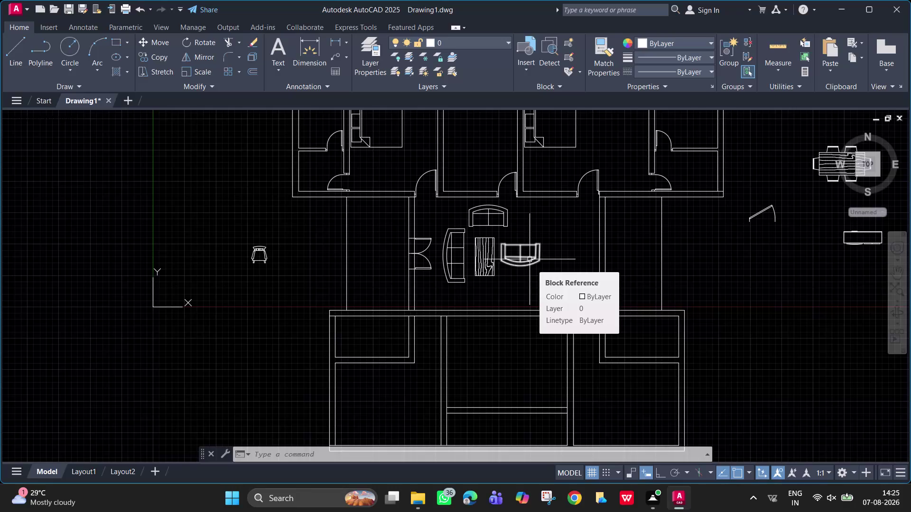
Move the curved armchair below the wooden coffee table to face the armchair above.
key(Escape)
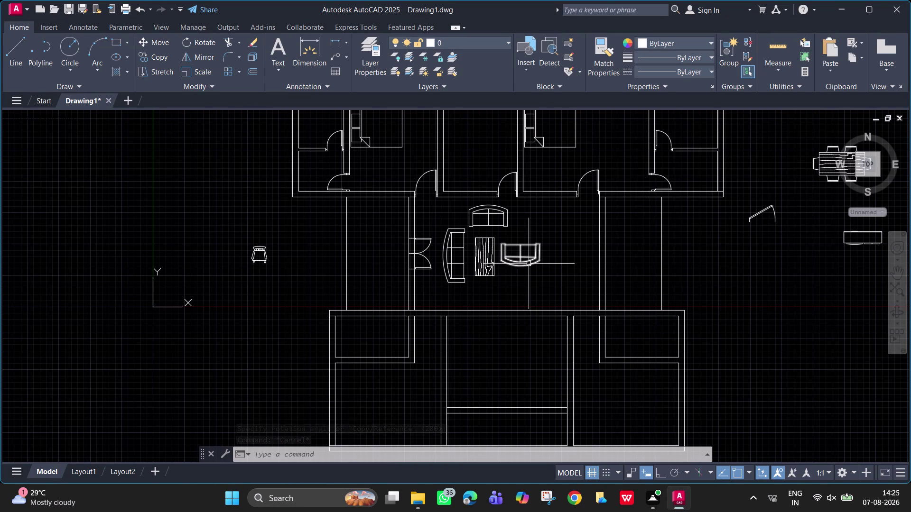
click(529, 264)
text(m)
key(space)
drag(528, 253, 518, 272)
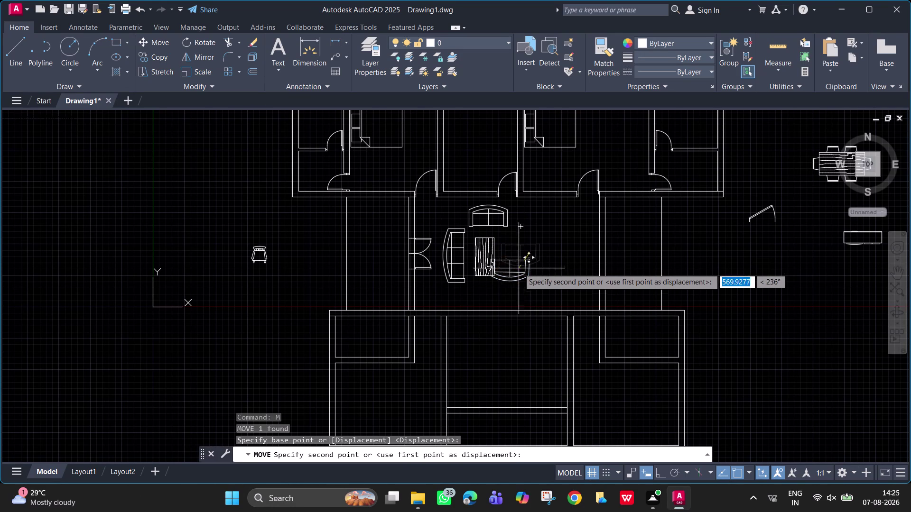
drag(518, 272, 496, 293)
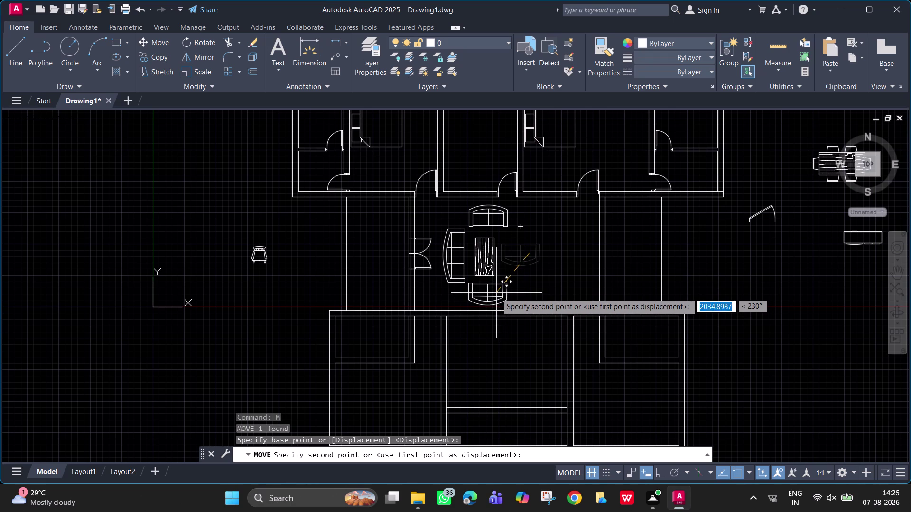
drag(496, 292, 496, 293)
click(496, 294)
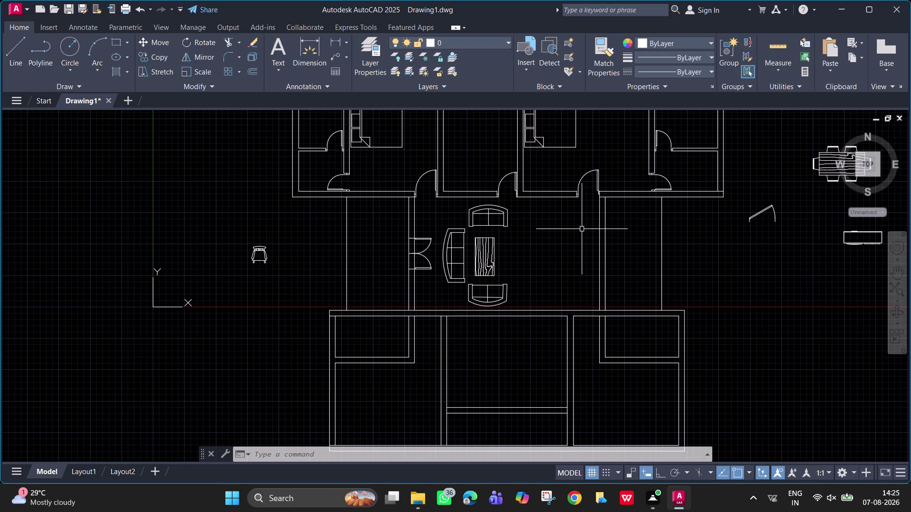
click(425, 252)
Select the left double door and start a mirror, then abandon that first attempt.
click(429, 267)
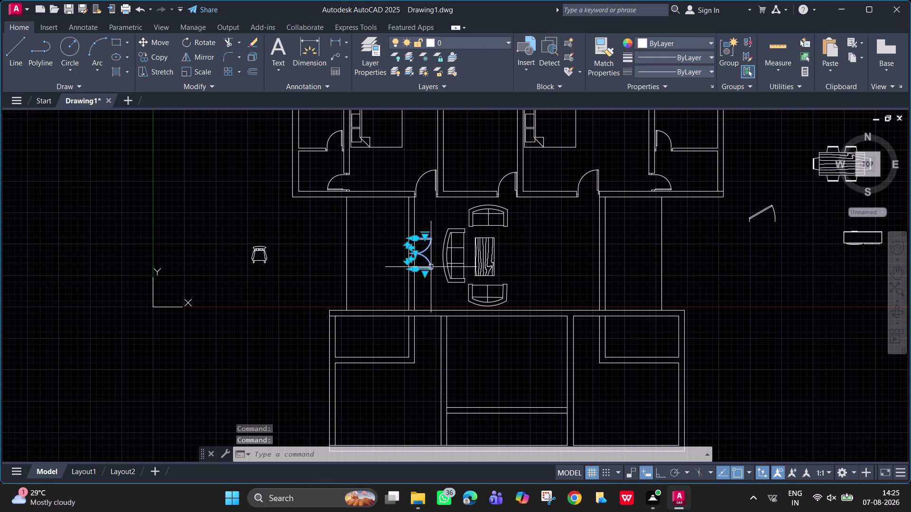
text(mi)
key(space)
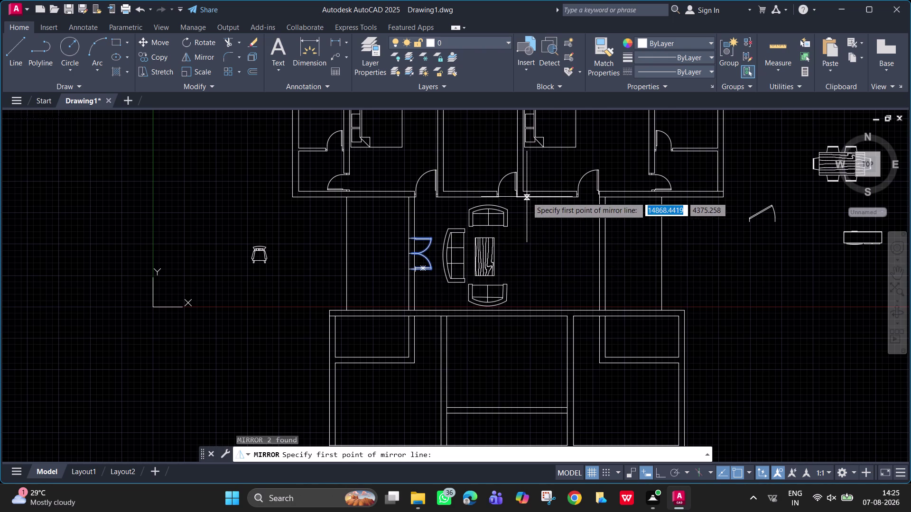
click(527, 197)
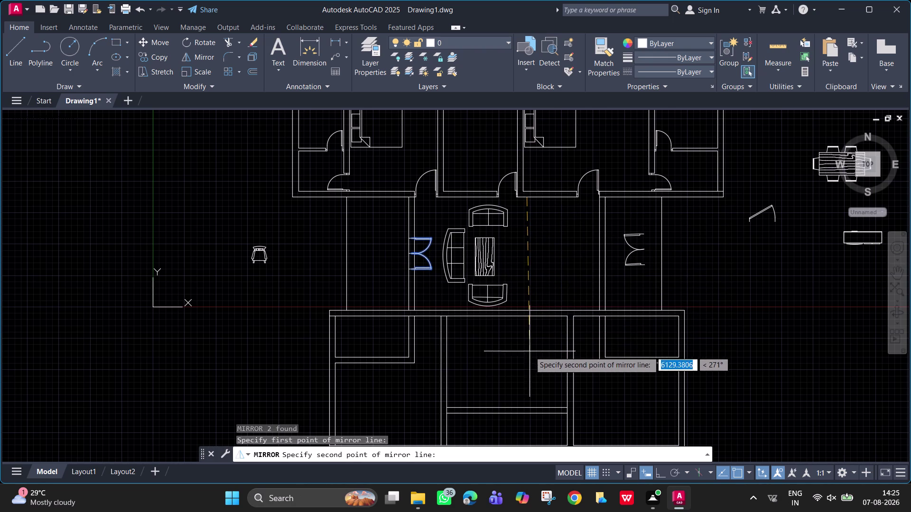
key(F8)
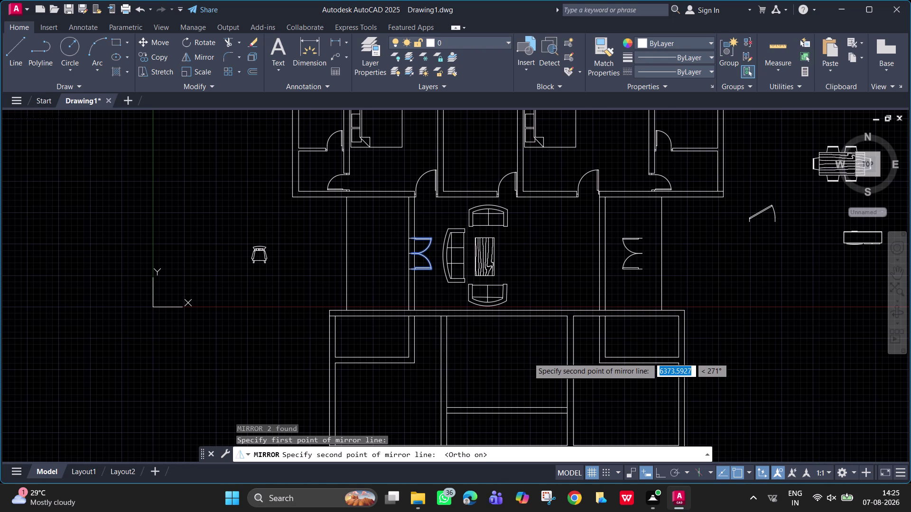
key(Escape)
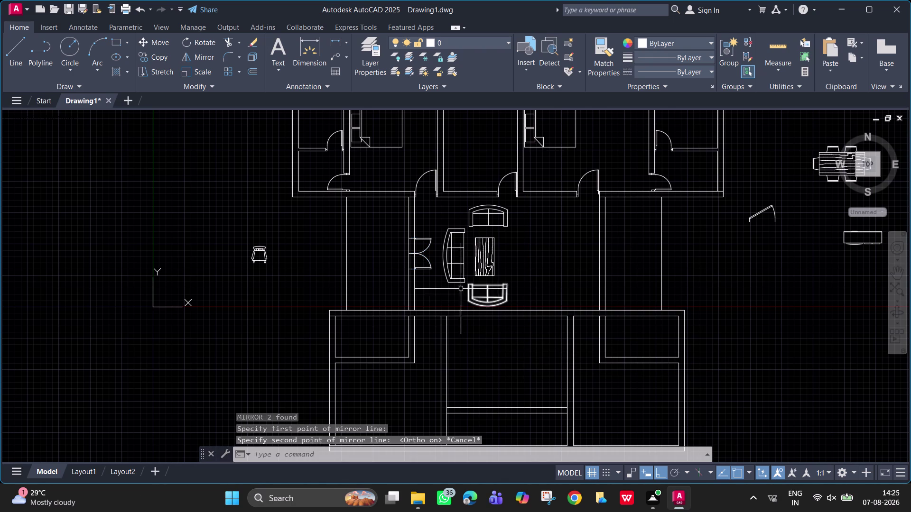
Mirror the double door across a vertical line at the hall centre, keeping the original.
click(428, 263)
click(426, 247)
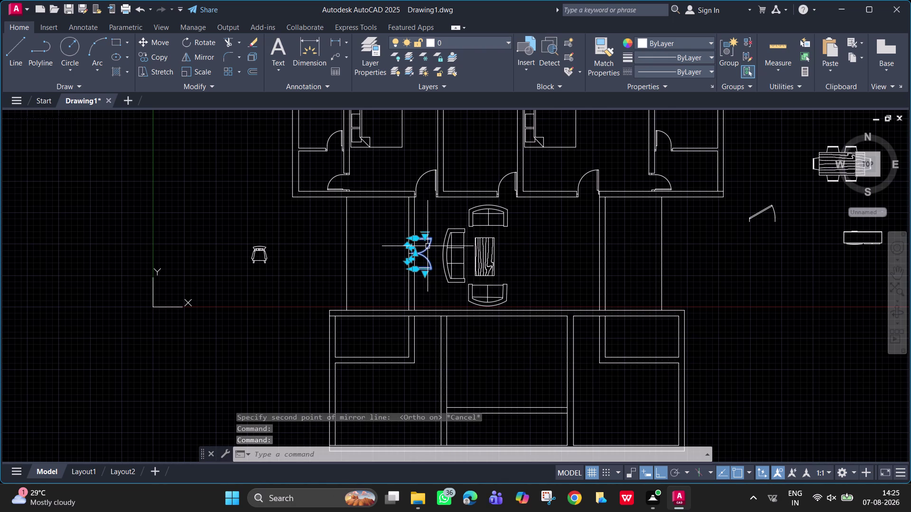
text(mi)
key(space)
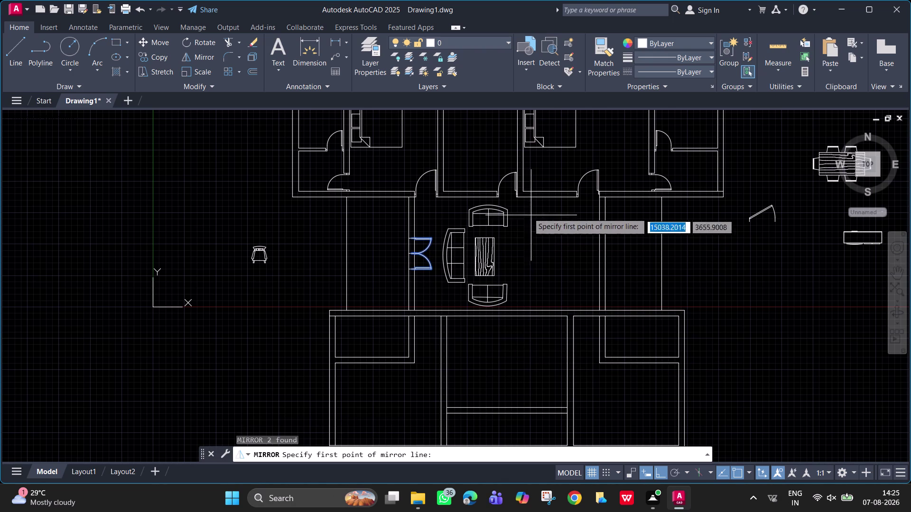
click(515, 199)
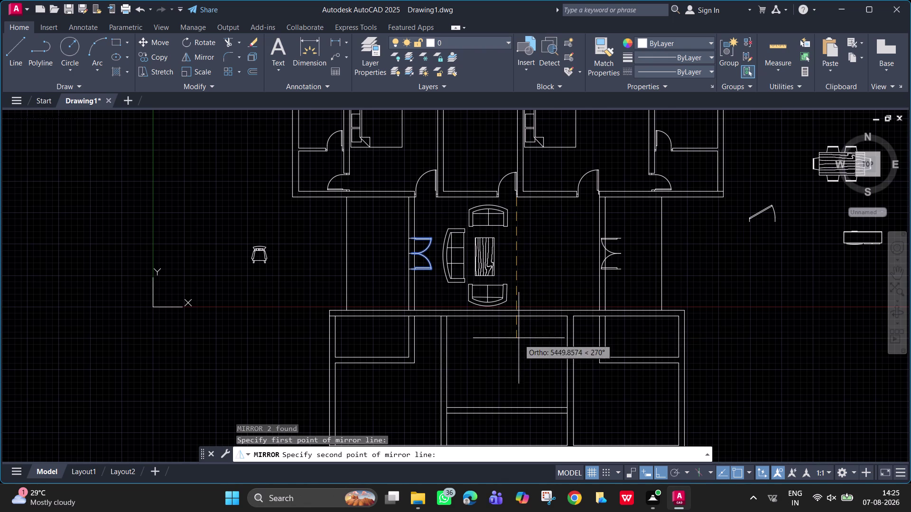
click(518, 356)
key(space)
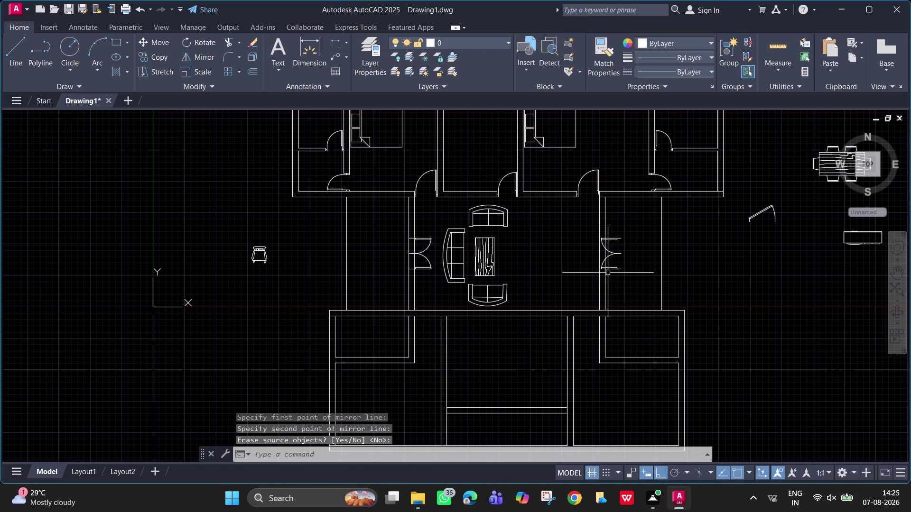
scroll(up, 3)
scroll(down, 3)
scroll(up, 3)
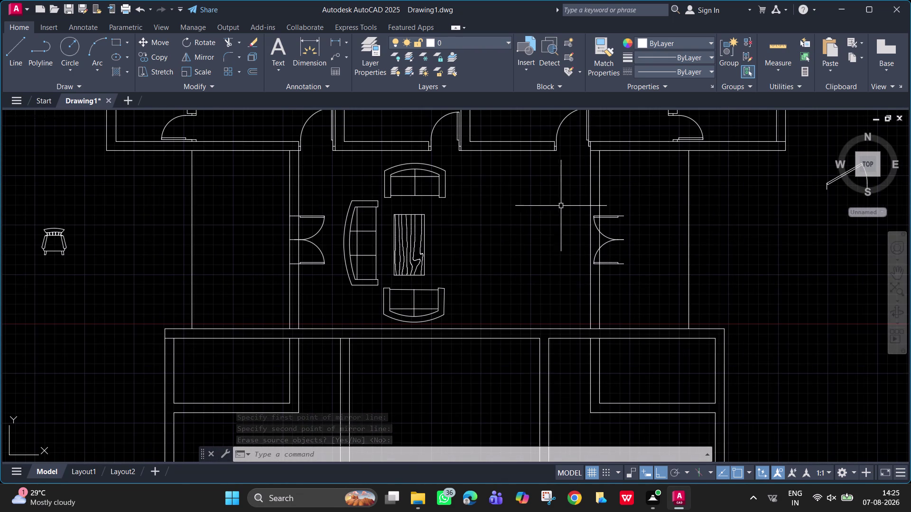
Draw a short line at the mirrored double door.
text(l)
key(space)
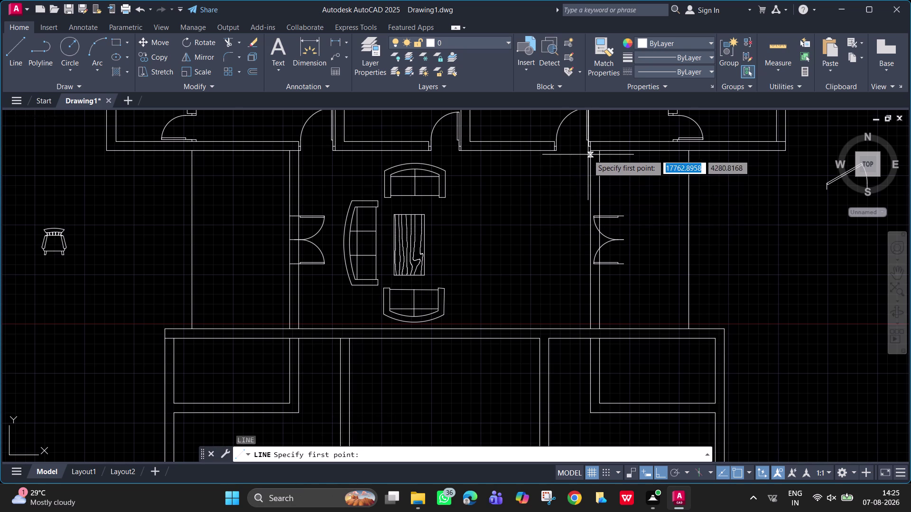
click(590, 240)
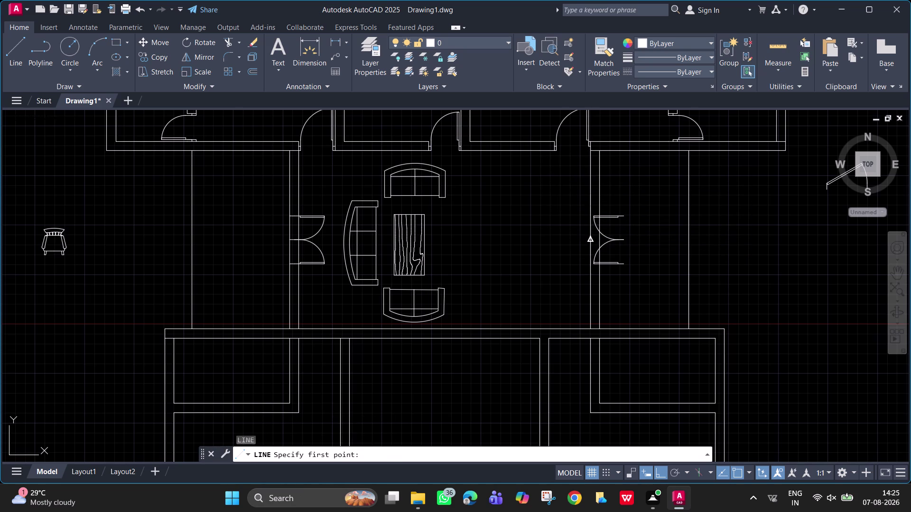
click(601, 239)
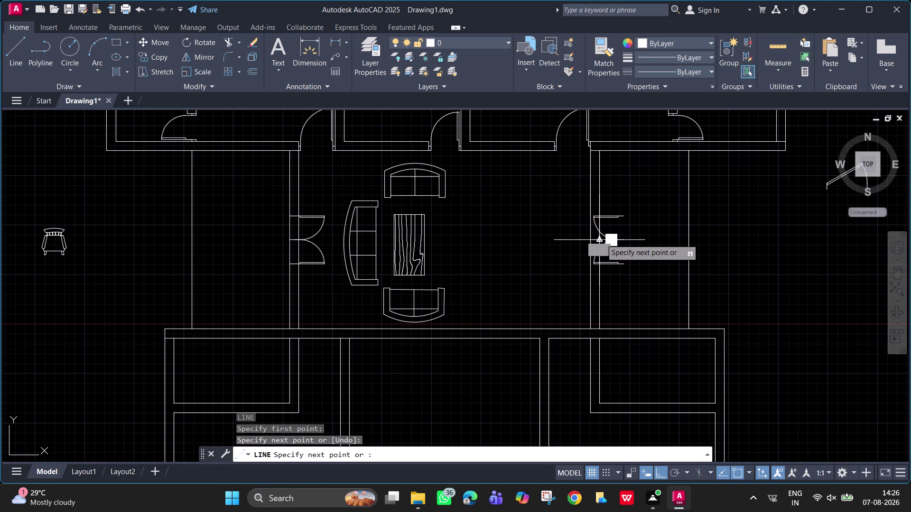
key(space)
Move the mirrored double door so it sits against the wall line.
click(620, 241)
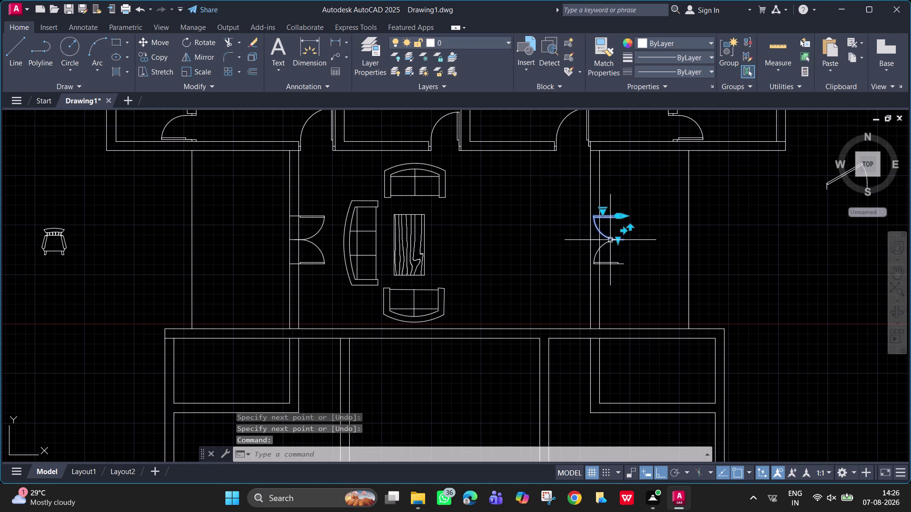
click(607, 245)
text(m)
key(space)
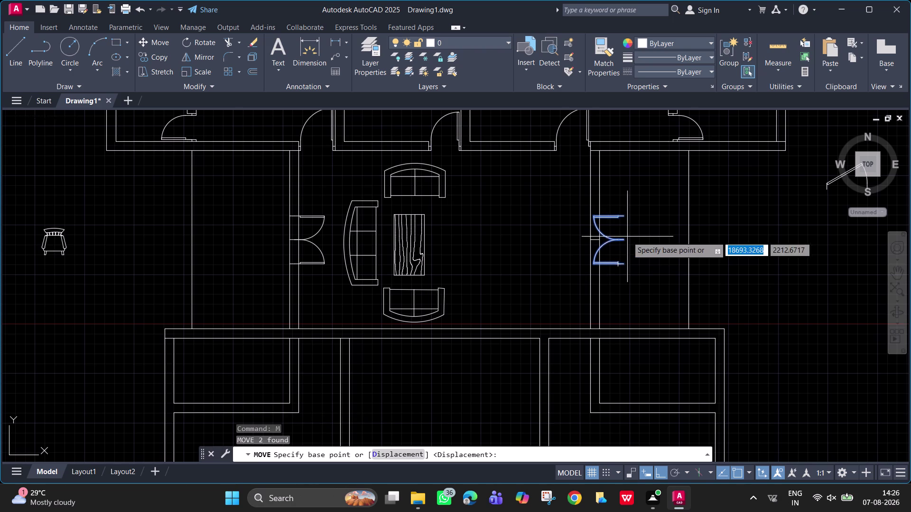
scroll(up, 3)
click(622, 240)
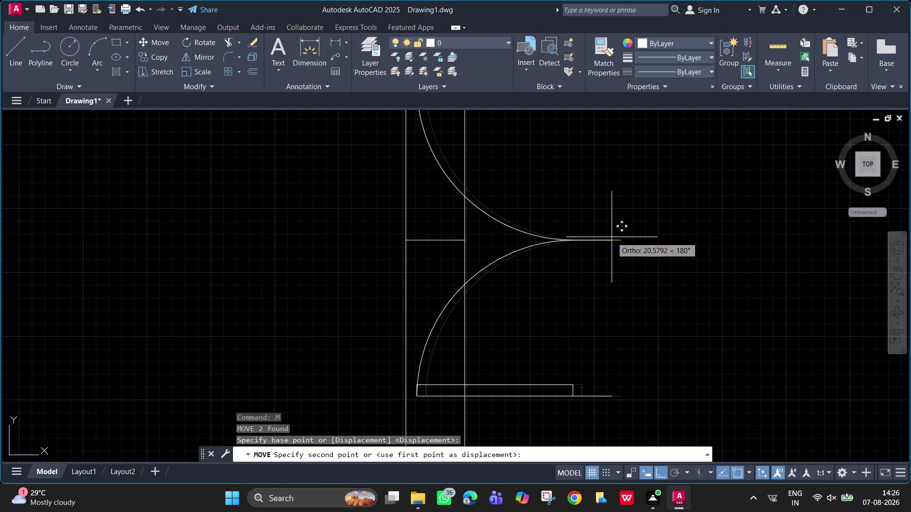
click(434, 240)
scroll(down, 3)
middle_drag(521, 225, 528, 238)
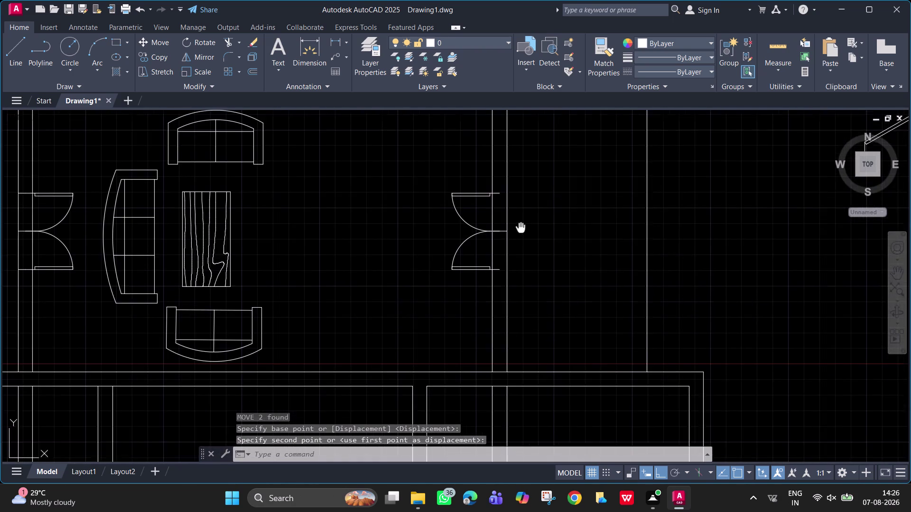
middle_drag(528, 239, 529, 239)
scroll(up, 3)
middle_drag(521, 225, 523, 230)
scroll(down, 3)
middle_drag(524, 282, 512, 262)
scroll(up, 3)
scroll(up, 3)
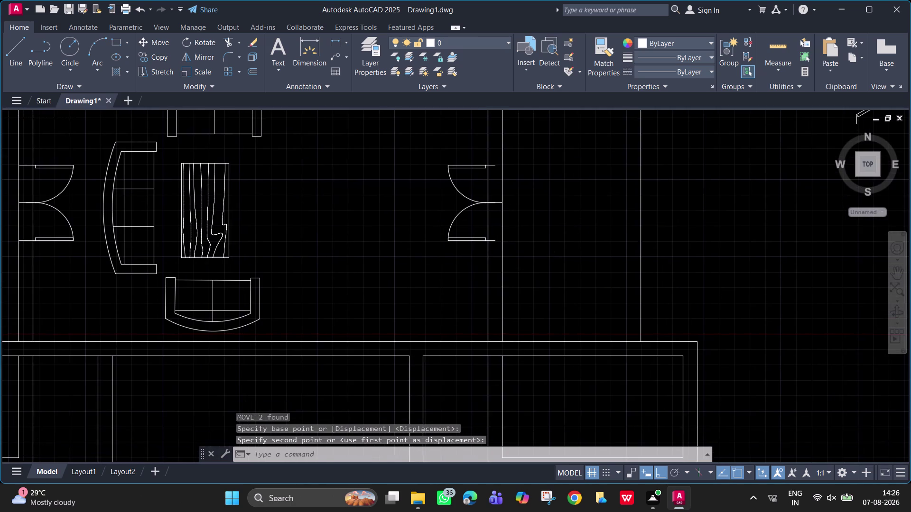
Draw a 50-unit jamb line and a closing wall line at the door's lower end.
text(l)
key(space)
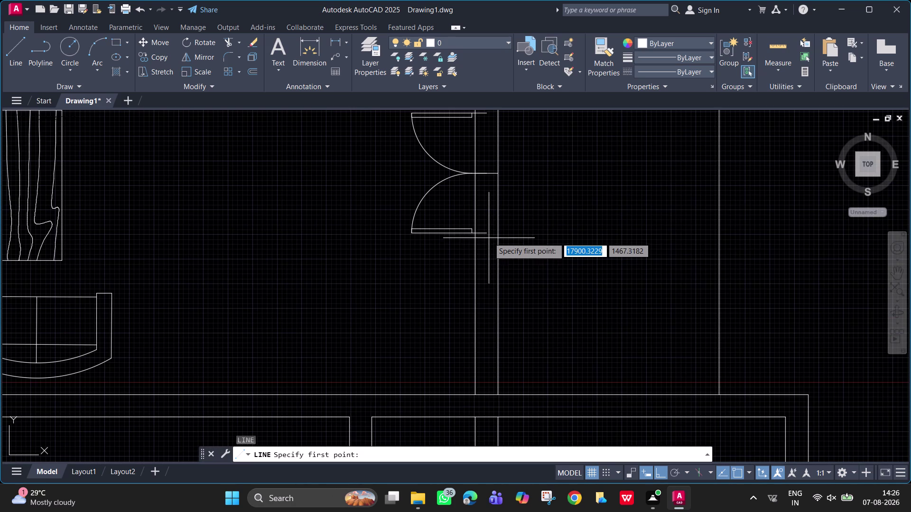
click(487, 235)
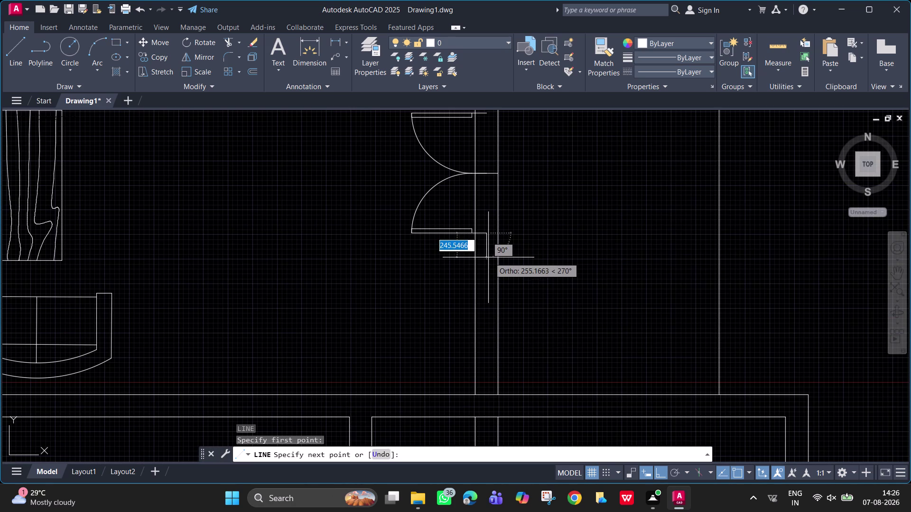
text(50)
key(Return)
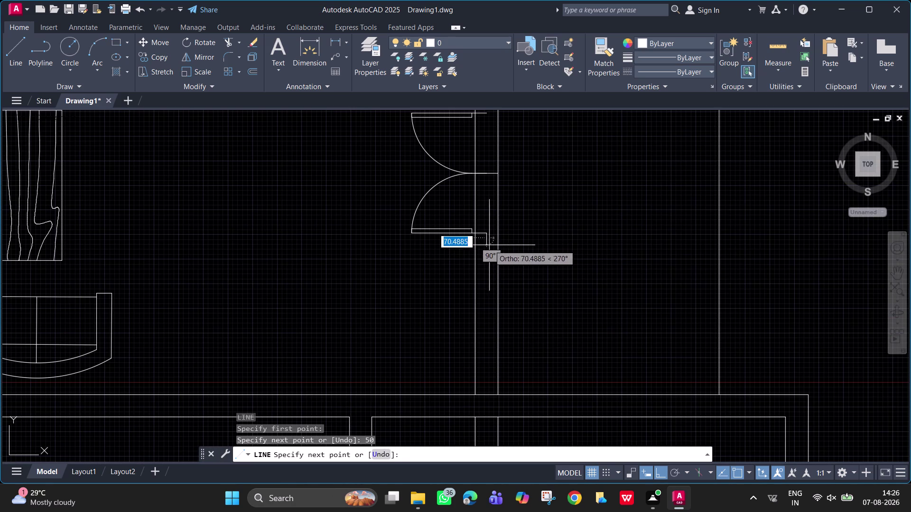
scroll(up, 3)
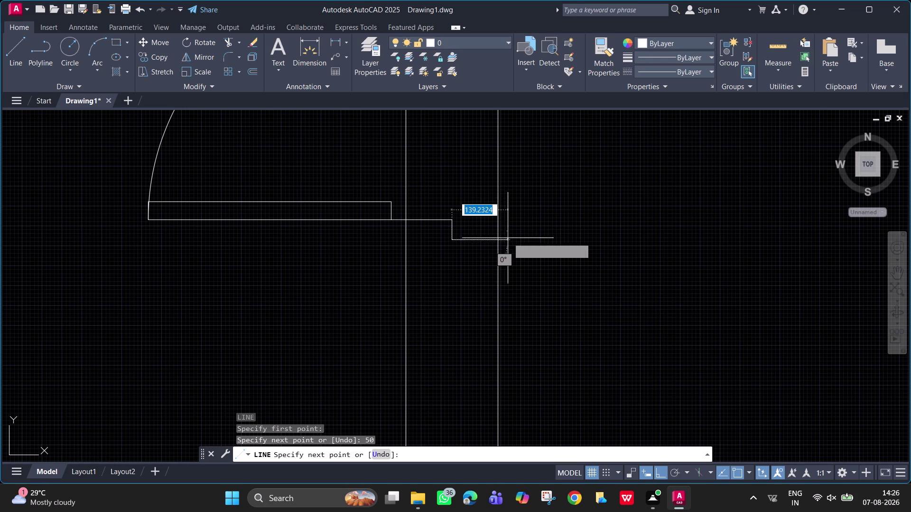
click(495, 237)
key(space)
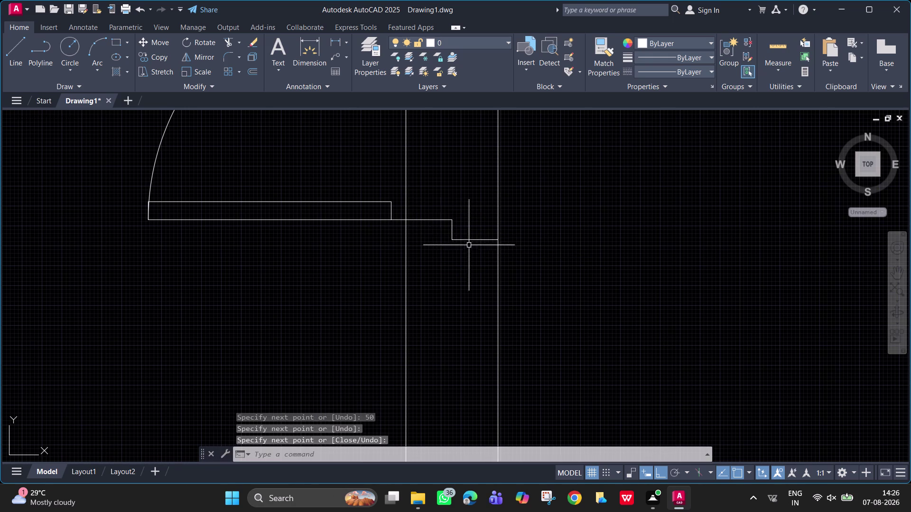
key(space)
click(453, 241)
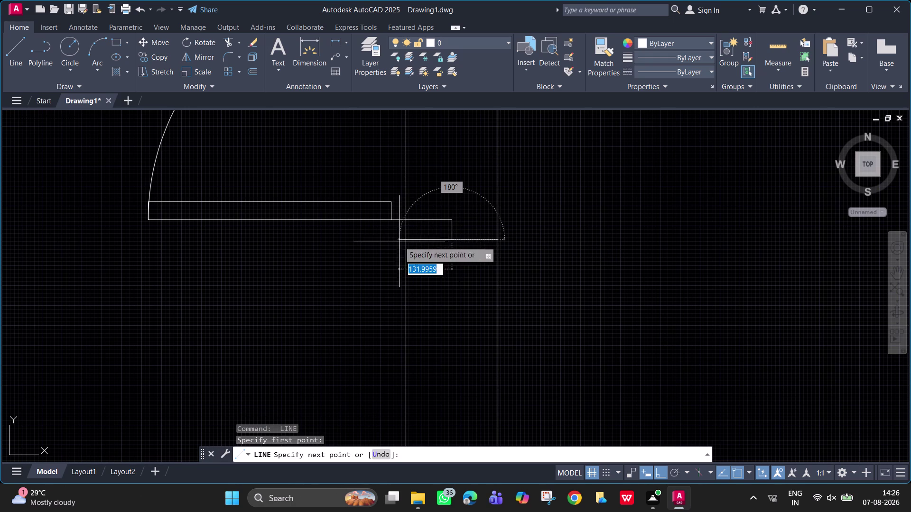
click(405, 240)
key(space)
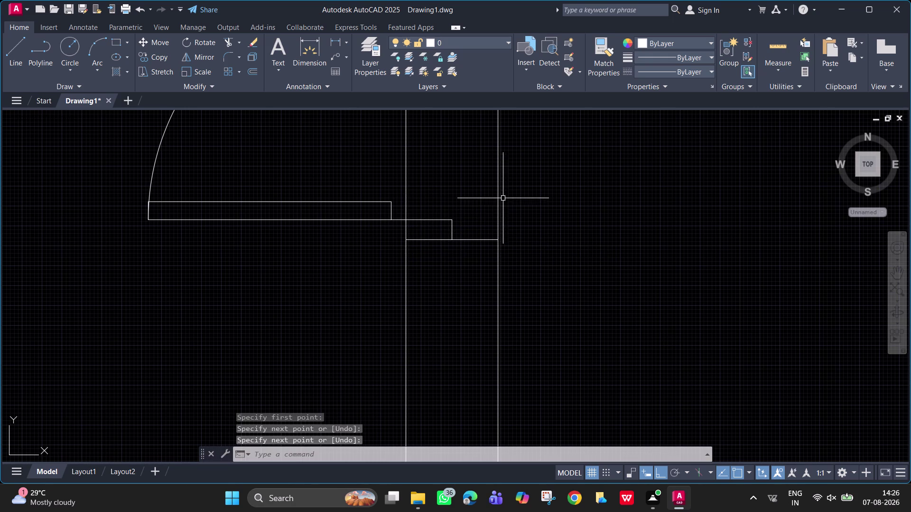
Draw a 50-unit jamb line and a closing wall line at the door's upper end.
scroll(down, 3)
middle_drag(487, 191, 521, 389)
scroll(up, 3)
scroll(down, 3)
scroll(up, 3)
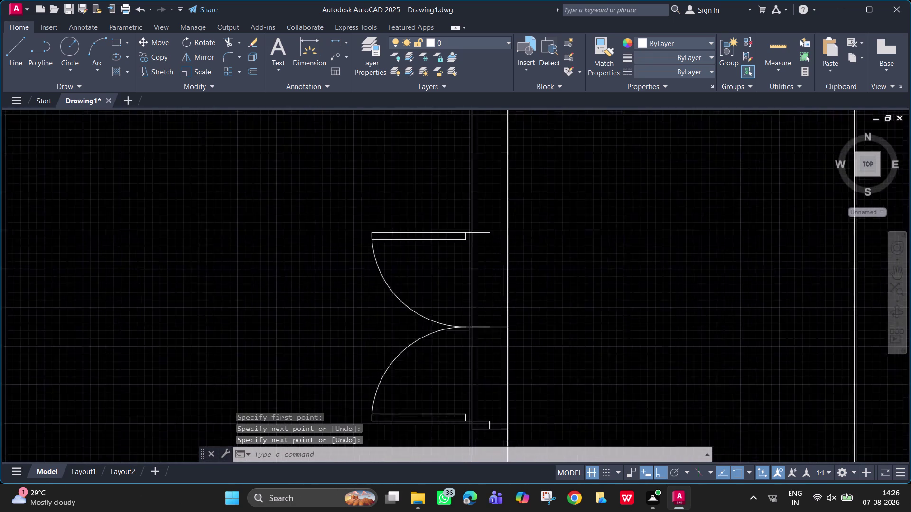
middle_drag(497, 230, 497, 251)
key(space)
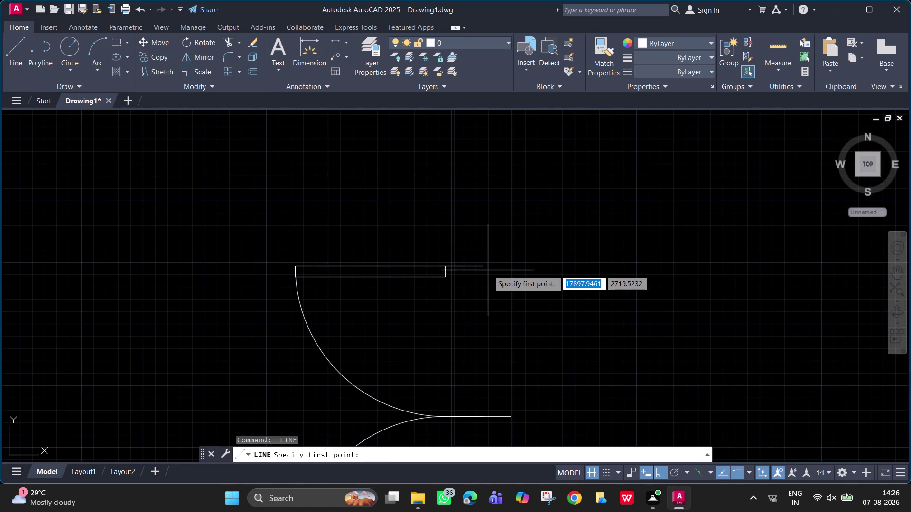
click(483, 268)
text(50)
key(Return)
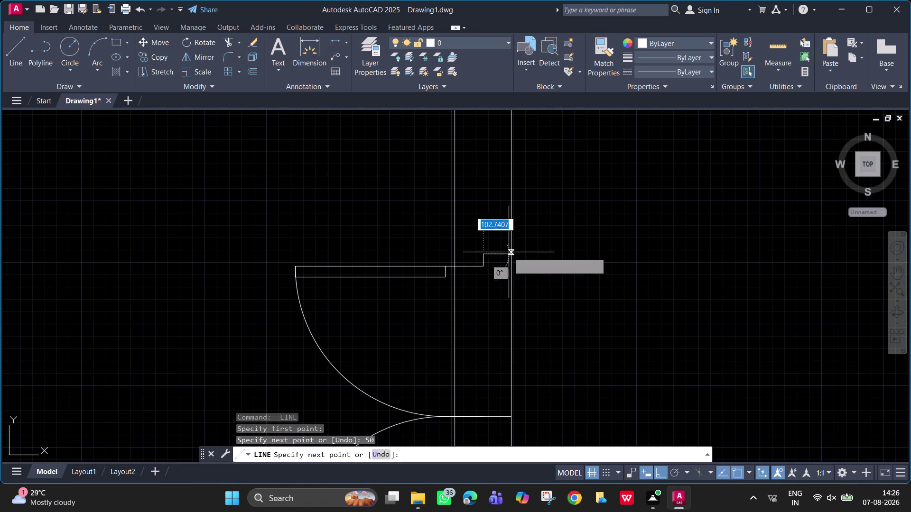
click(510, 254)
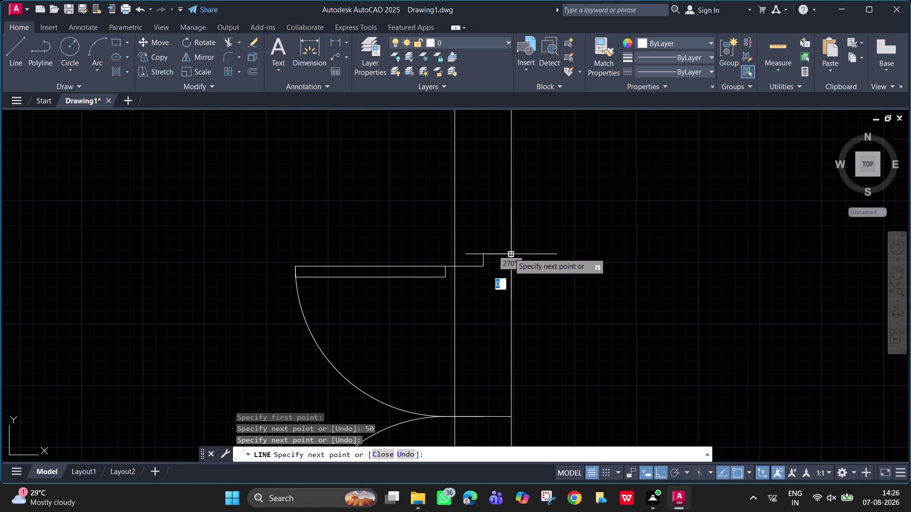
key(space)
key(space)
click(480, 254)
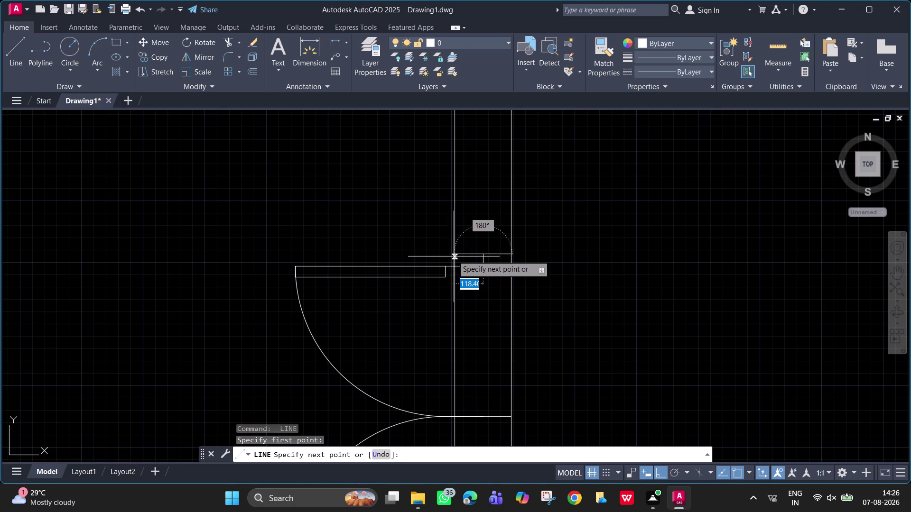
click(453, 256)
key(space)
Frame the whole double door and start the TR trim command.
scroll(down, 3)
middle_drag(497, 286, 483, 273)
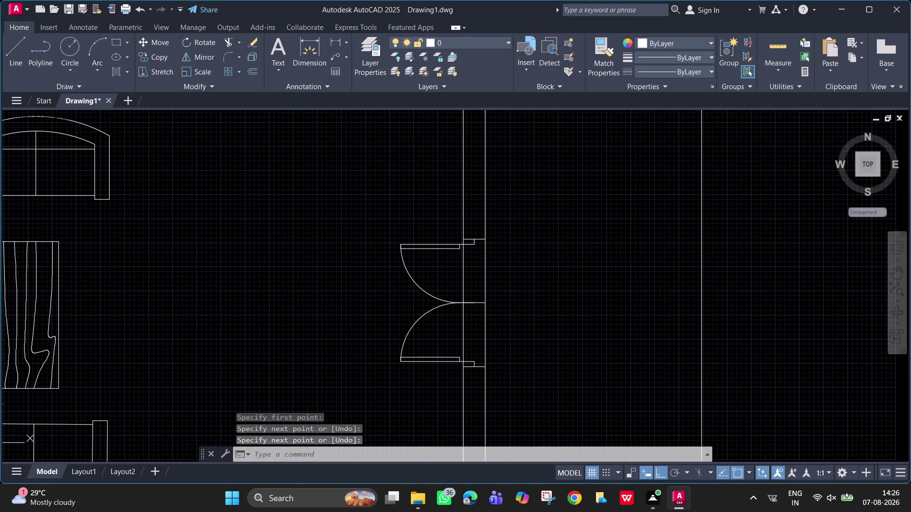
text(tr)
key(space)
Trim away the wall lines crossing the mirrored double door's opening.
drag(455, 272, 544, 279)
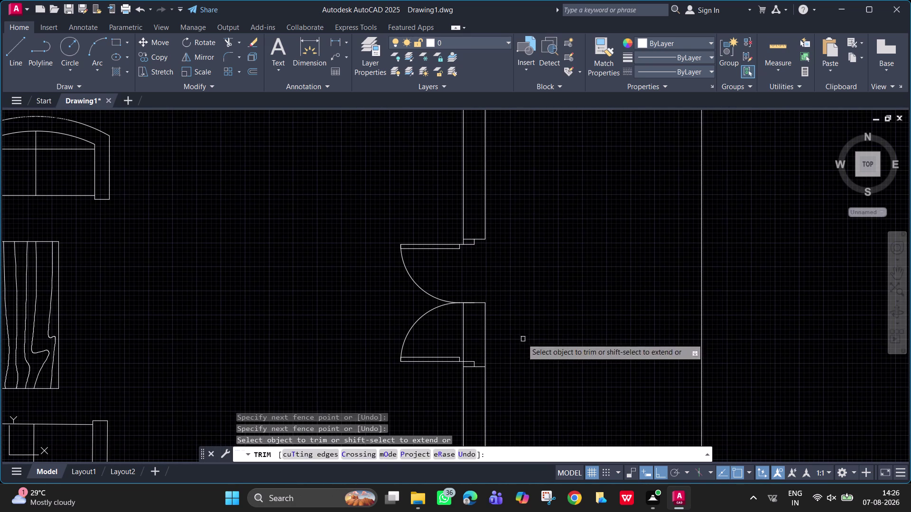
drag(504, 331, 447, 323)
scroll(down, 3)
middle_drag(529, 303, 520, 260)
key(Escape)
scroll(up, 3)
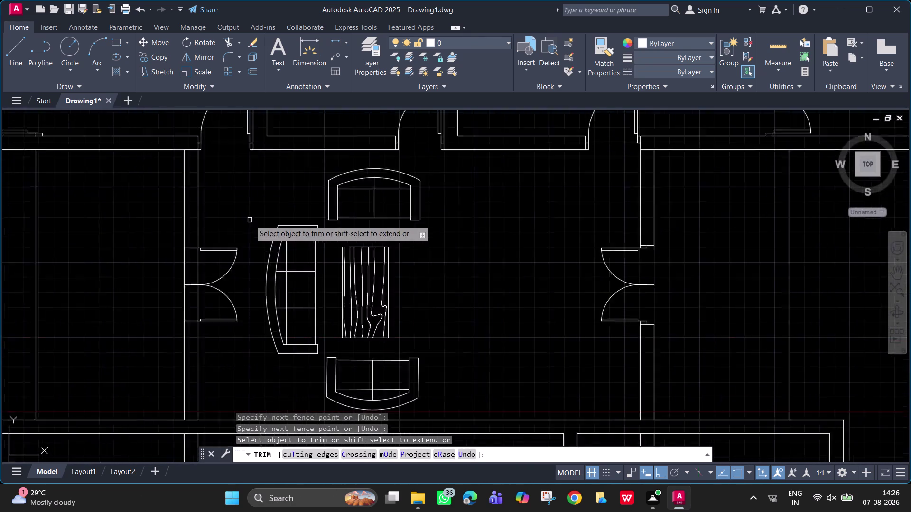
scroll(up, 3)
scroll(down, 3)
middle_drag(373, 205, 610, 132)
scroll(down, 3)
key(space)
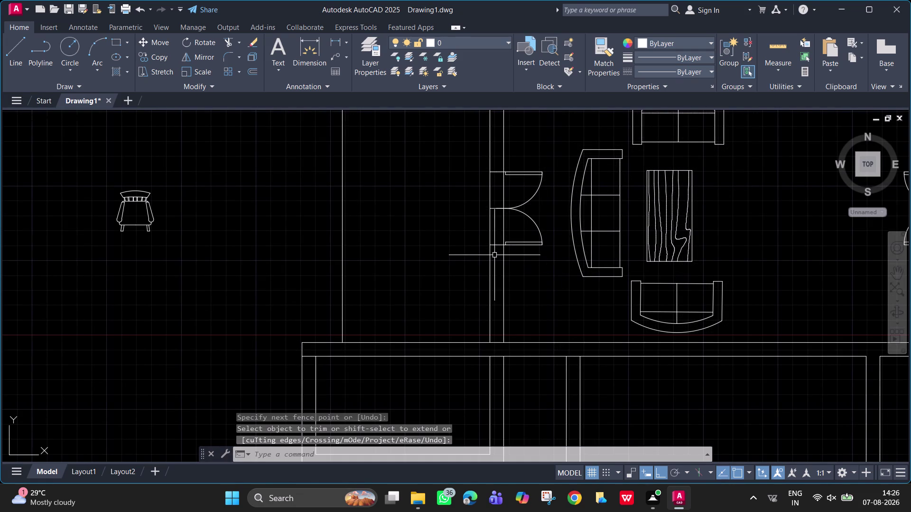
Add a 50-unit jamb line and closing wall line at the left door's lower end.
text(l)
key(space)
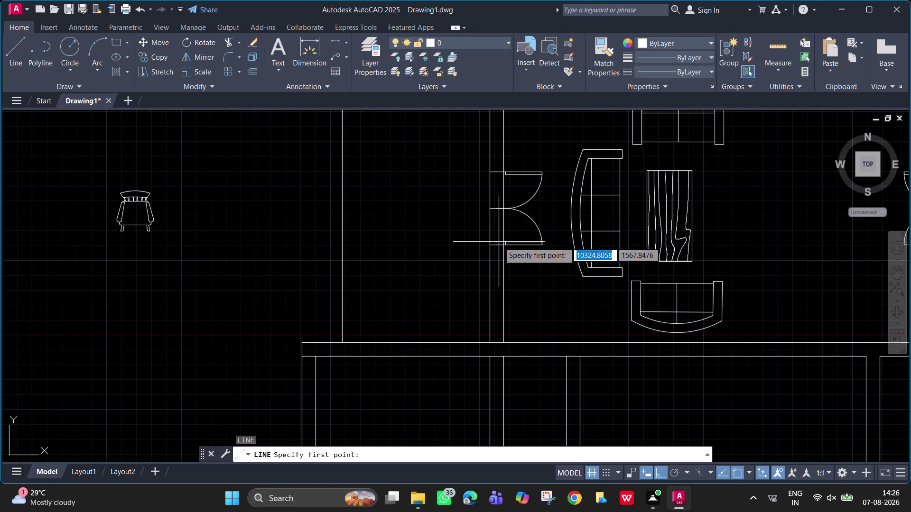
click(498, 246)
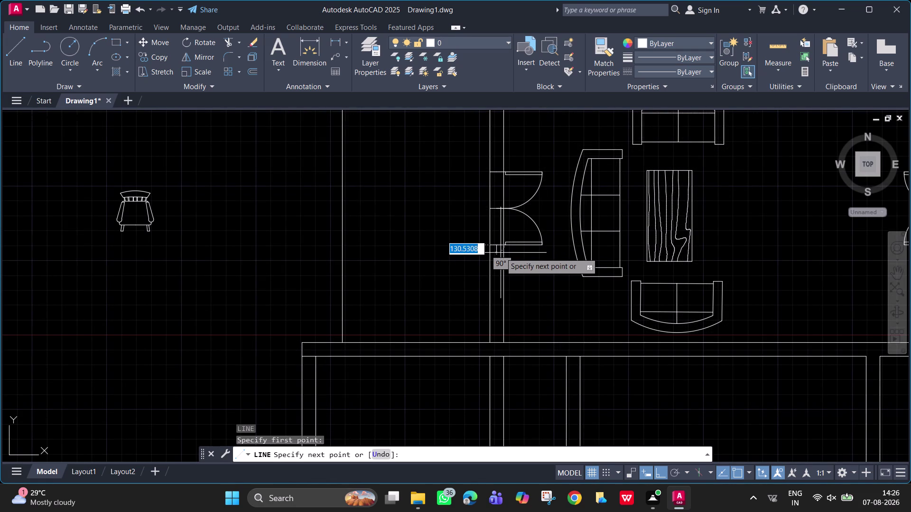
text(50)
key(Return)
scroll(up, 3)
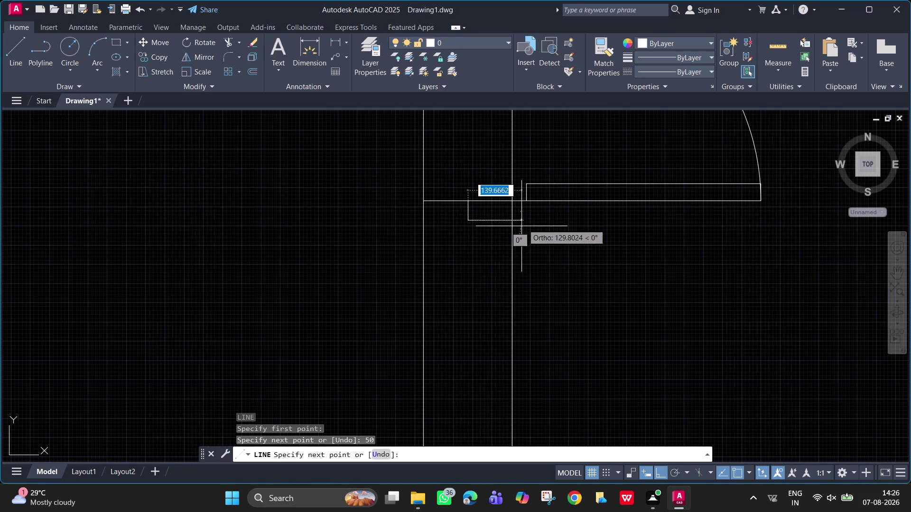
click(514, 220)
key(space)
key(space)
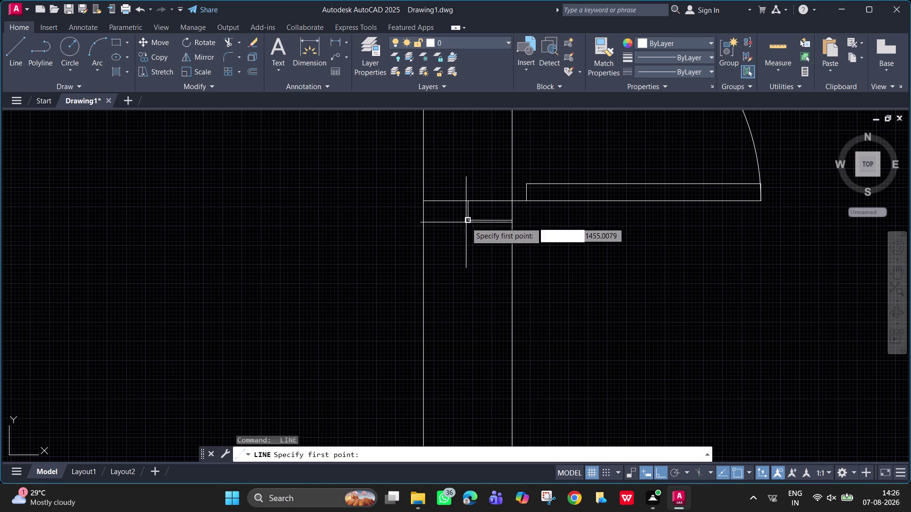
click(469, 219)
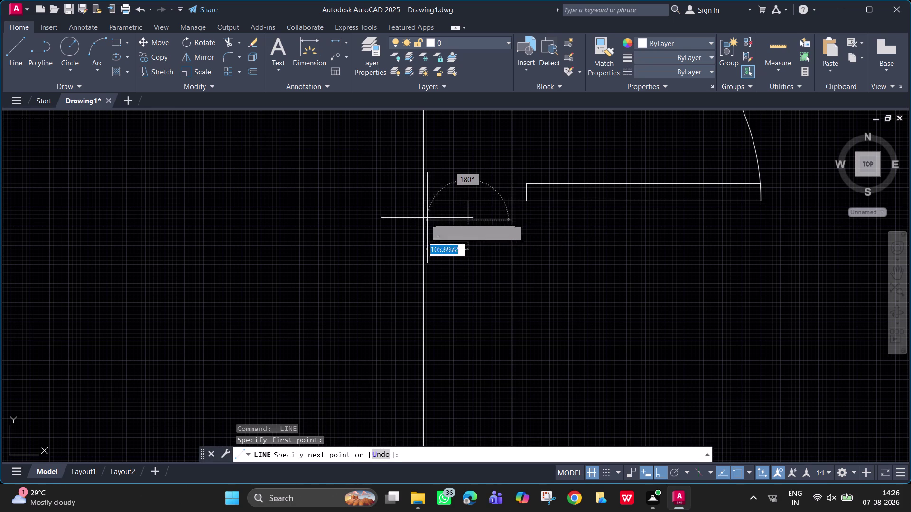
click(423, 221)
key(space)
Add a 50-unit jamb line and closing wall line at the left door's upper end.
scroll(down, 3)
middle_drag(489, 237, 525, 467)
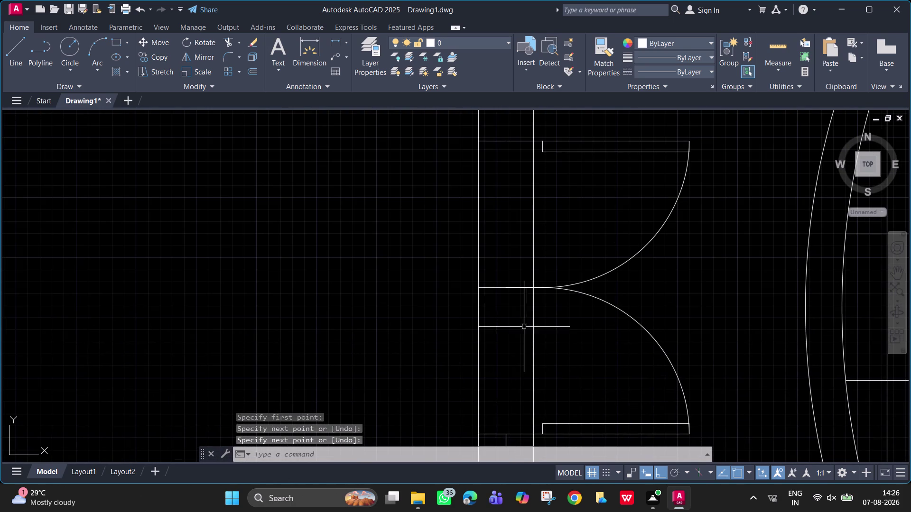
middle_drag(506, 190, 510, 234)
key(space)
click(511, 187)
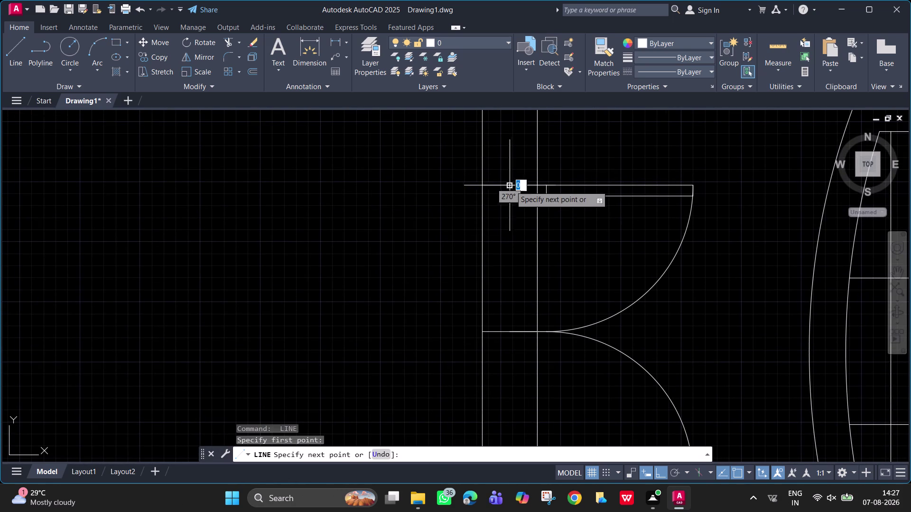
text(50)
key(Return)
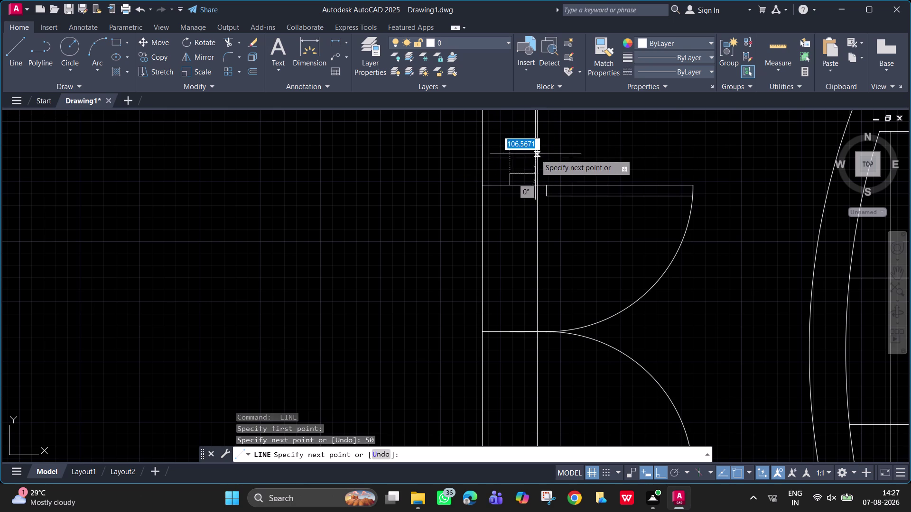
click(535, 173)
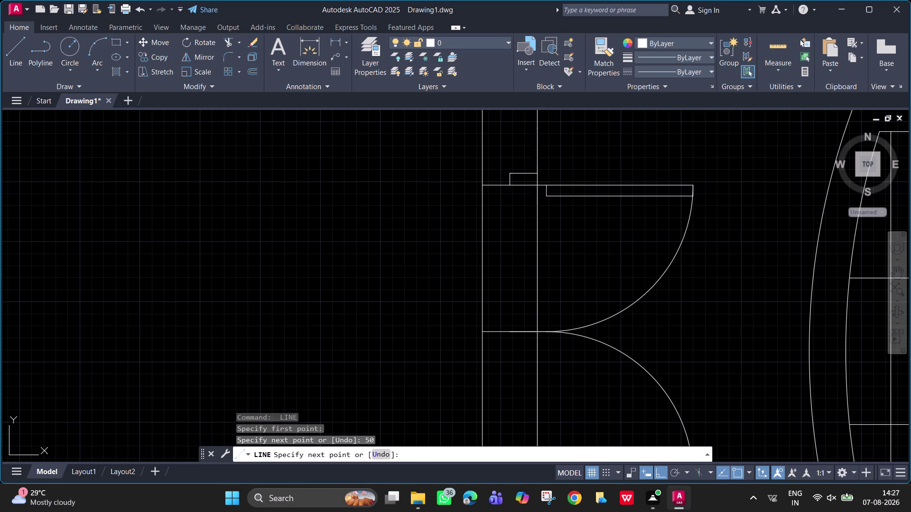
key(space)
key(space)
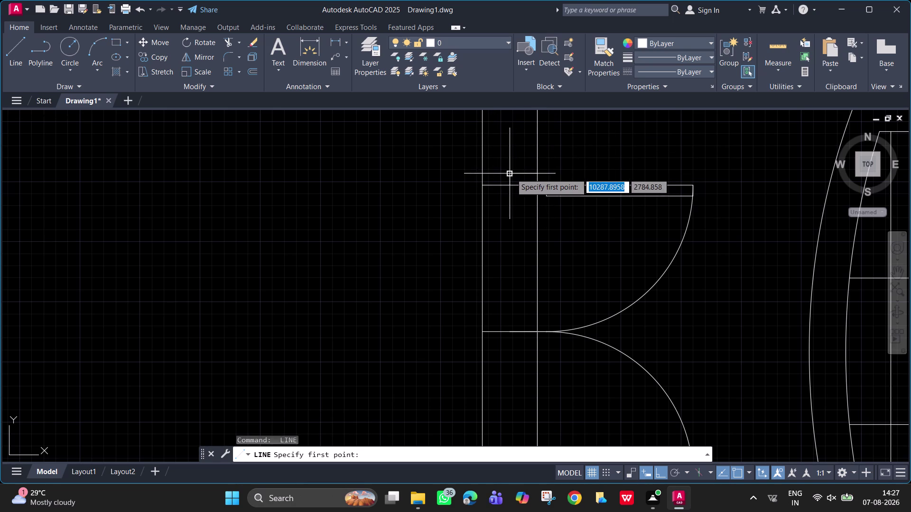
click(511, 173)
click(480, 173)
key(space)
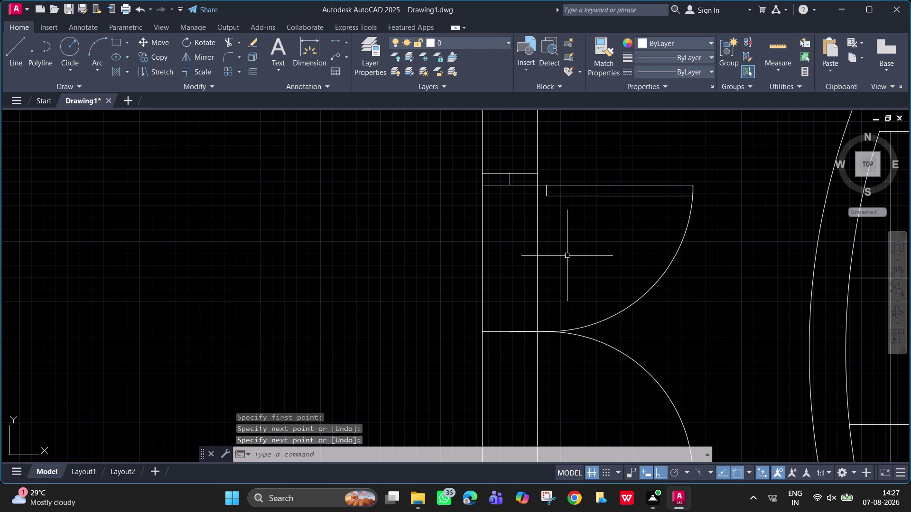
Trim the wall lines and upper wall pieces inside the left door opening.
text(tr)
key(space)
drag(552, 260, 404, 281)
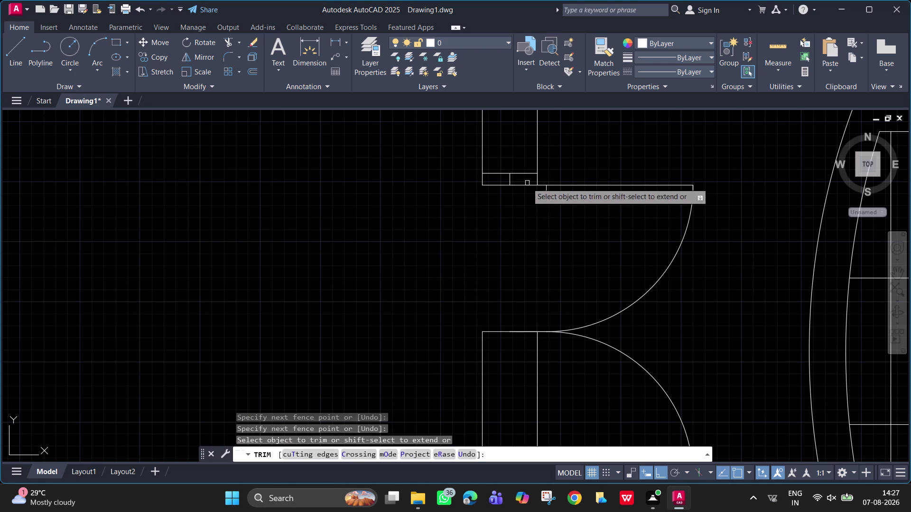
click(527, 185)
click(539, 177)
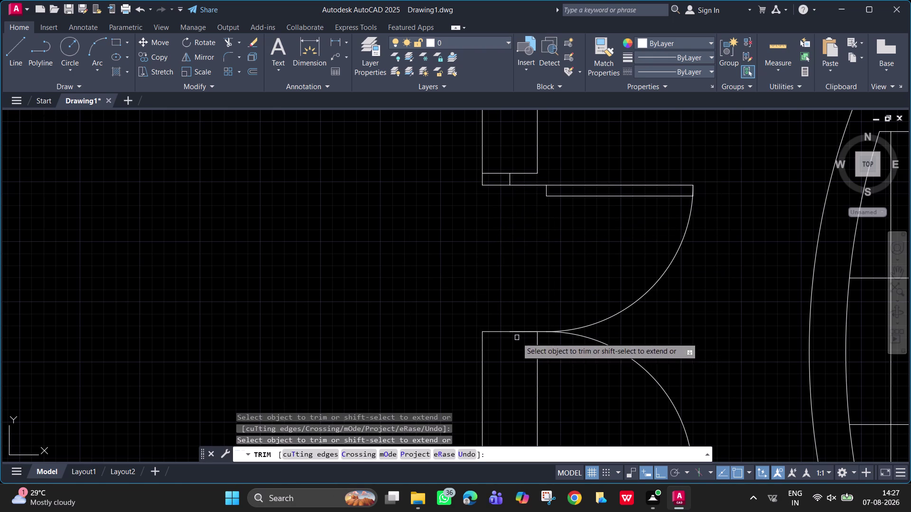
Trim the leftover wall stubs at the lower jamb, finishing at the right double door.
scroll(down, 3)
middle_drag(556, 345, 531, 291)
scroll(up, 3)
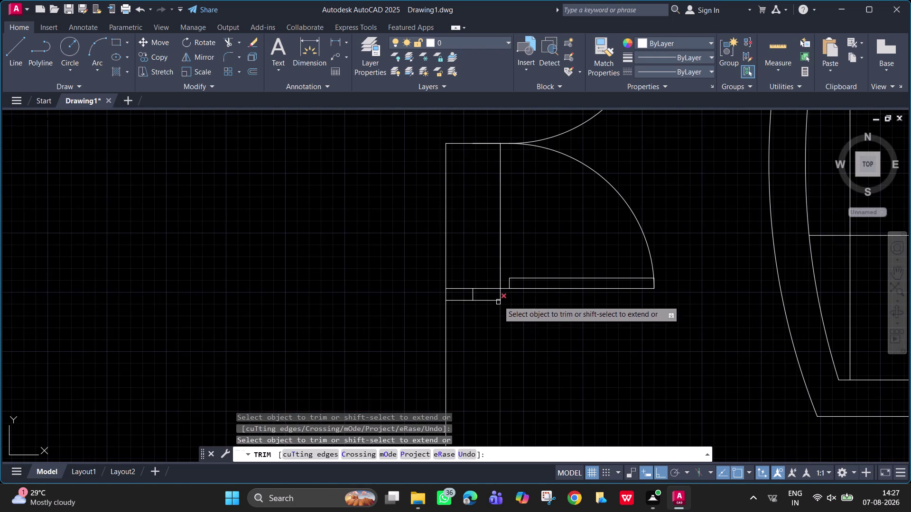
click(501, 295)
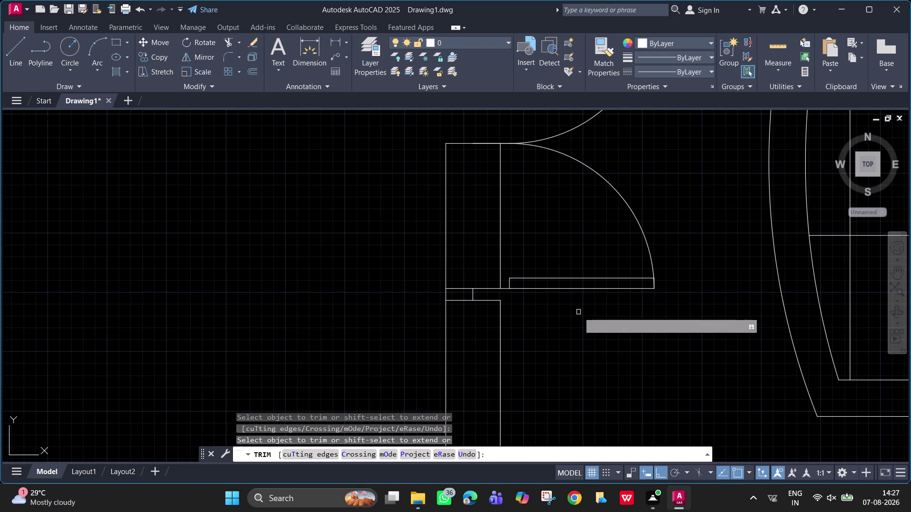
scroll(down, 3)
click(503, 229)
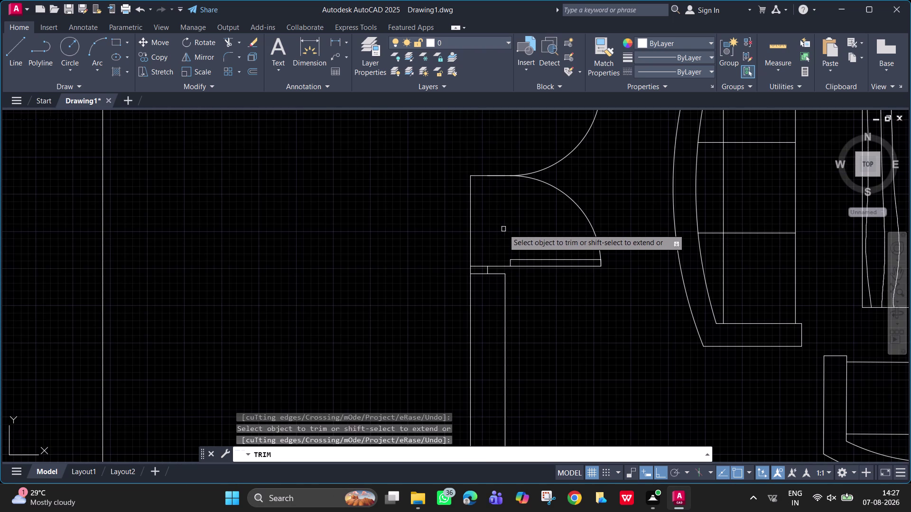
scroll(down, 3)
middle_drag(507, 266, 515, 328)
scroll(down, 3)
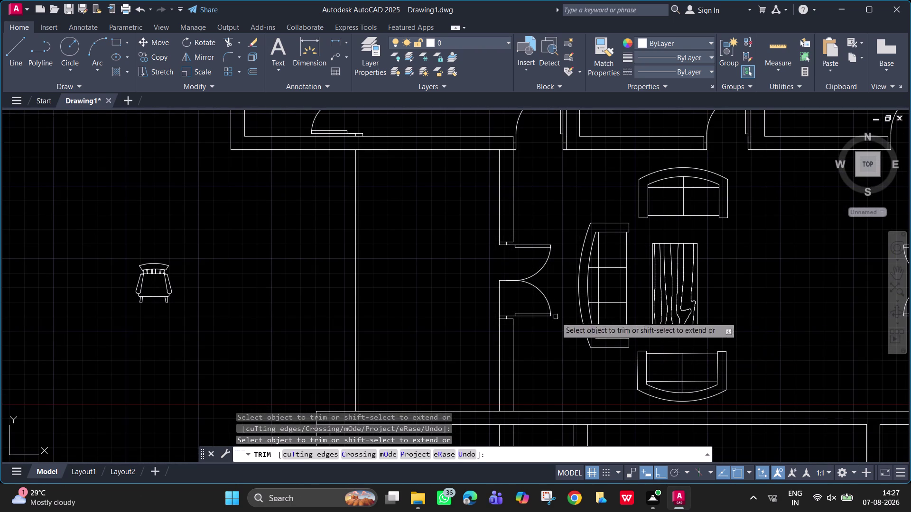
click(500, 294)
scroll(down, 3)
middle_drag(610, 284, 234, 344)
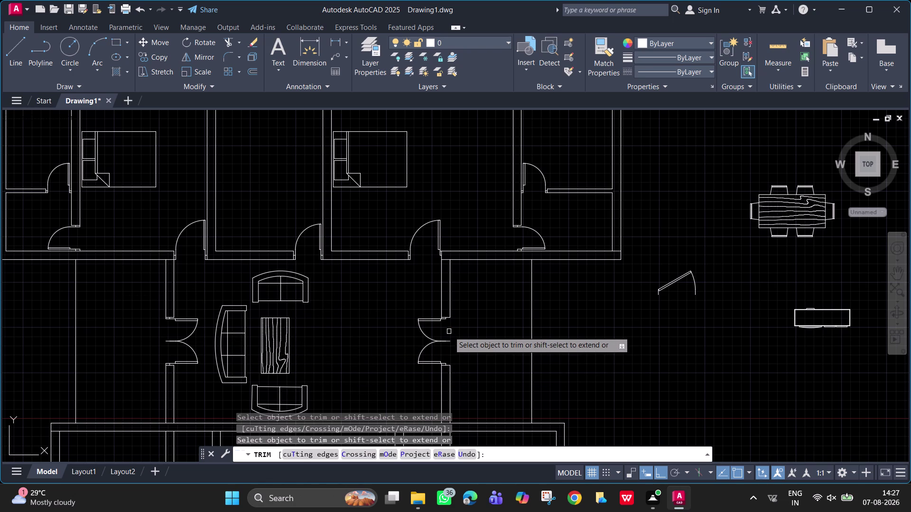
scroll(up, 3)
middle_drag(436, 324, 430, 277)
scroll(up, 3)
scroll(down, 3)
middle_drag(428, 277, 410, 231)
key(Escape)
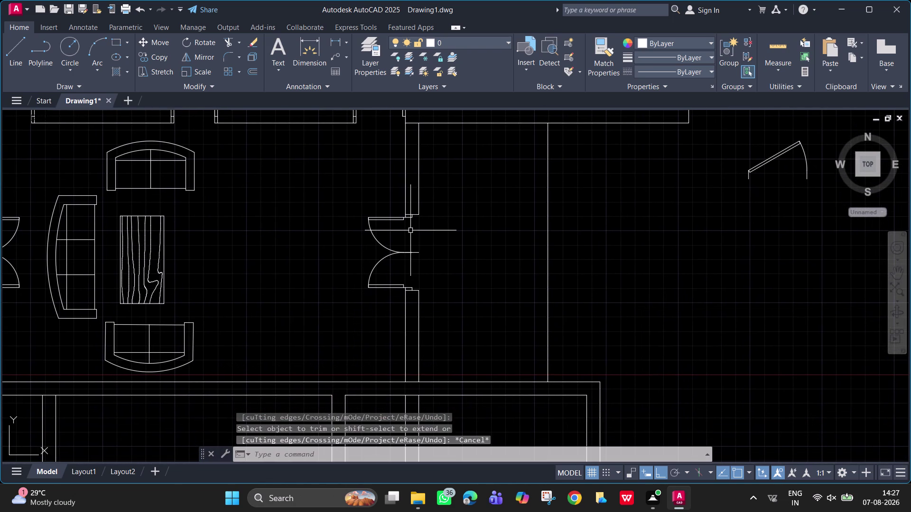
Extend two wall lines to the double-door jambs with EX.
text(ex)
key(space)
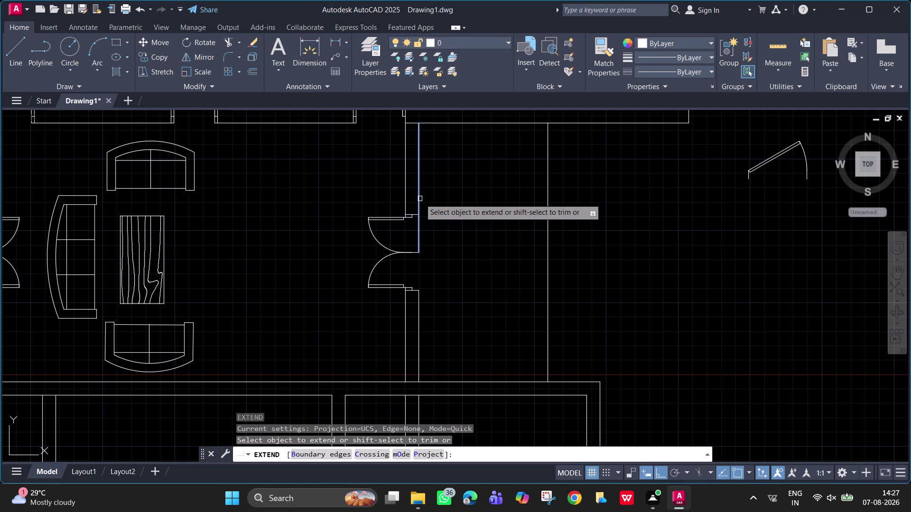
click(420, 198)
click(420, 325)
scroll(up, 3)
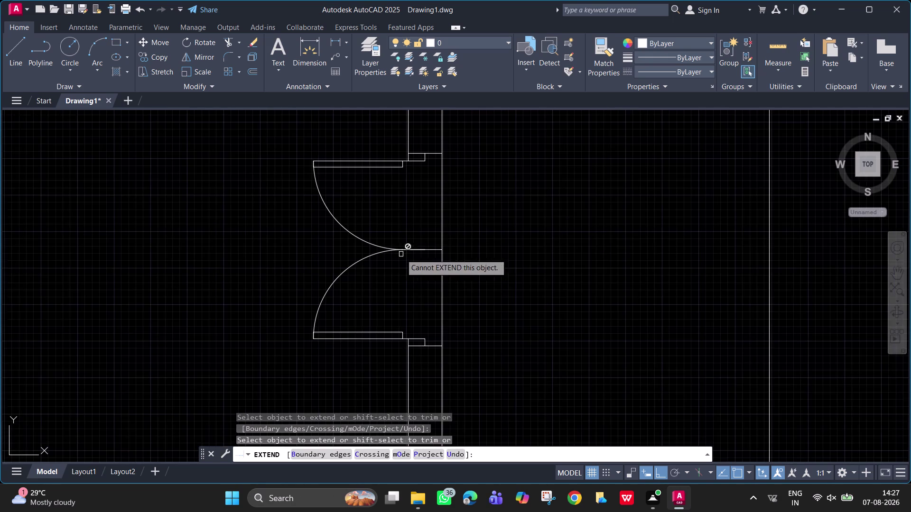
middle_drag(401, 254, 378, 323)
key(space)
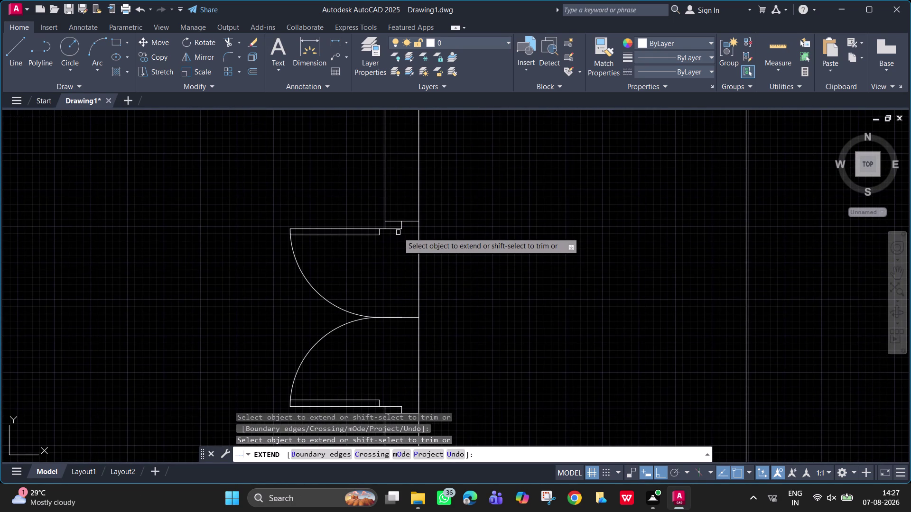
Draw short jamb lines at the upper and lower wall edges of the opening.
text(l)
key(space)
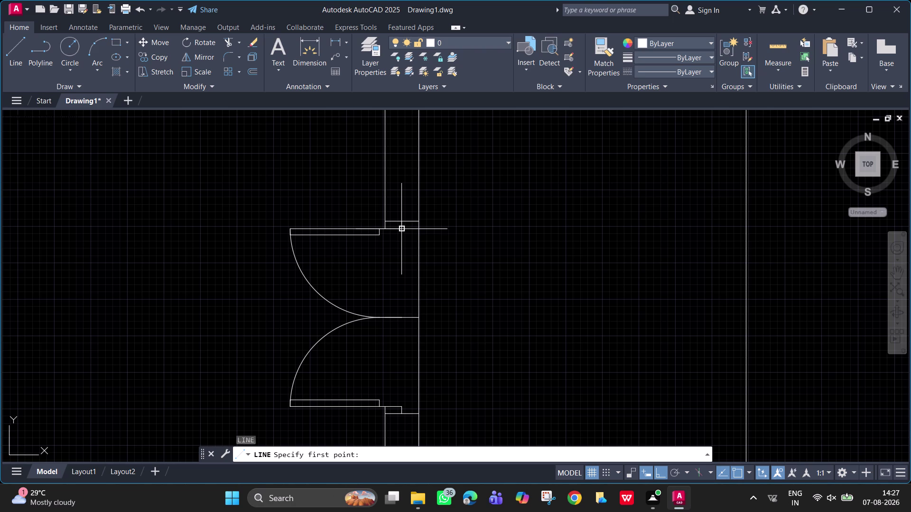
click(402, 227)
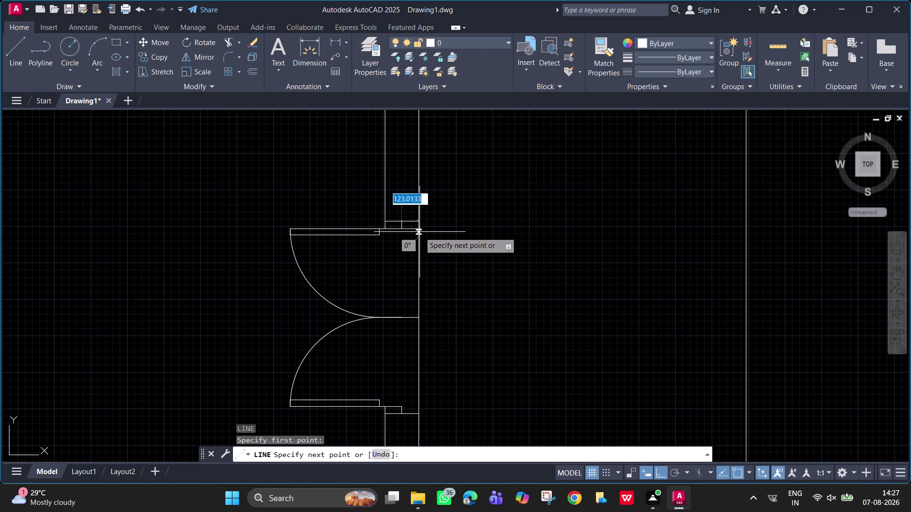
click(417, 230)
key(space)
key(space)
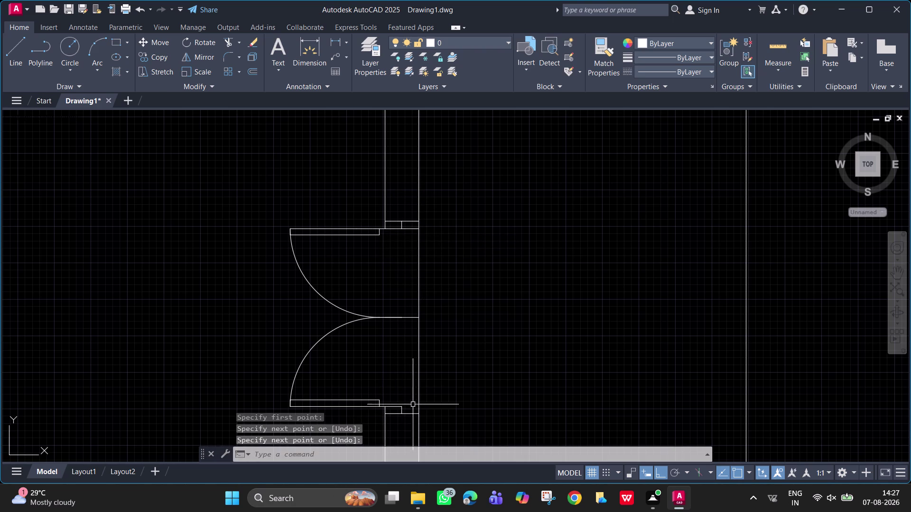
click(402, 406)
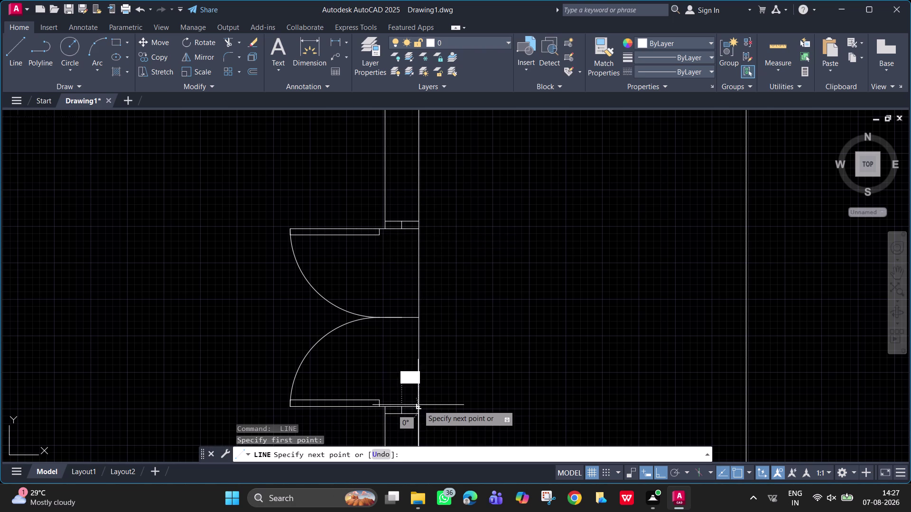
click(418, 405)
key(space)
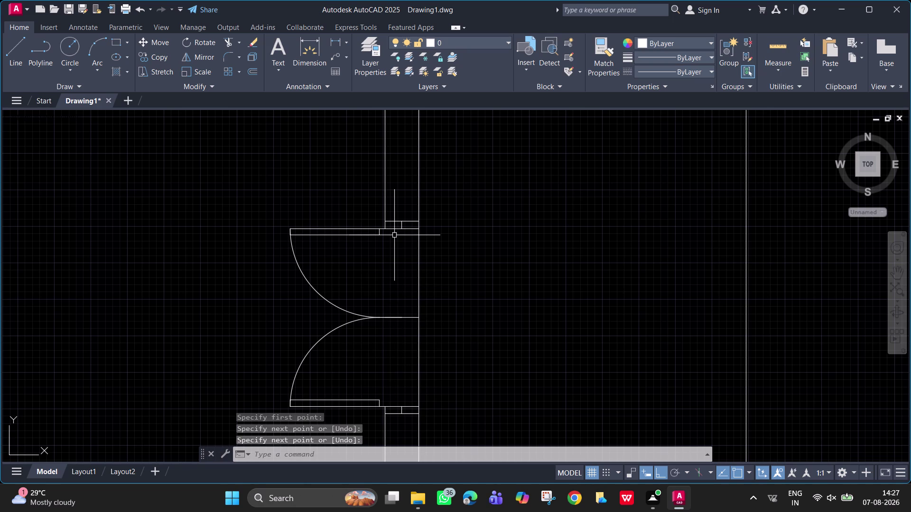
Trim away the wall lines crossing the first double-door opening.
text(tr)
key(space)
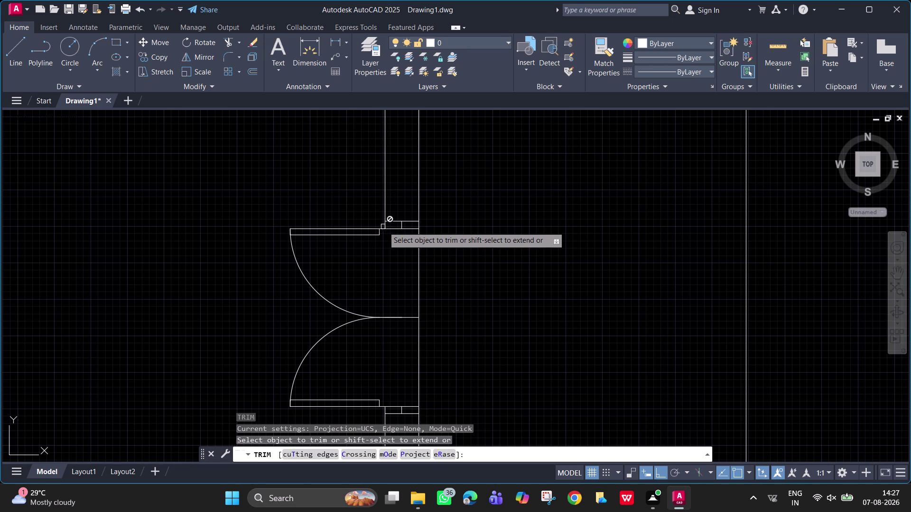
click(385, 227)
scroll(up, 3)
click(379, 225)
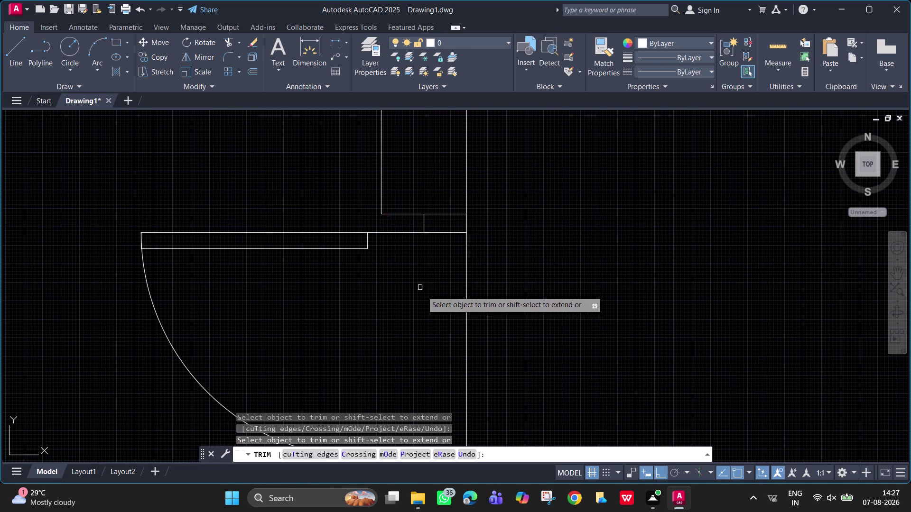
scroll(down, 3)
middle_drag(423, 334, 404, 257)
scroll(up, 3)
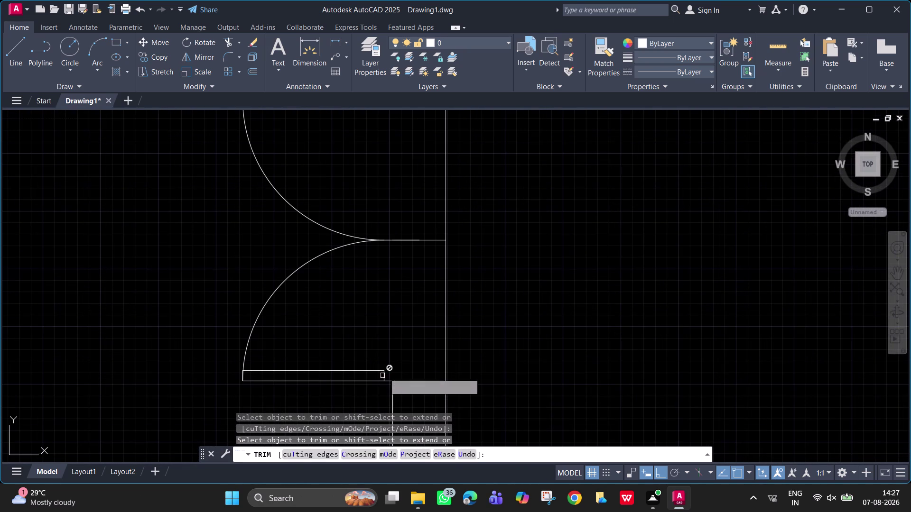
click(393, 387)
drag(445, 342, 441, 342)
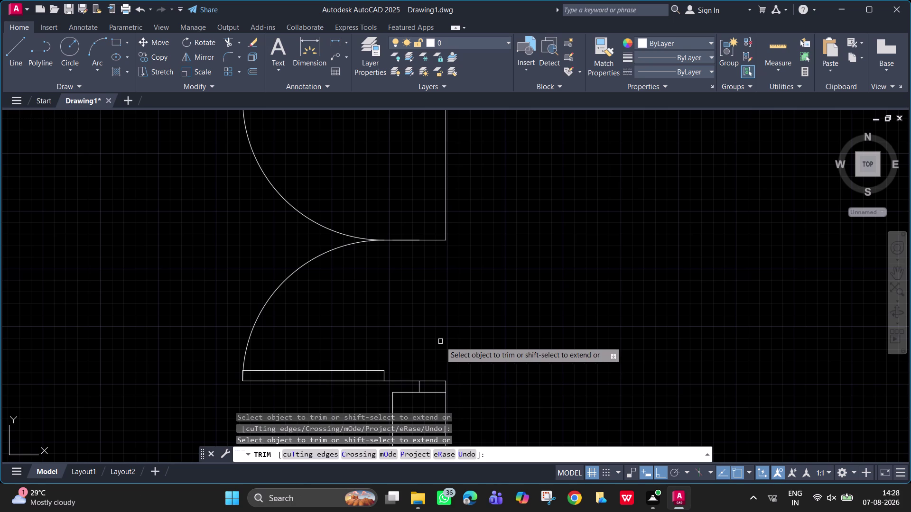
drag(441, 341, 437, 340)
click(440, 174)
drag(453, 187, 459, 193)
Undo the last trim and cut the wall line at the right double doorway.
scroll(down, 3)
middle_click(491, 301)
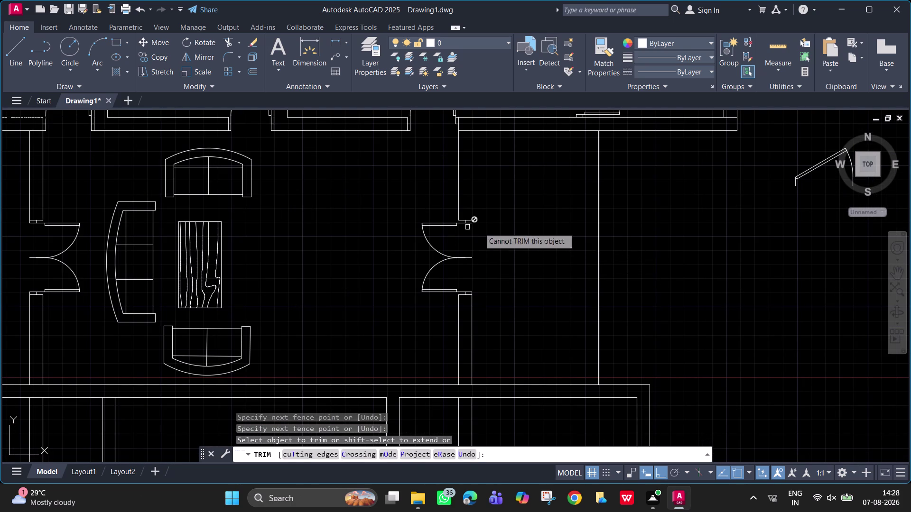
scroll(up, 3)
middle_drag(483, 230, 512, 368)
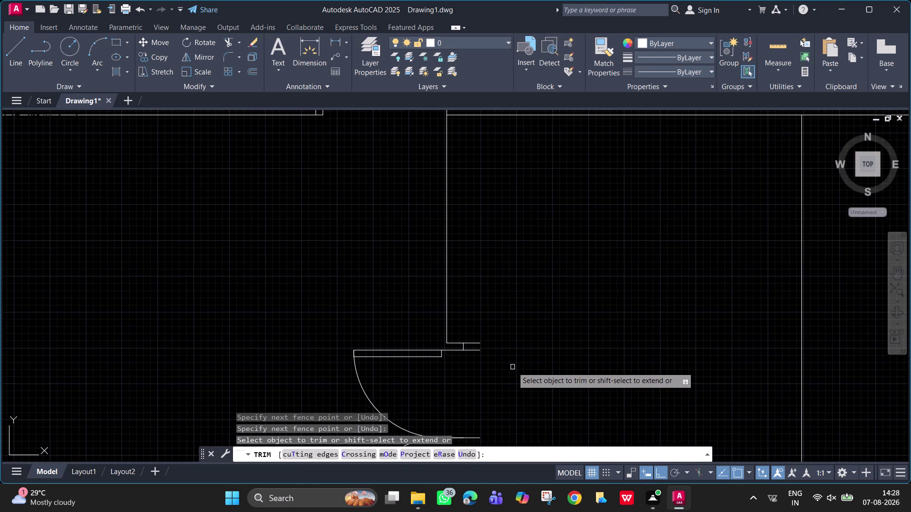
key(ctrl+z)
scroll(down, 3)
middle_drag(449, 276, 450, 280)
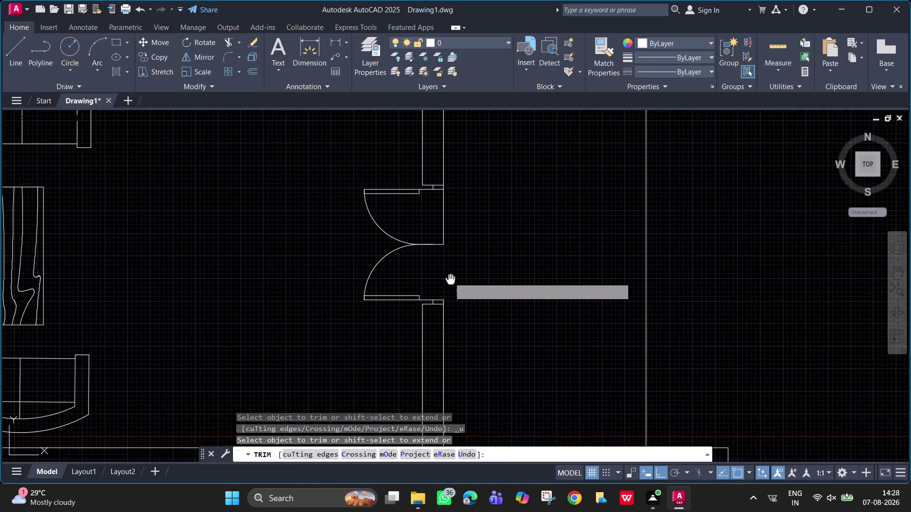
middle_drag(450, 281, 458, 308)
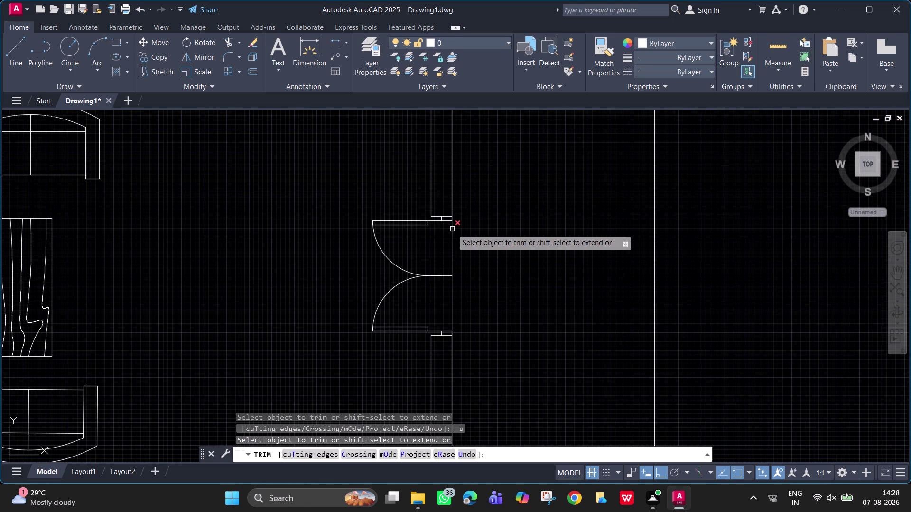
click(452, 229)
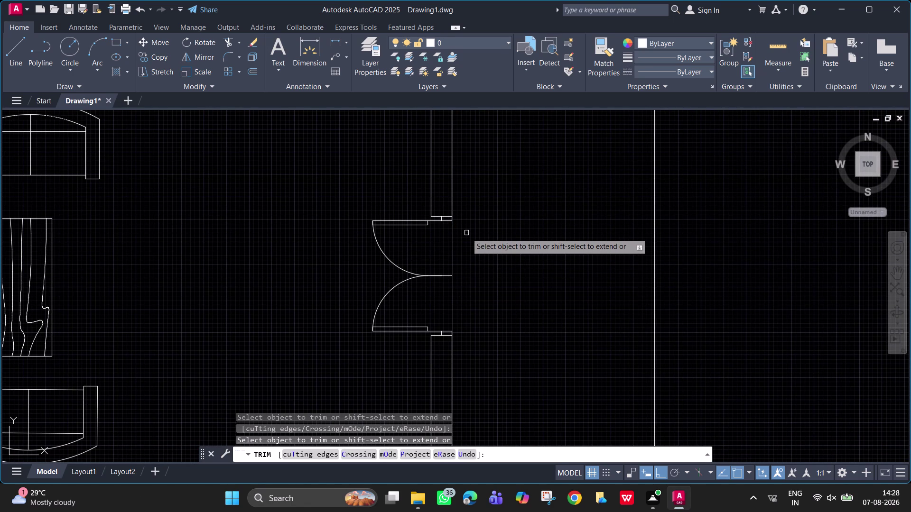
key(Escape)
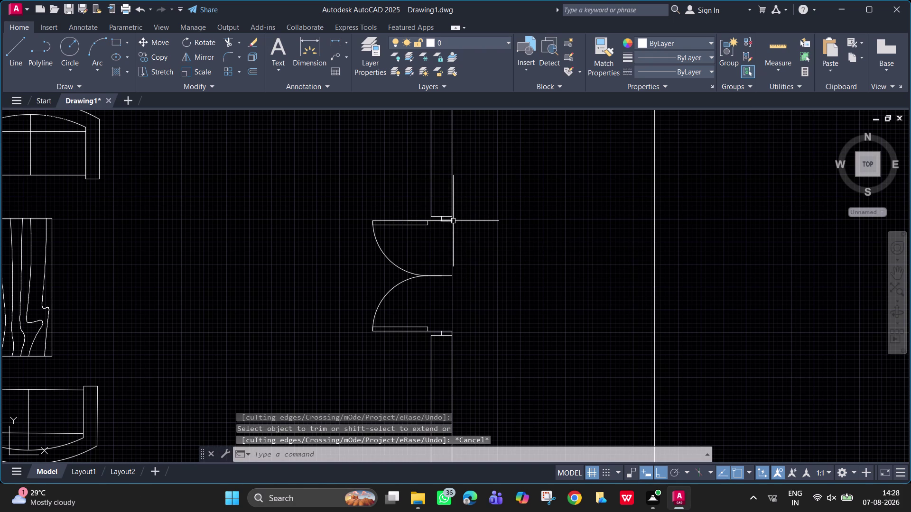
Draw a line from the upper to the lower wall corner of the right doorway.
text(l)
key(space)
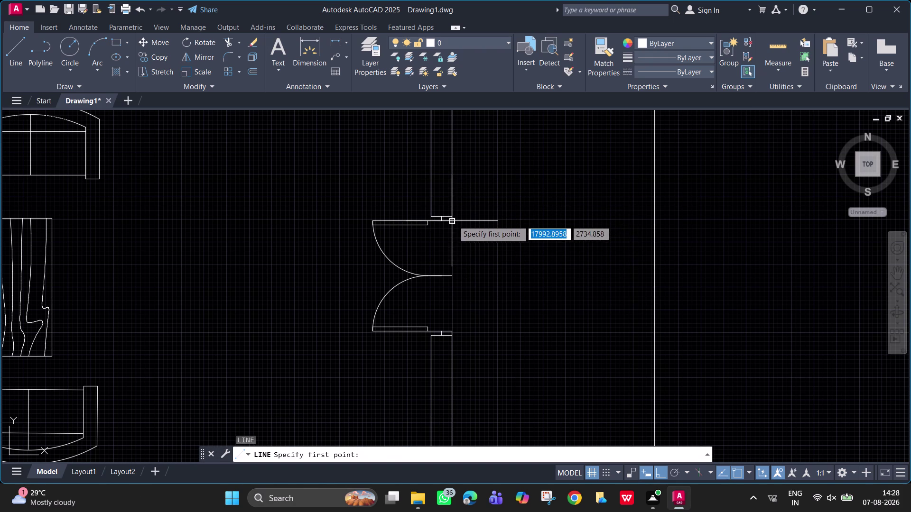
click(453, 221)
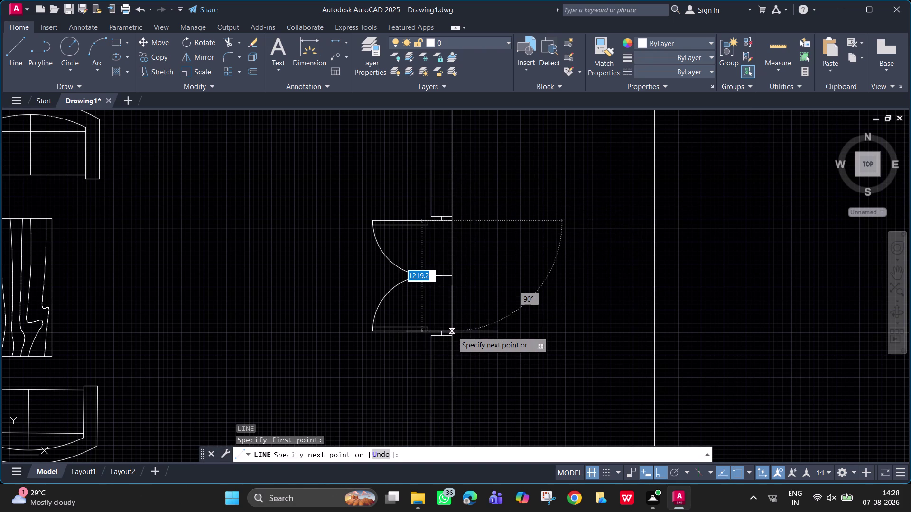
scroll(up, 3)
click(442, 332)
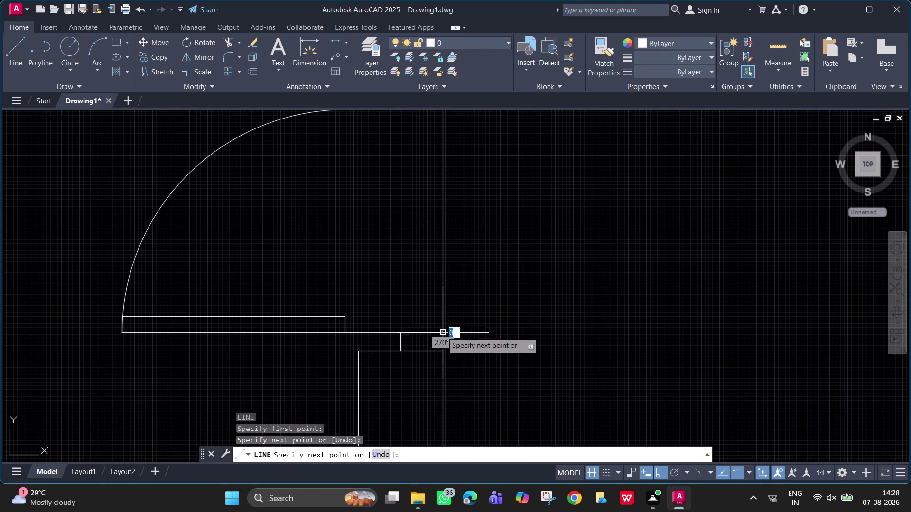
key(space)
Pan to the left double door and start, then cancel, another line there.
scroll(down, 3)
middle_drag(440, 255, 714, 291)
middle_drag(383, 308, 826, 264)
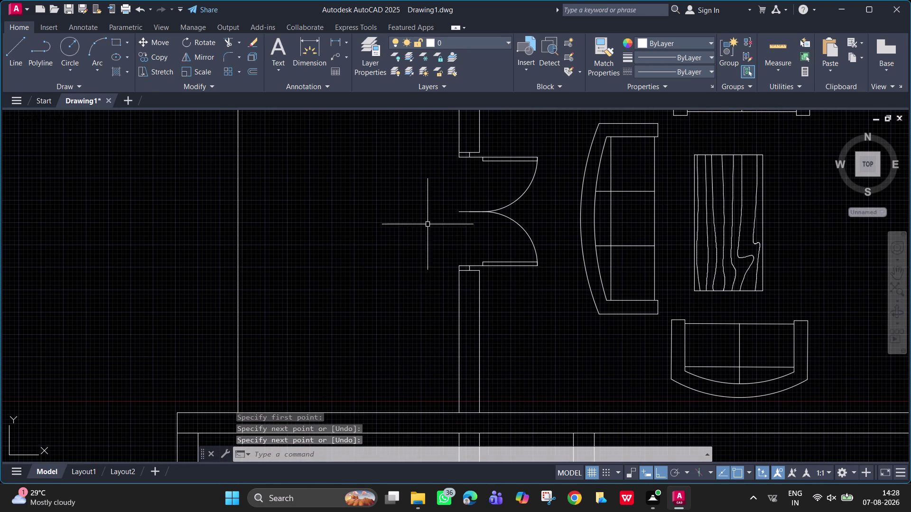
scroll(up, 3)
key(space)
click(456, 137)
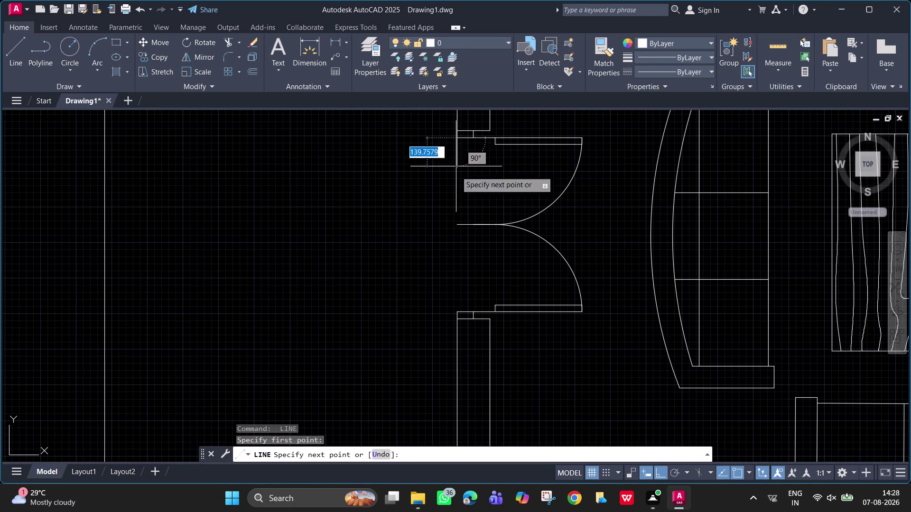
click(458, 312)
scroll(down, 3)
key(Escape)
Pan and zoom out to show the whole floor plan.
scroll(down, 3)
middle_drag(717, 244, 647, 249)
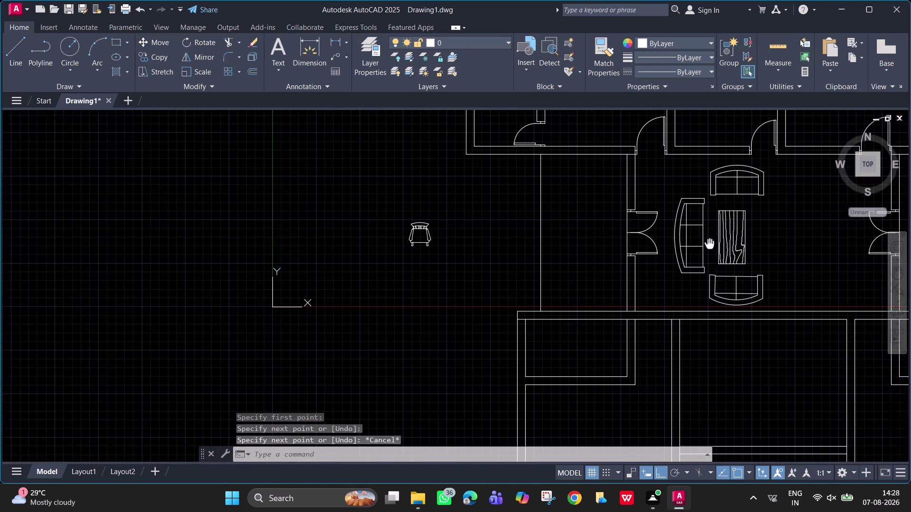
middle_drag(647, 249, 369, 318)
scroll(down, 3)
middle_drag(512, 309, 571, 266)
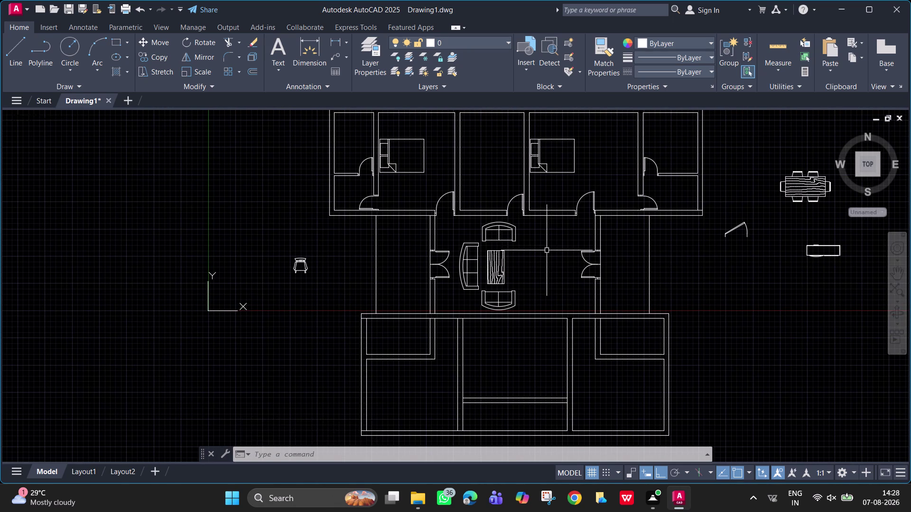
scroll(down, 3)
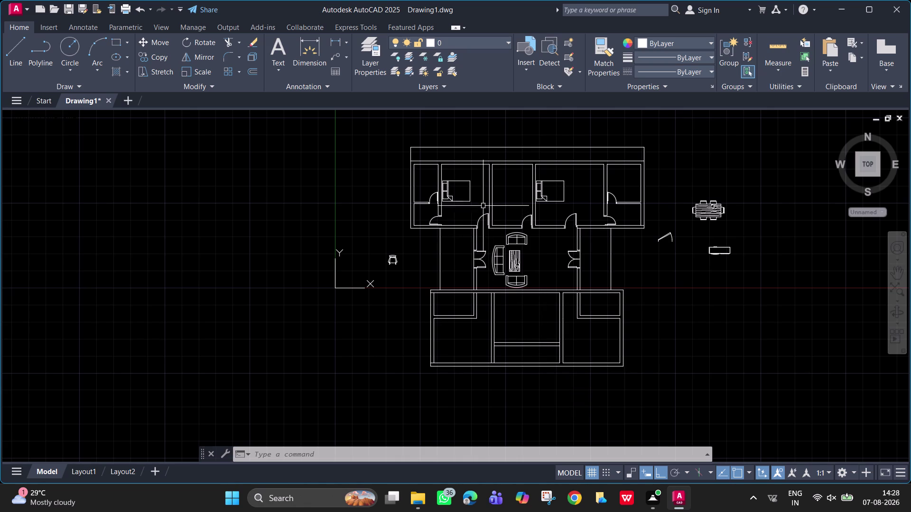
Copy the top-left bedroom's bed into the lower-left bedroom.
click(469, 194)
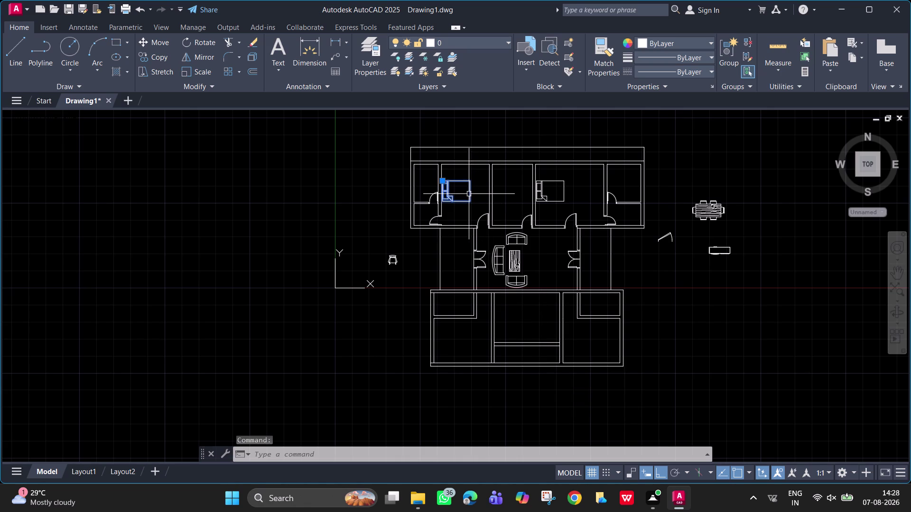
text(co)
key(Return)
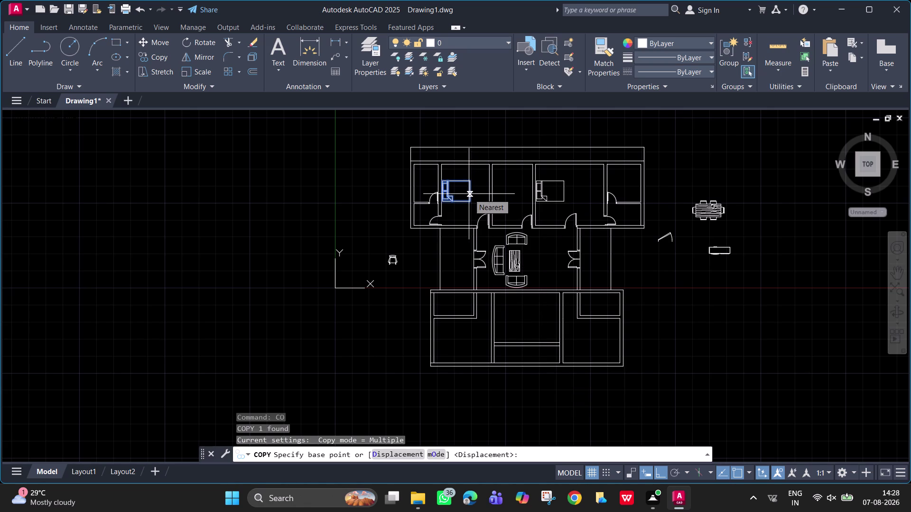
scroll(up, 3)
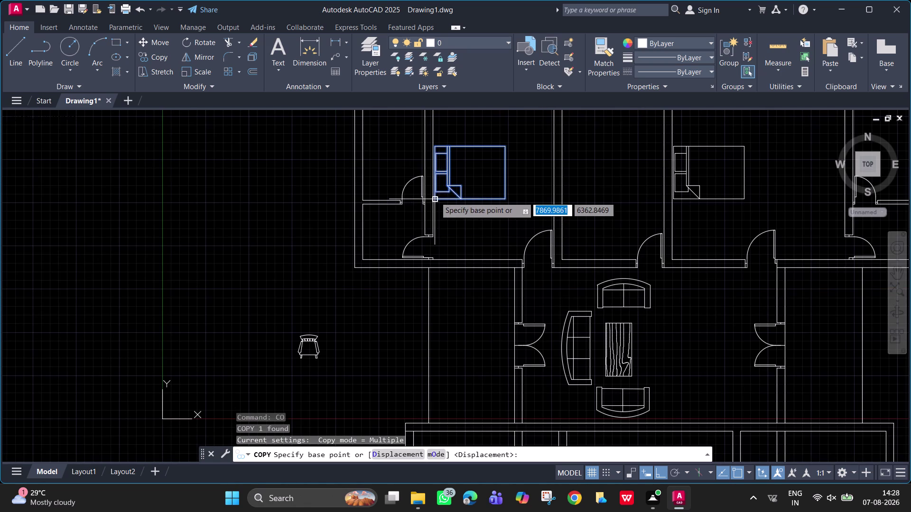
click(435, 197)
scroll(down, 3)
middle_drag(463, 400, 436, 179)
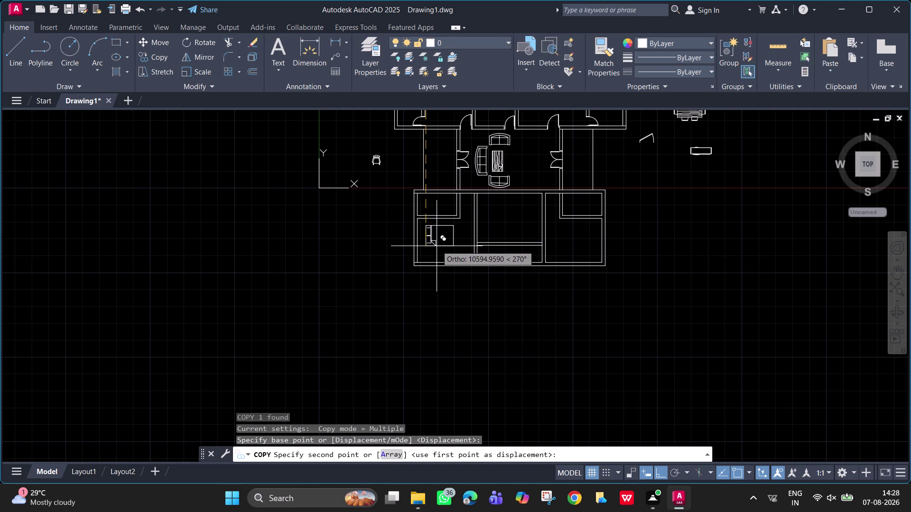
key(F8)
scroll(up, 3)
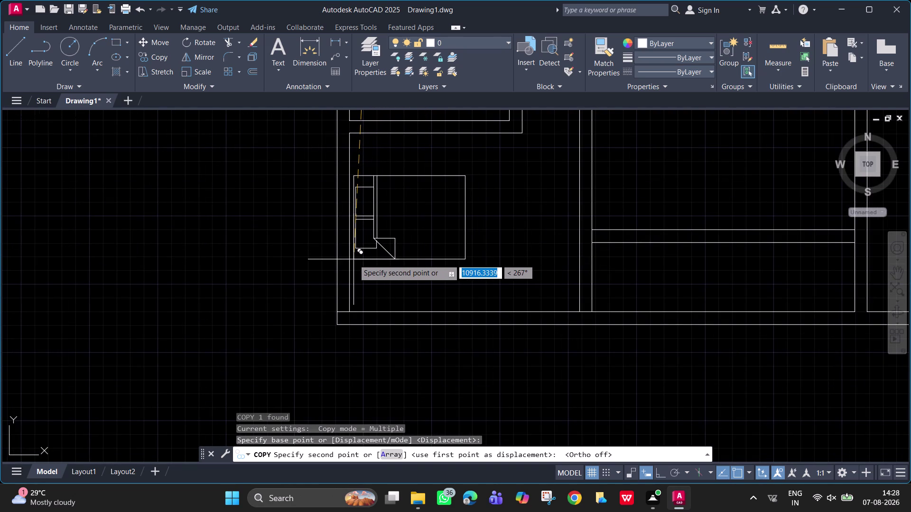
click(353, 260)
key(Escape)
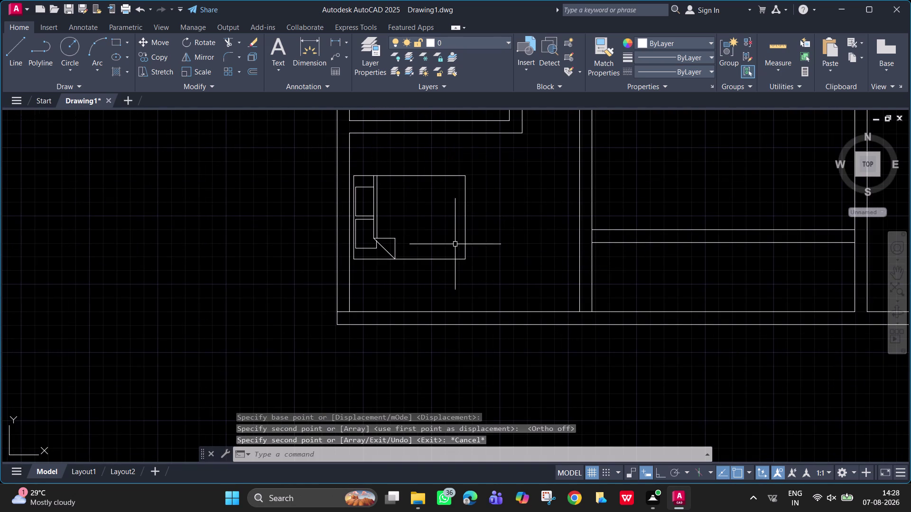
key(F8)
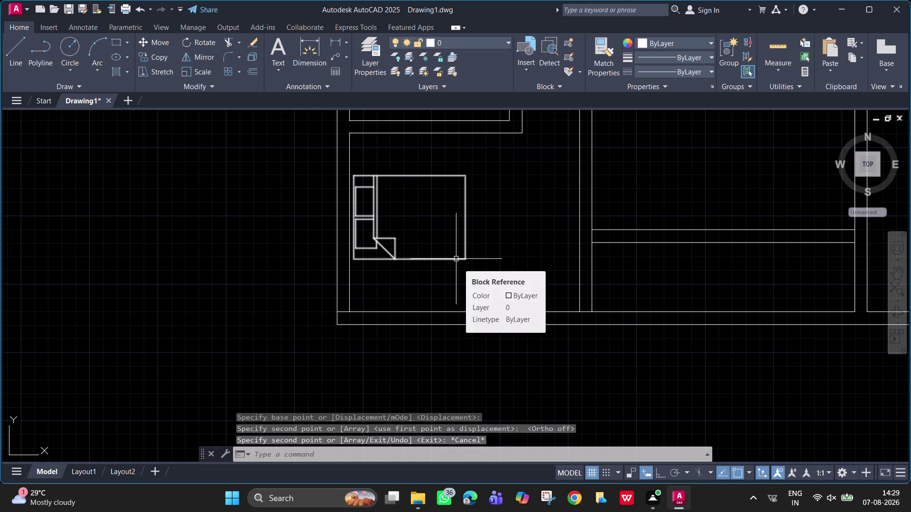
Copy the lower-left bed into the lower-right bedroom.
click(456, 259)
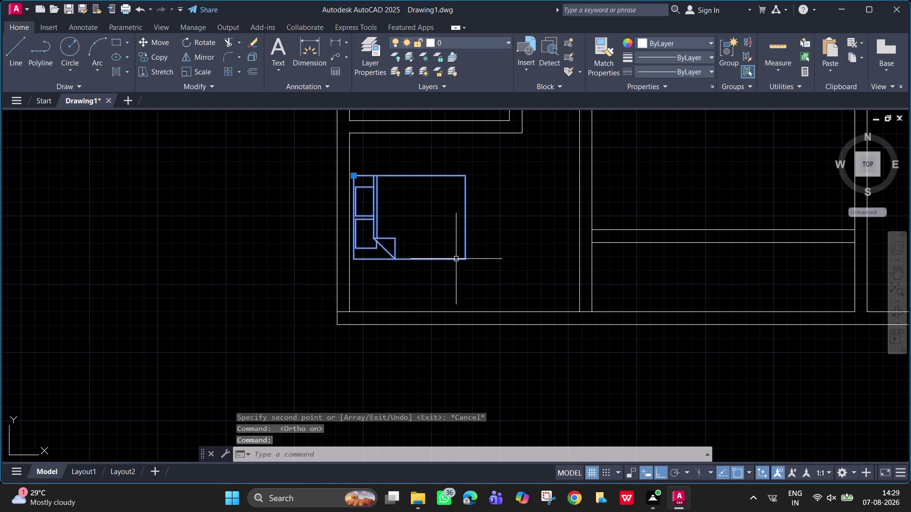
text(co)
key(space)
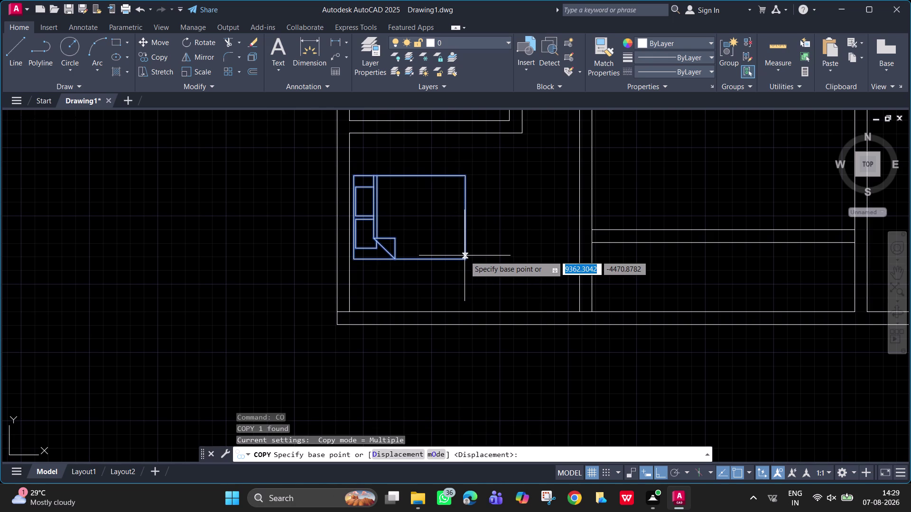
click(465, 259)
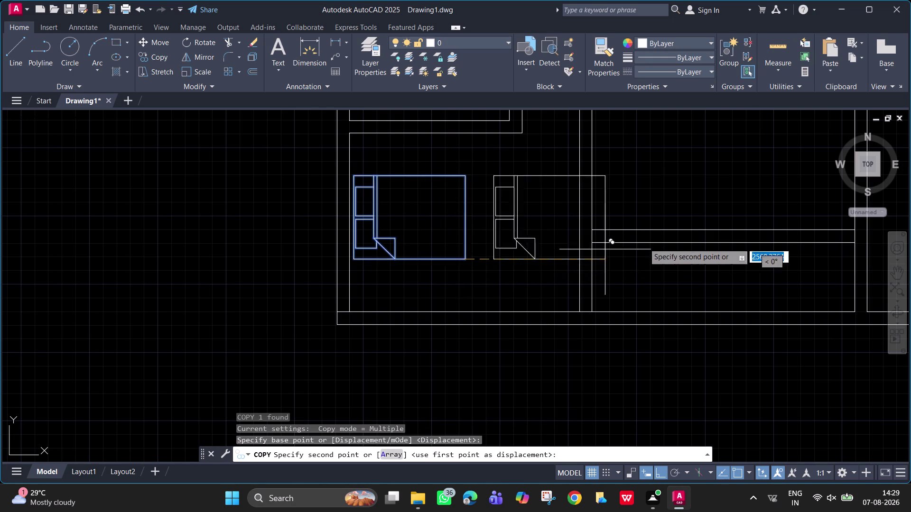
scroll(down, 3)
middle_drag(666, 240, 607, 254)
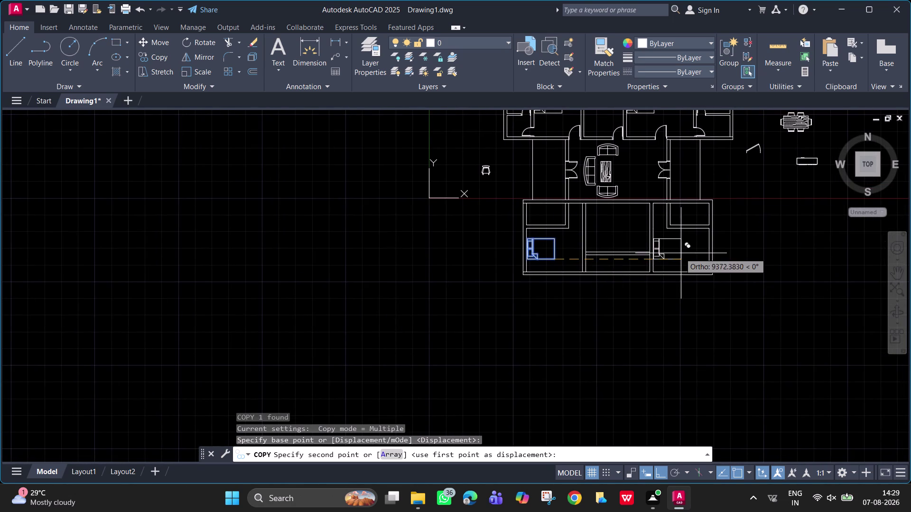
scroll(up, 3)
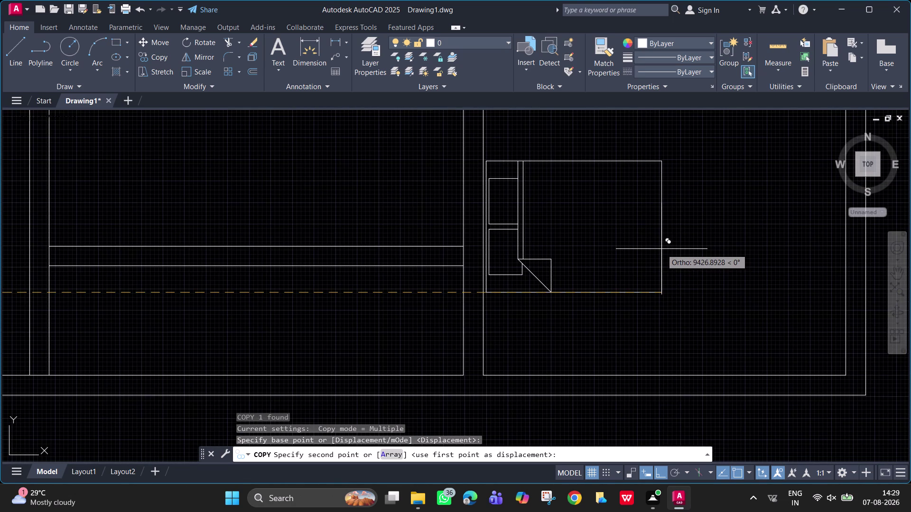
click(663, 249)
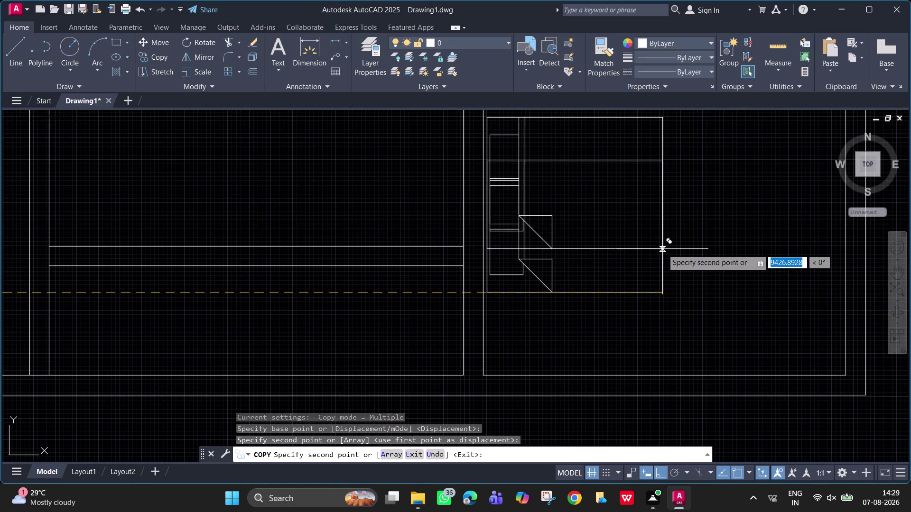
key(Escape)
Delete the bed copy from the lower-right bedroom.
scroll(down, 3)
middle_click(426, 315)
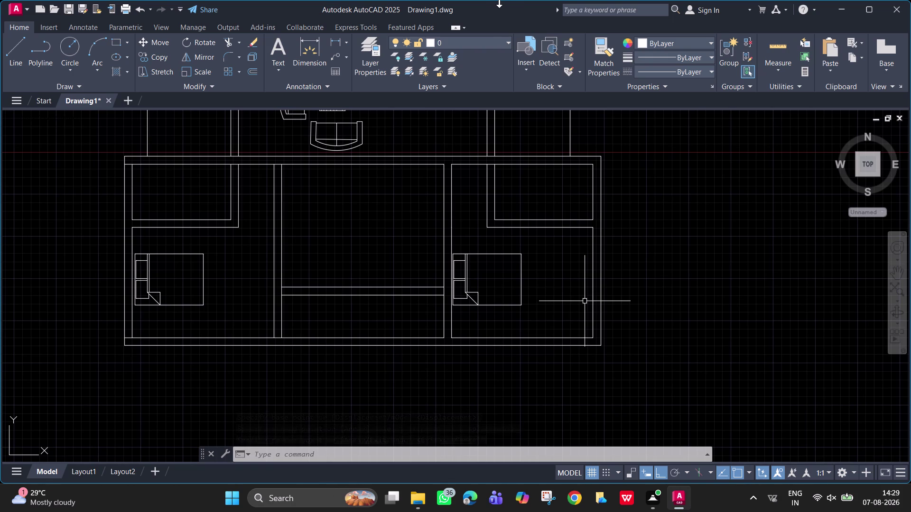
click(522, 271)
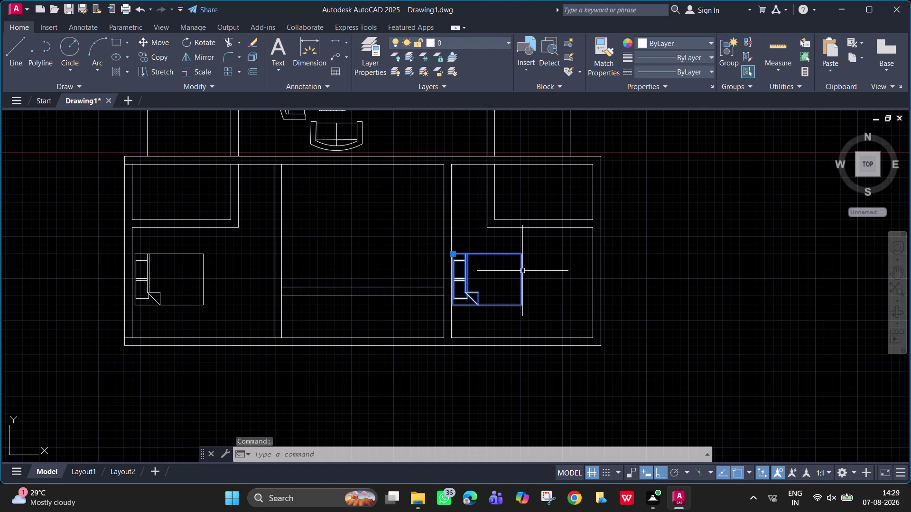
key(Delete)
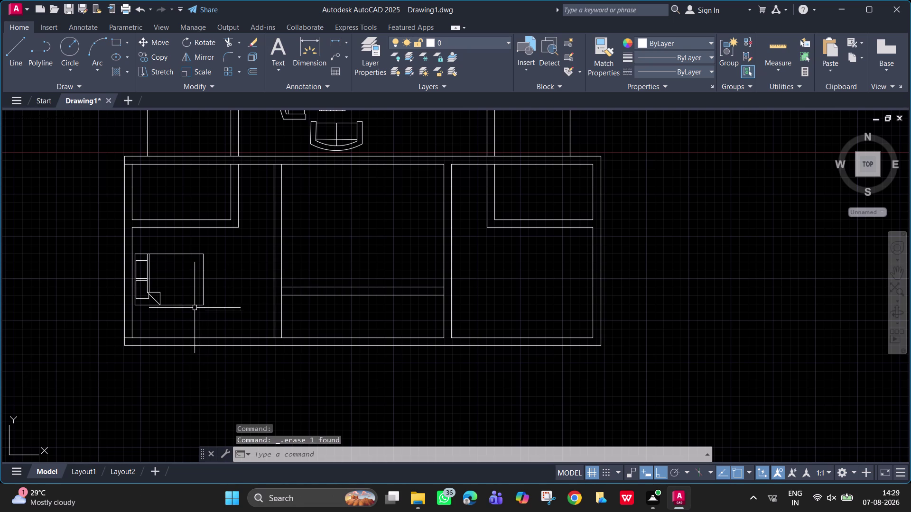
Mirror the lower-left bed across a vertical axis through the hall, keeping the original.
click(194, 308)
text(mi)
key(space)
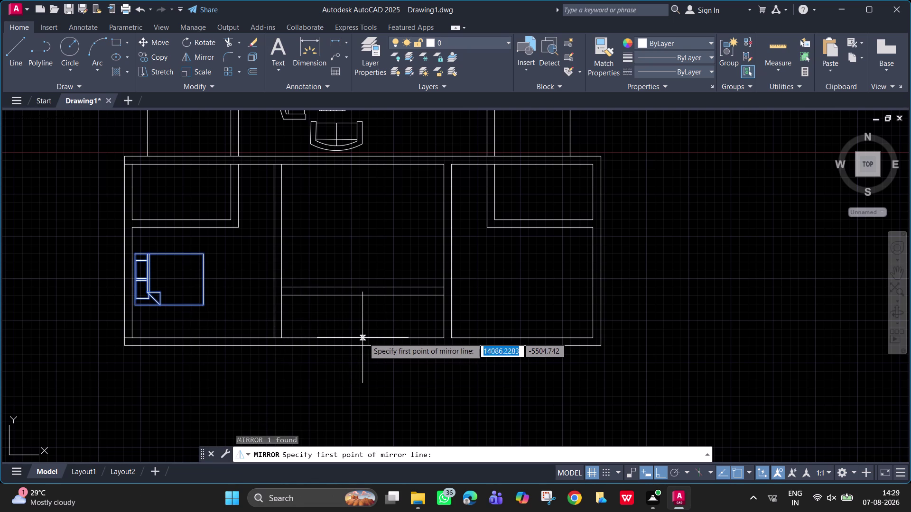
click(362, 287)
click(364, 172)
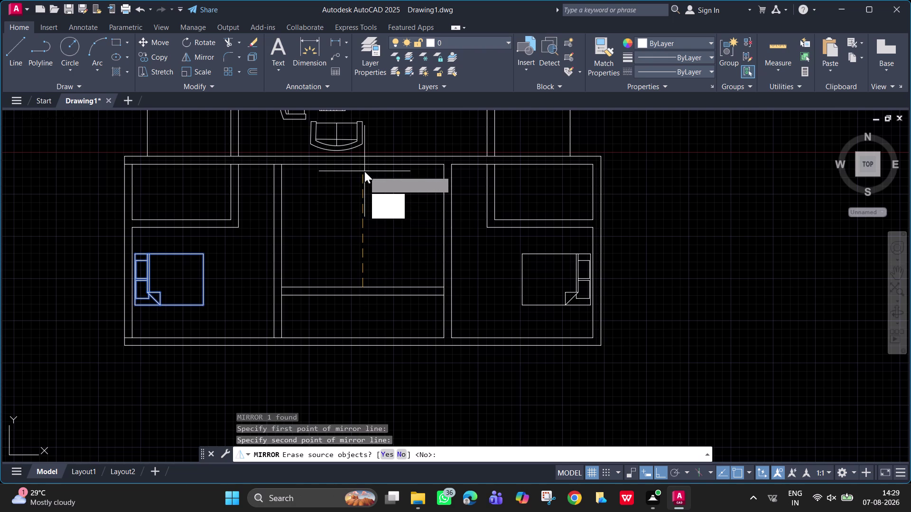
drag(390, 211, 364, 171)
key(Escape)
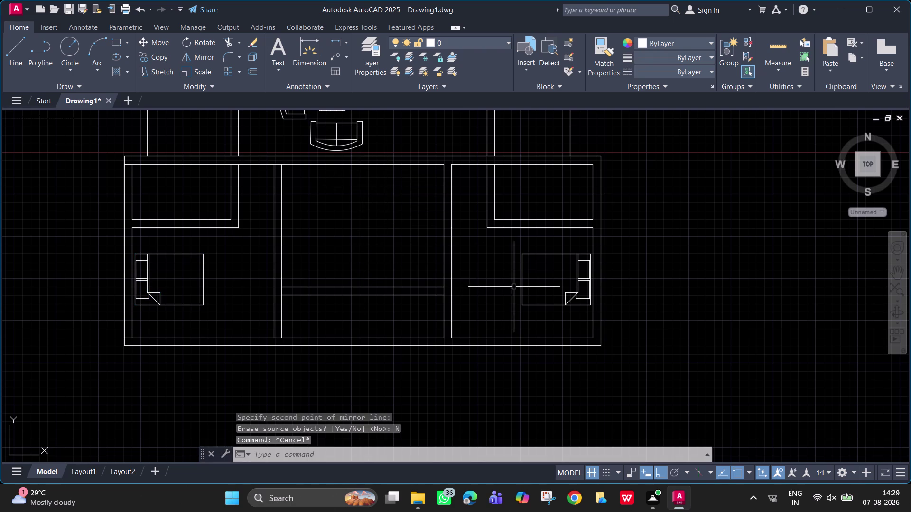
Zoom out to the whole plan and select the small block beside it.
scroll(down, 3)
middle_drag(428, 275, 473, 366)
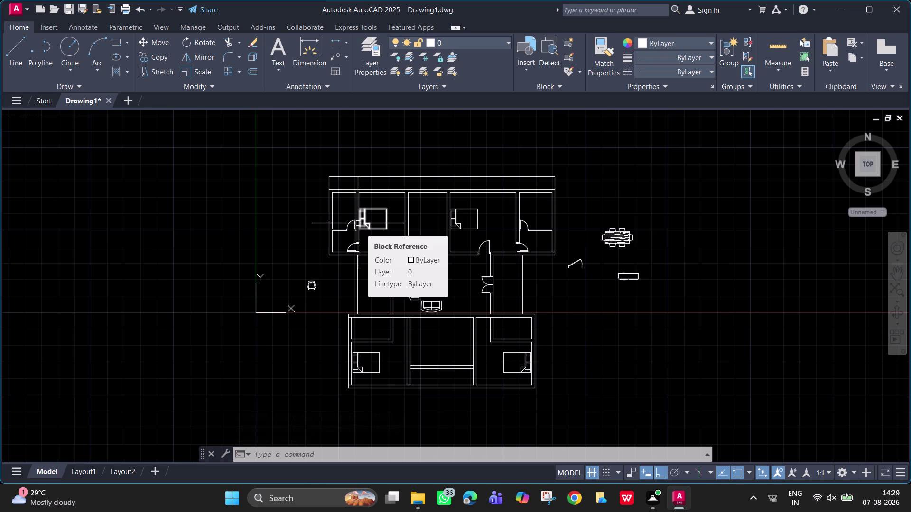
key(Escape)
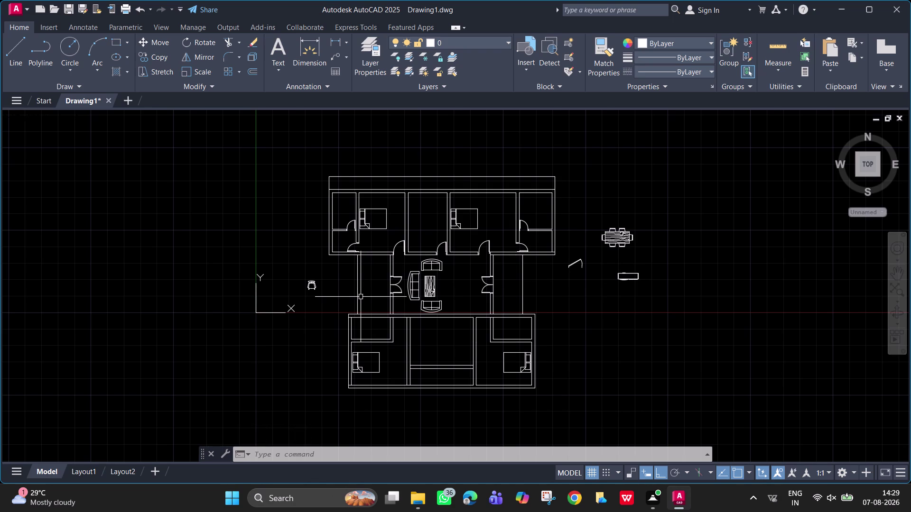
click(631, 278)
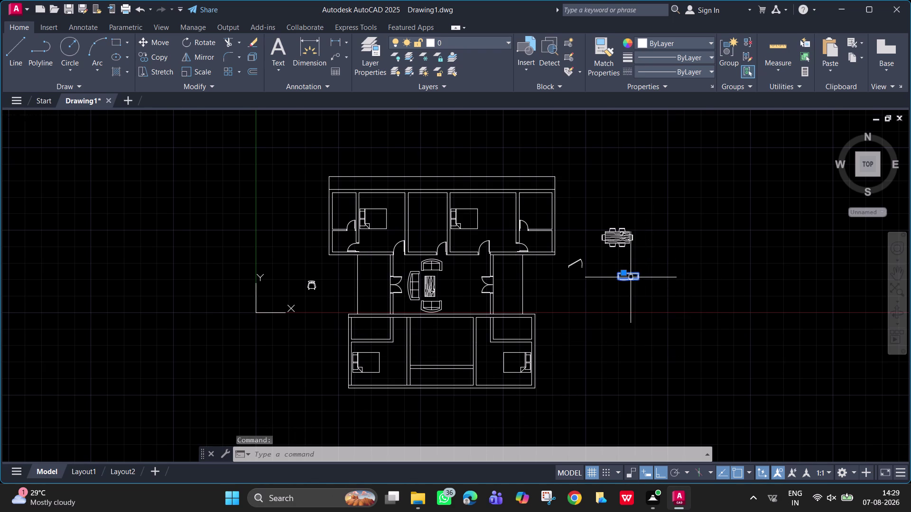
Rotate the small block 90° about its corner with RO.
scroll(up, 3)
text(ro)
key(space)
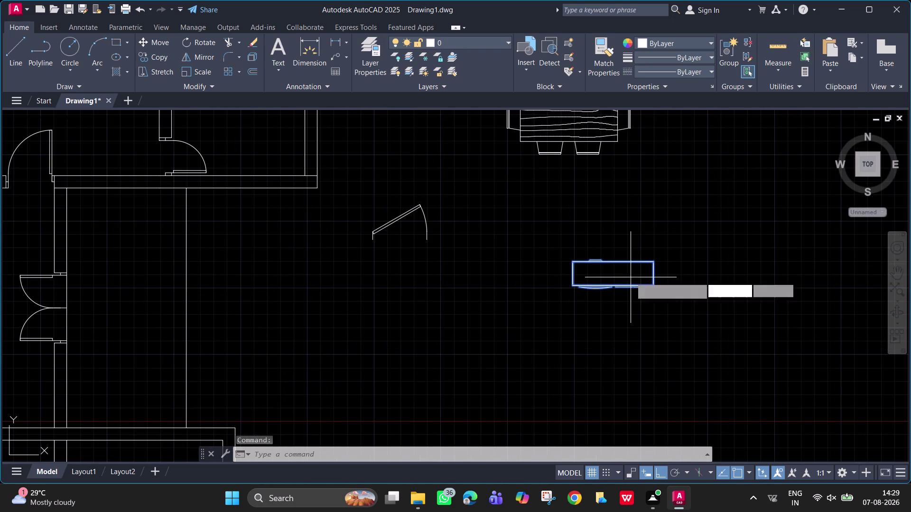
click(653, 262)
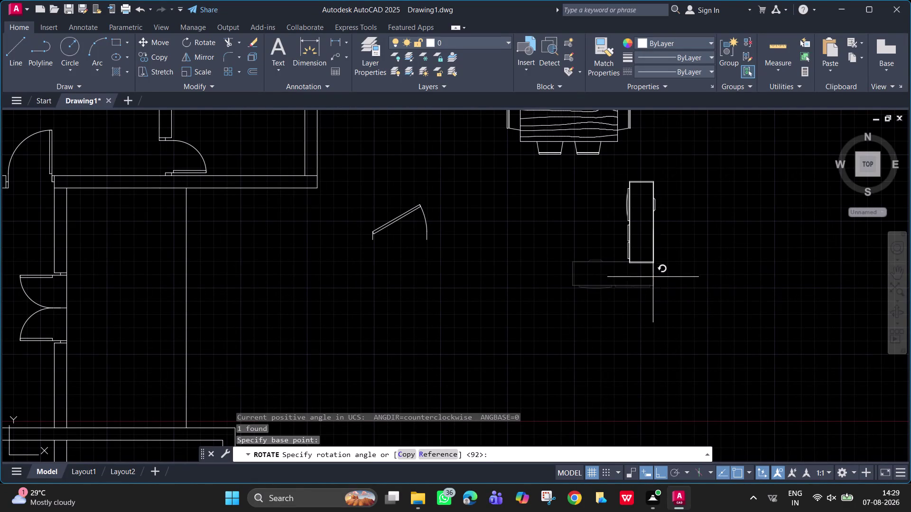
click(653, 288)
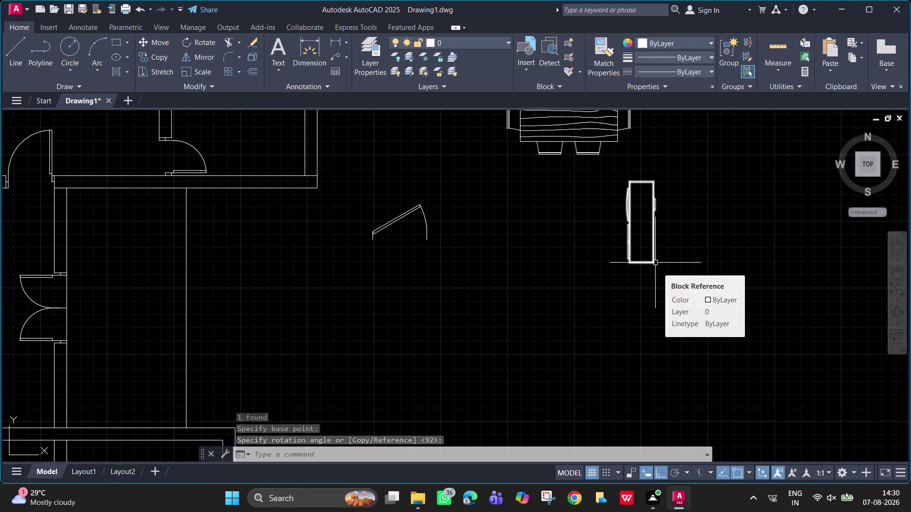
Rotate the block a further 180° to face the other way.
click(655, 263)
text(ro)
key(space)
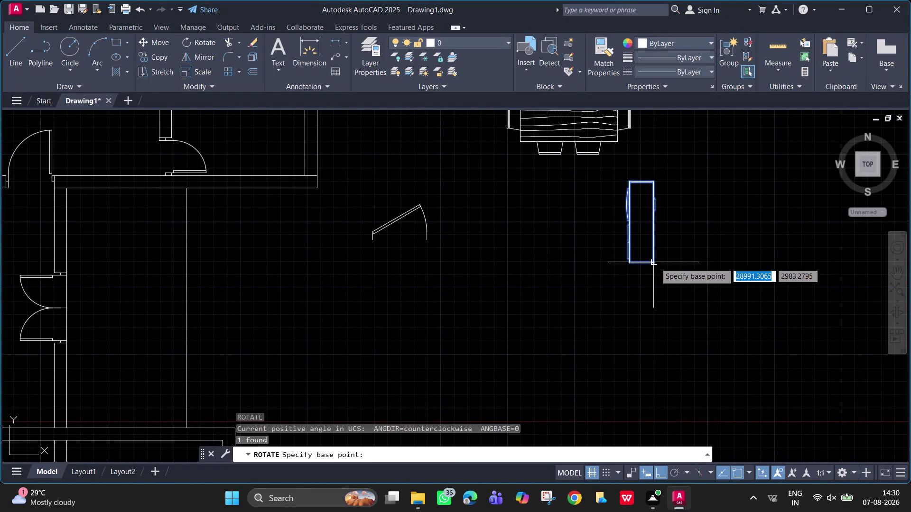
click(655, 263)
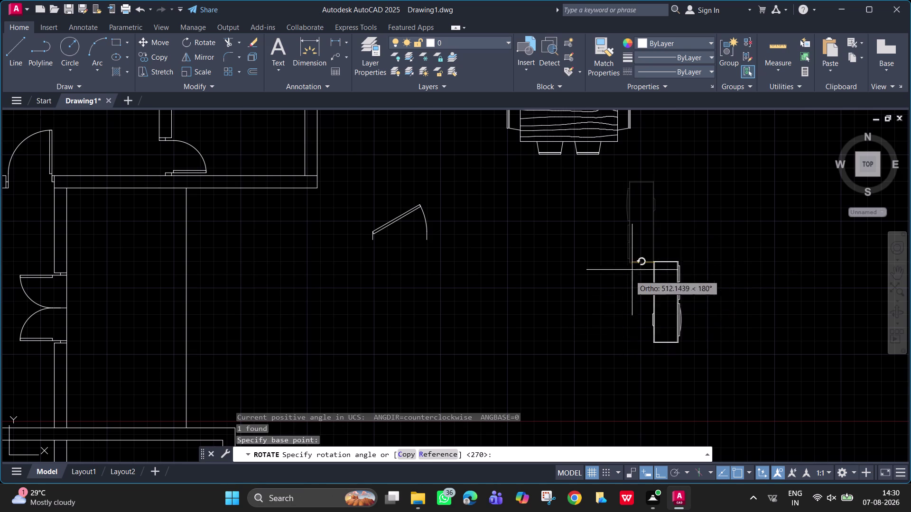
click(642, 259)
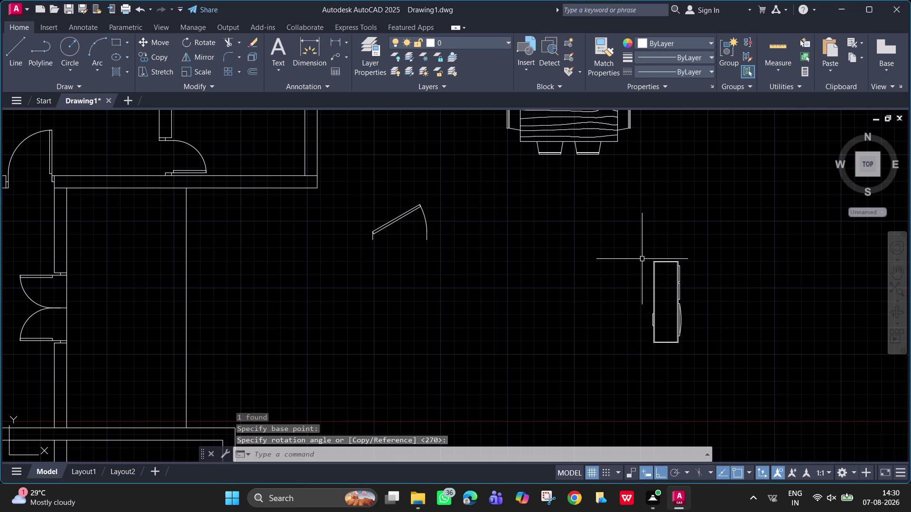
key(Escape)
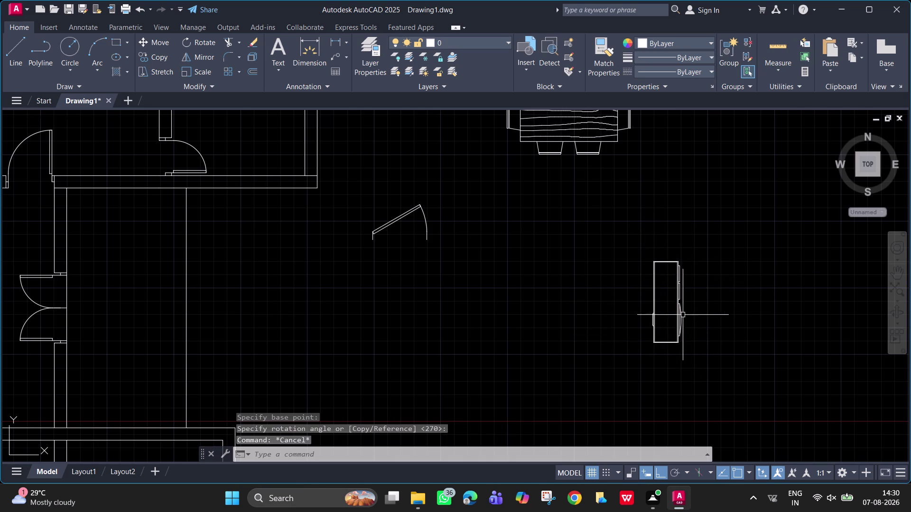
middle_drag(669, 314, 681, 328)
scroll(down, 3)
scroll(down, 3)
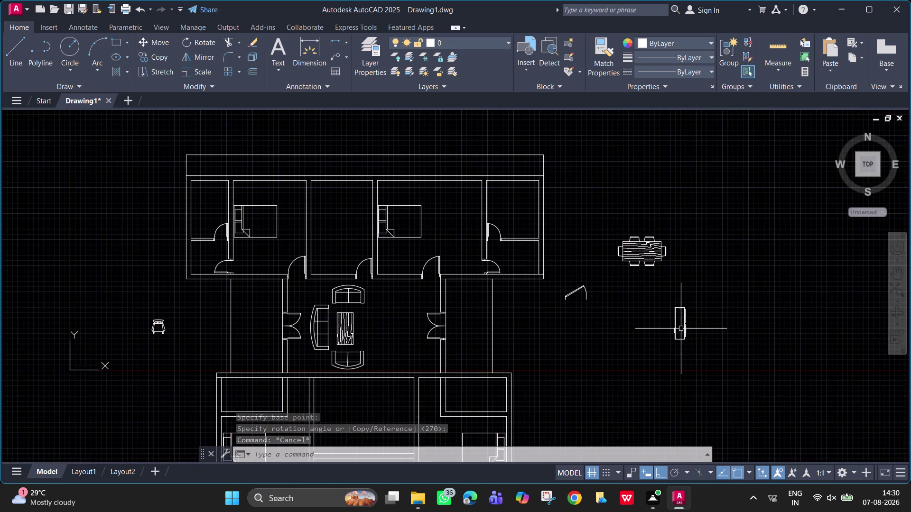
middle_drag(682, 330, 709, 347)
scroll(up, 3)
scroll(up, 3)
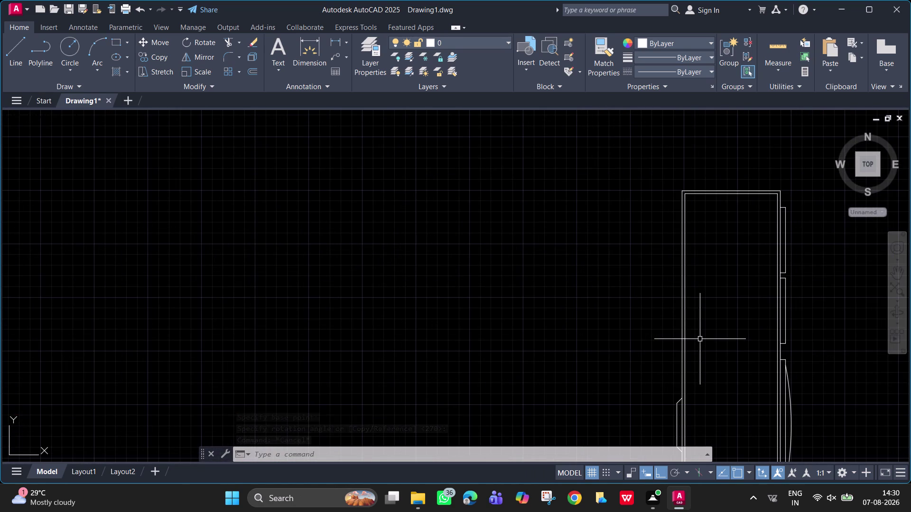
scroll(down, 3)
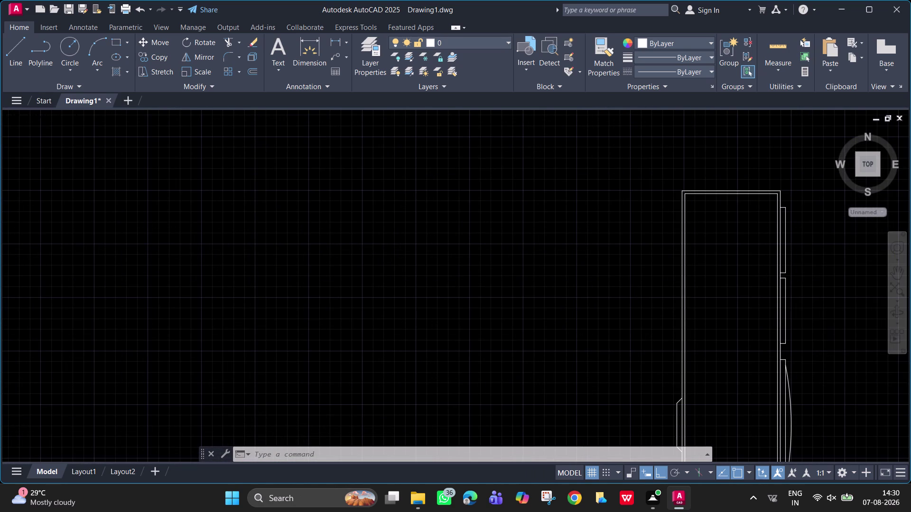
scroll(down, 3)
scroll(up, 3)
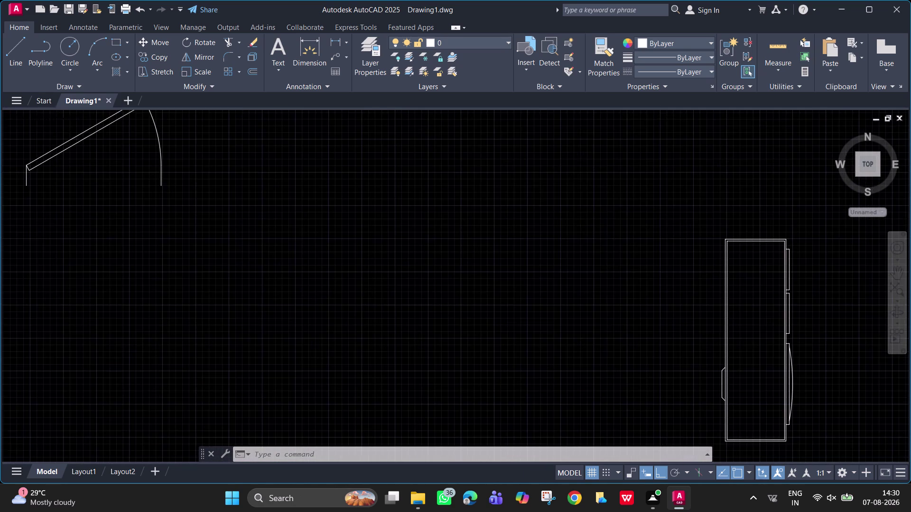
scroll(down, 3)
middle_drag(806, 311, 769, 253)
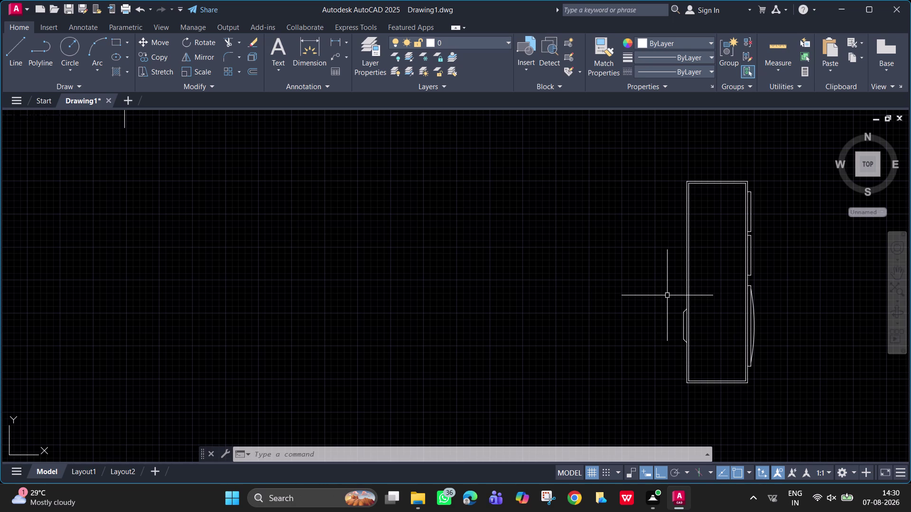
scroll(down, 3)
scroll(up, 3)
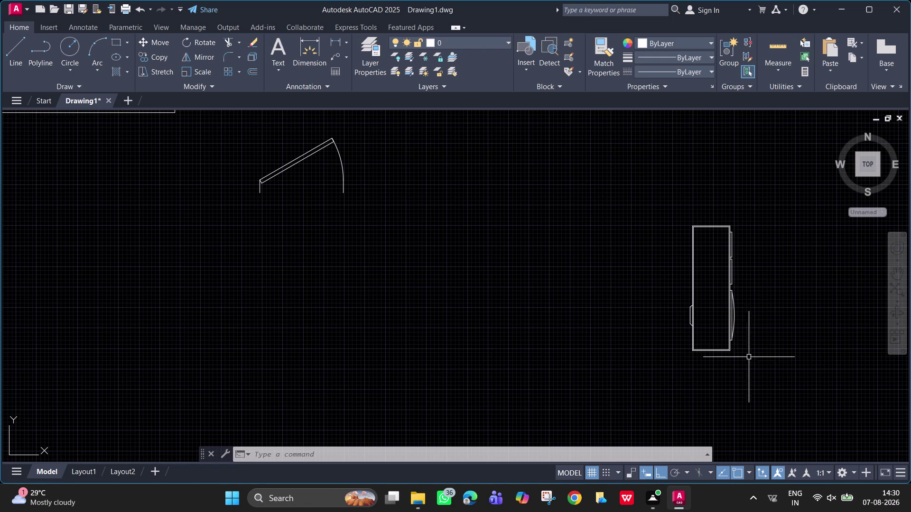
scroll(up, 3)
scroll(down, 3)
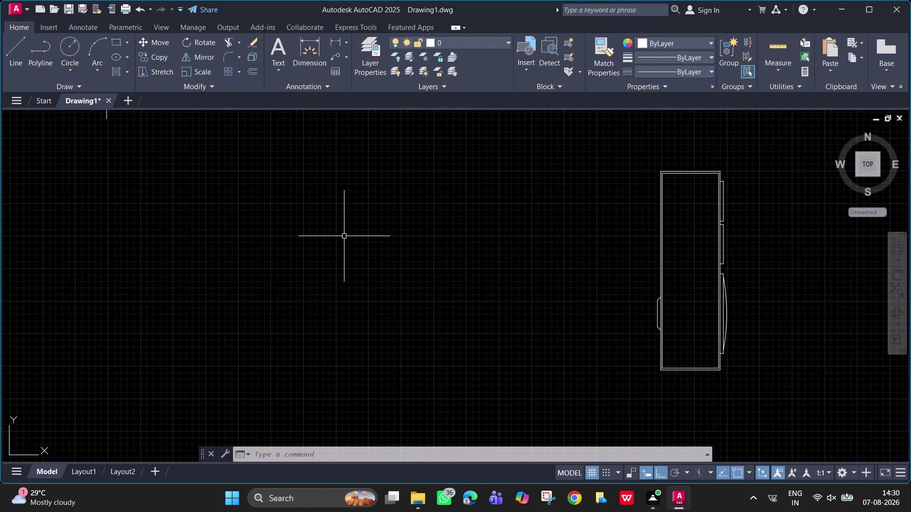
text(dc)
key(space)
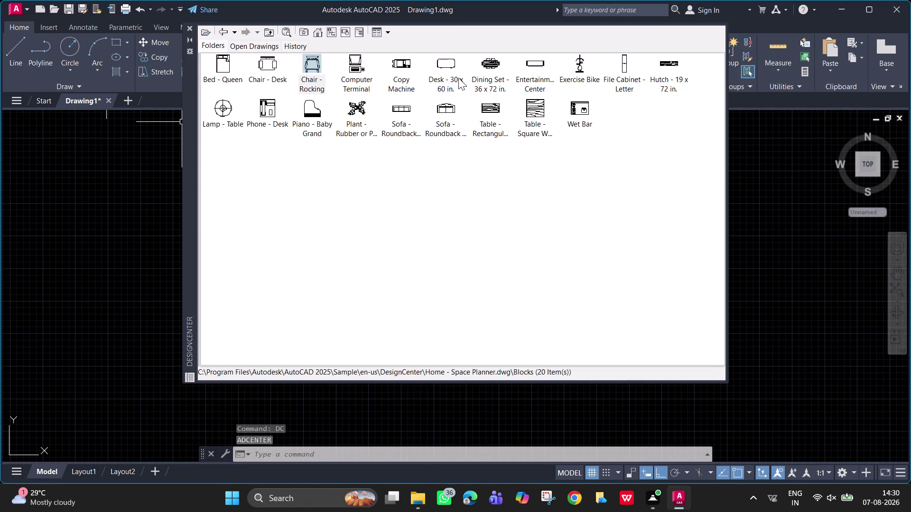
click(541, 64)
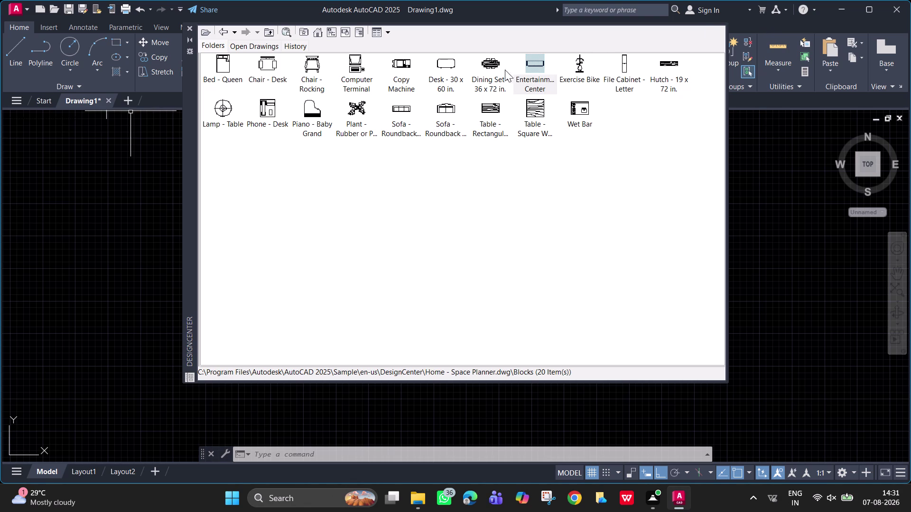
scroll(up, 3)
click(192, 30)
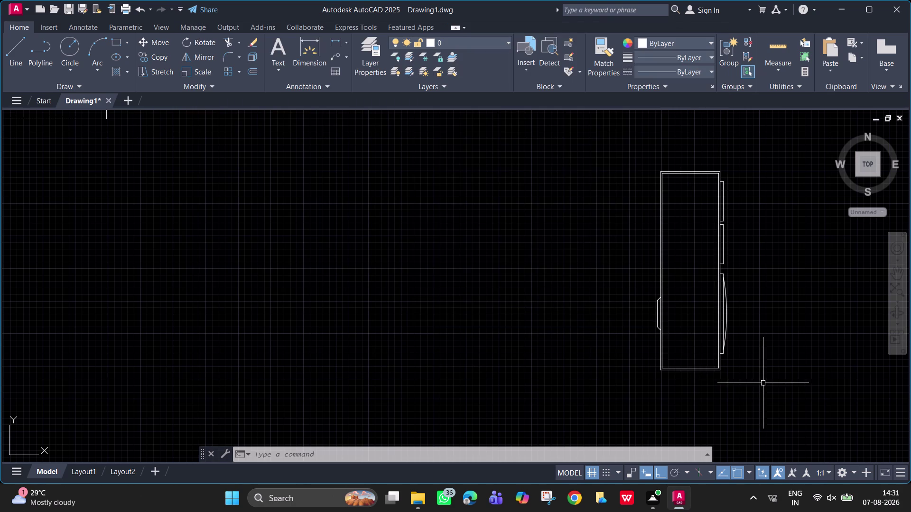
scroll(up, 3)
middle_drag(755, 294, 749, 315)
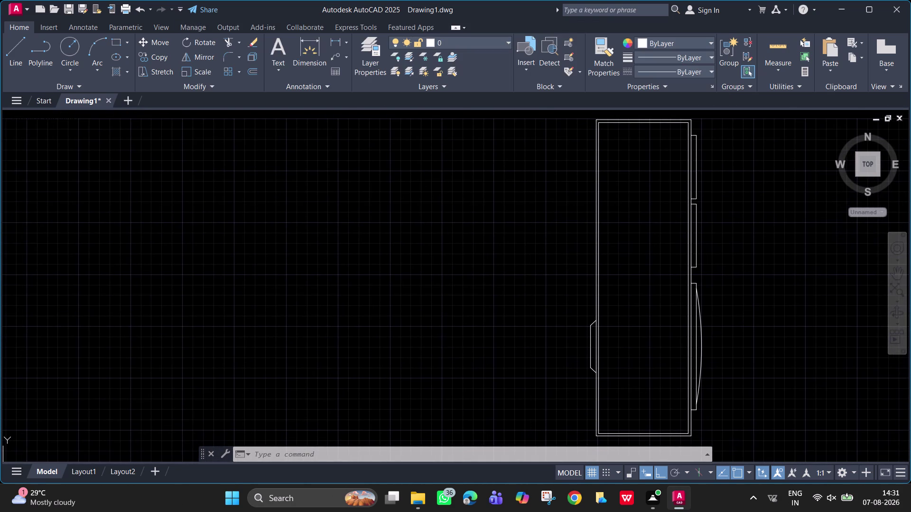
scroll(down, 3)
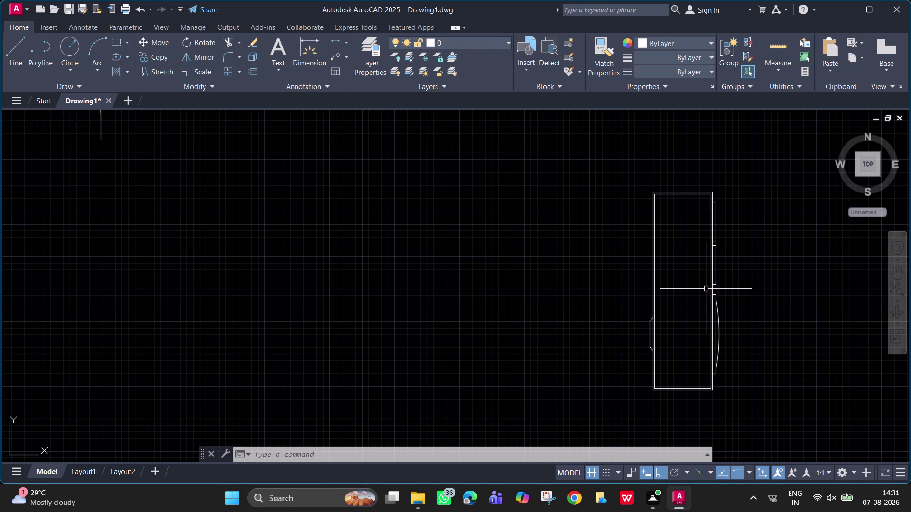
scroll(down, 3)
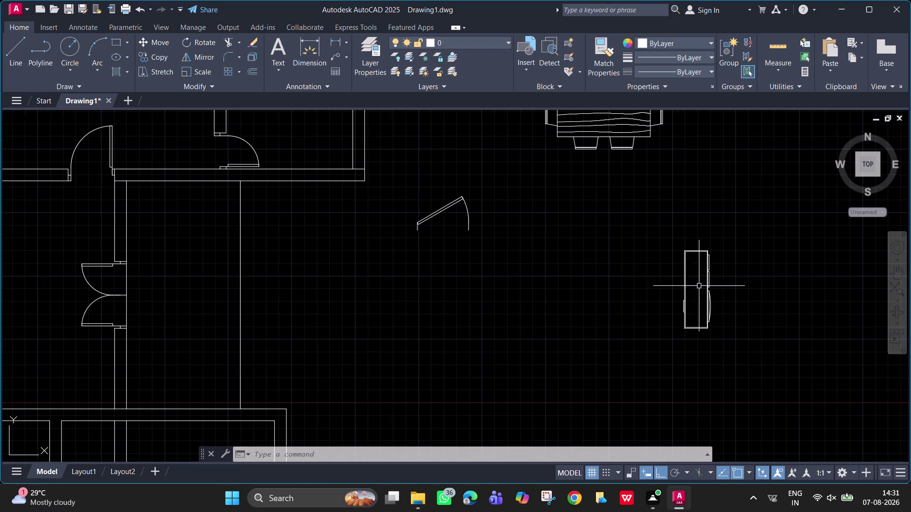
click(683, 255)
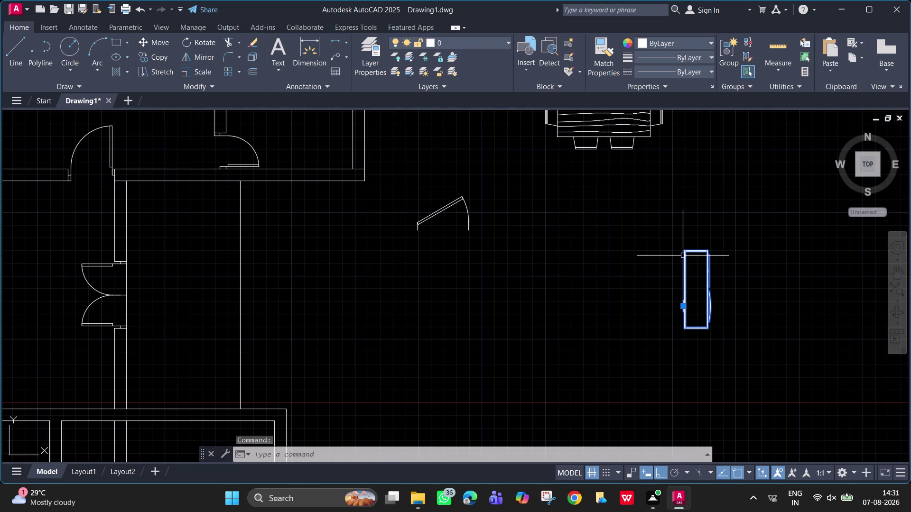
scroll(down, 3)
scroll(down, 3)
middle_drag(708, 285, 712, 295)
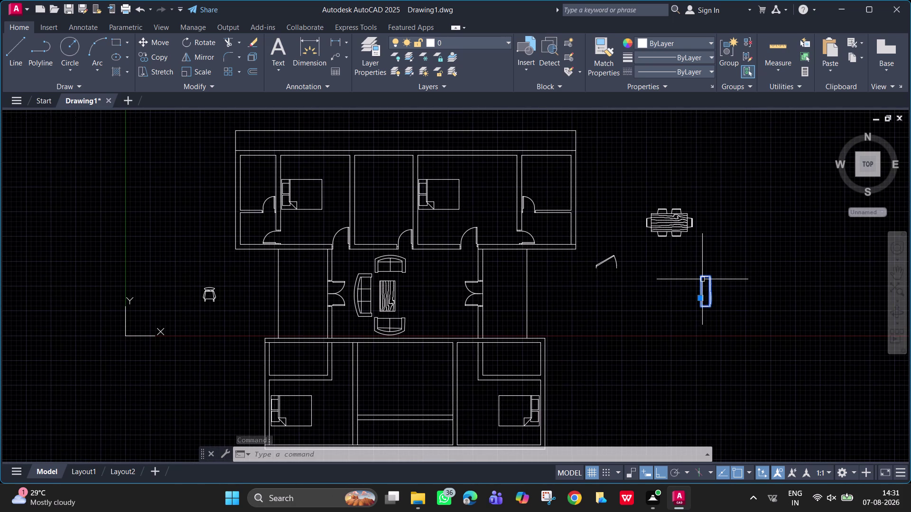
key(Escape)
text(sc)
key(space)
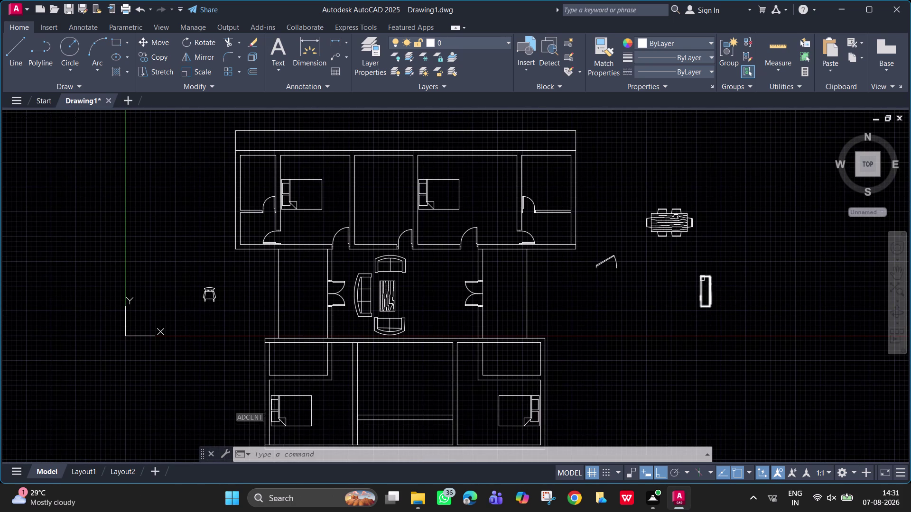
click(702, 279)
key(space)
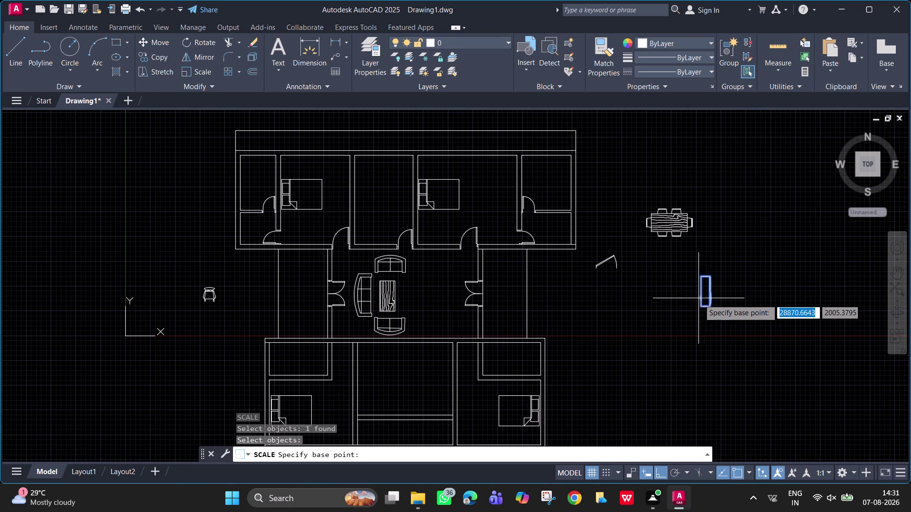
click(710, 309)
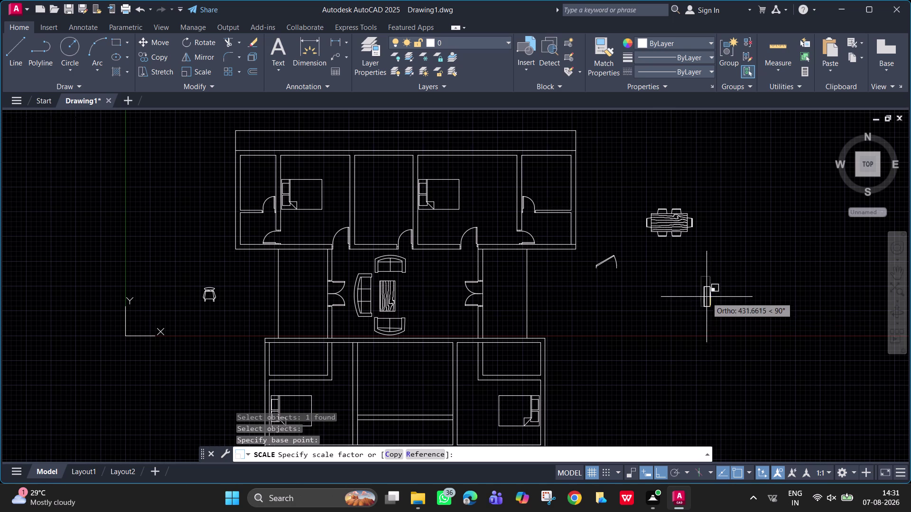
click(706, 293)
scroll(up, 3)
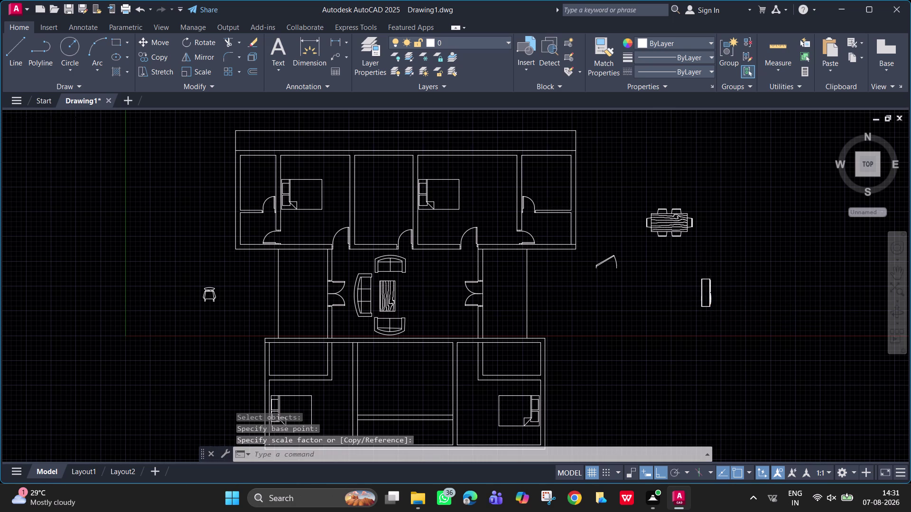
scroll(down, 3)
key(space)
key(Escape)
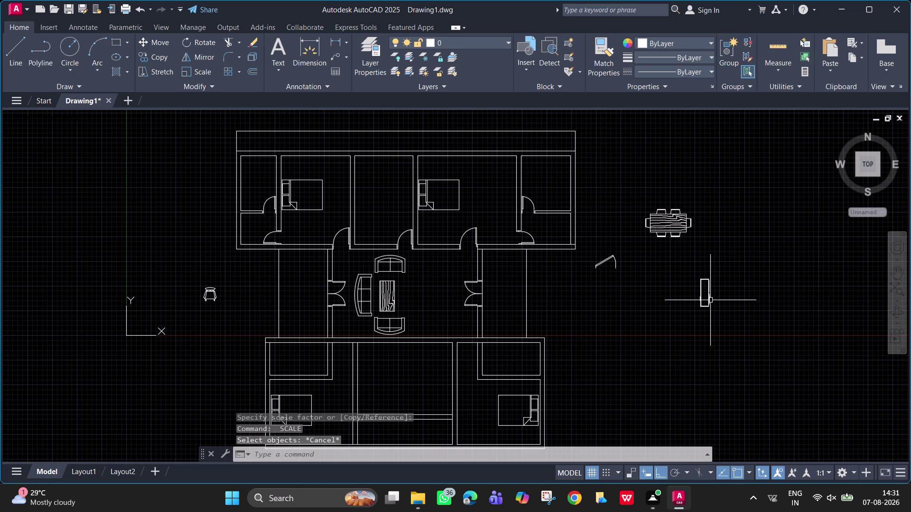
text(m)
key(space)
Move the tall fixture, with Ortho off, against the left bedroom wall.
click(710, 301)
key(space)
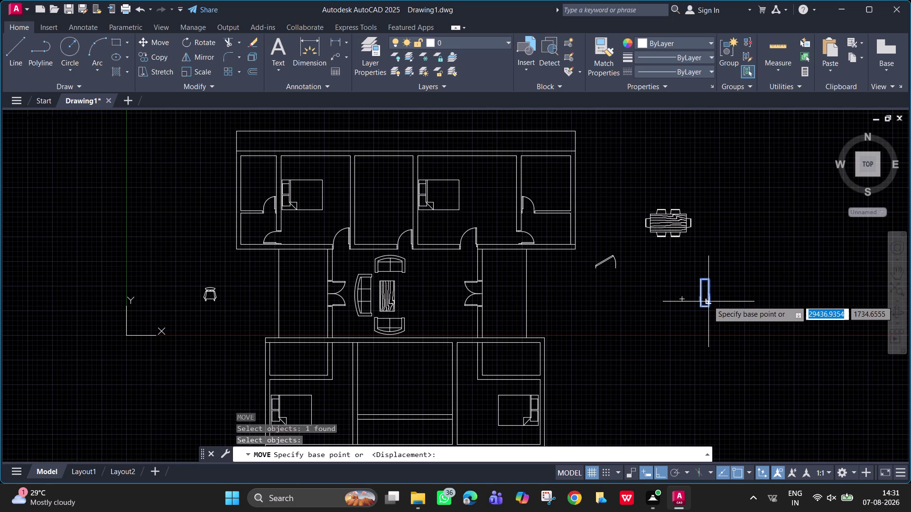
click(708, 307)
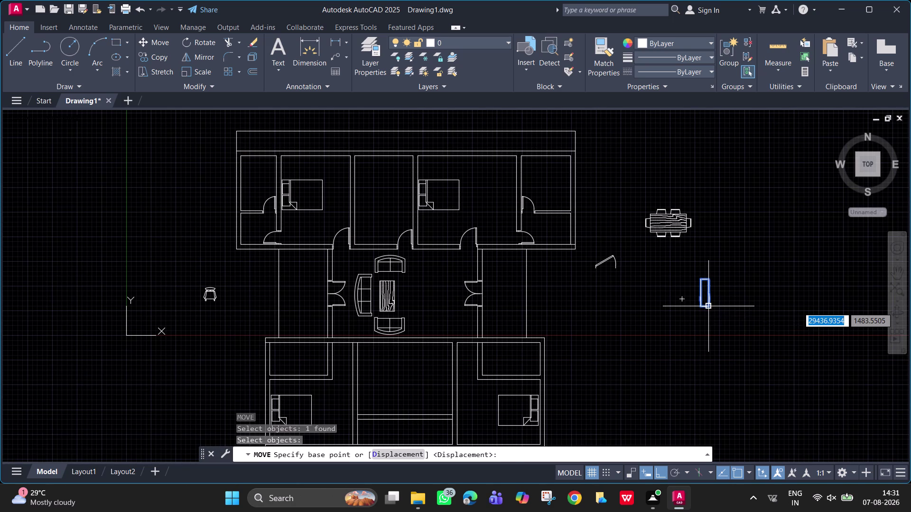
key(F8)
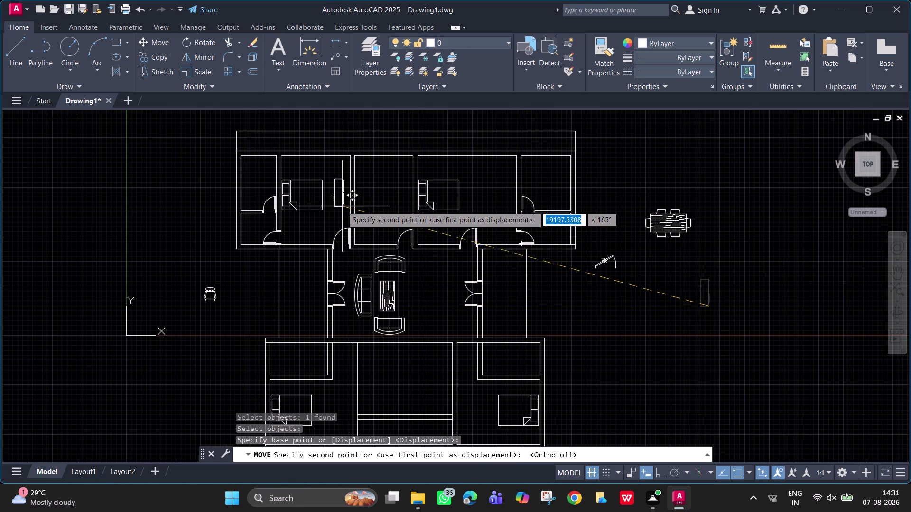
scroll(up, 3)
middle_drag(344, 210, 397, 348)
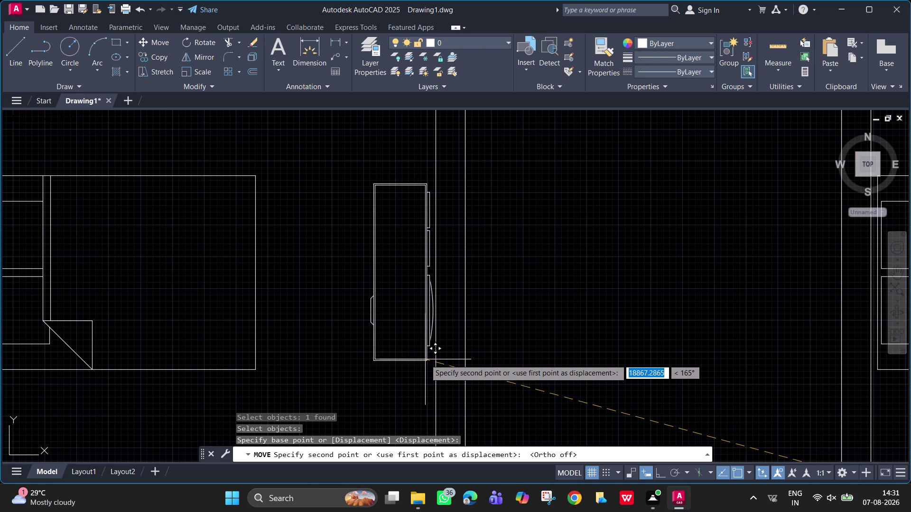
click(425, 359)
scroll(down, 3)
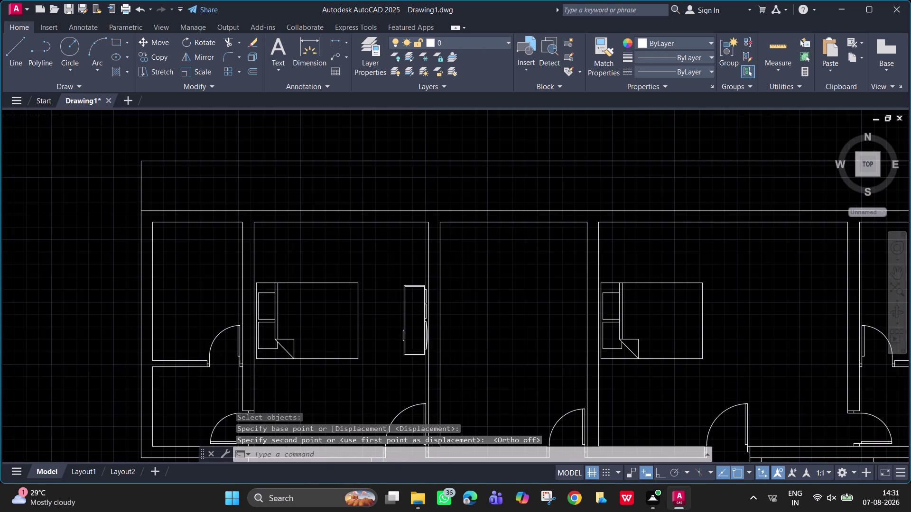
Scale the moved fixture down to about half size from its bottom corner.
text(s)
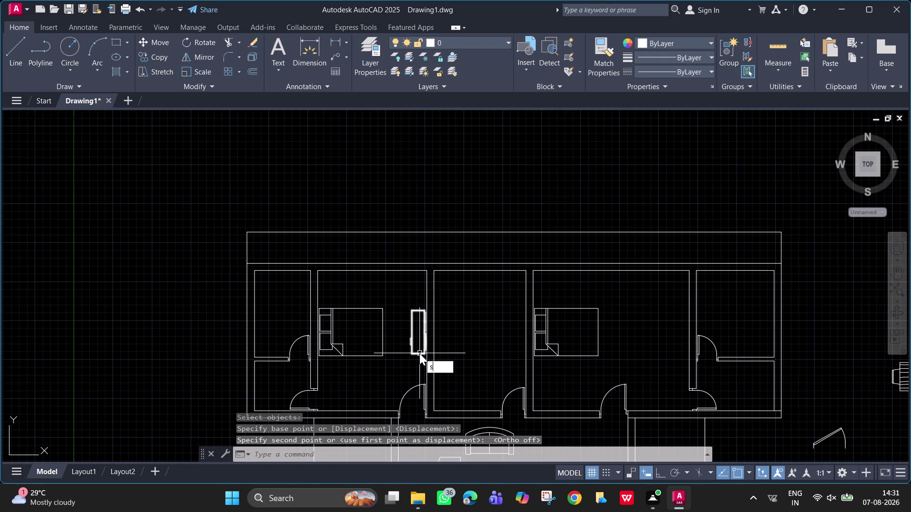
text(c)
key(space)
click(419, 353)
key(space)
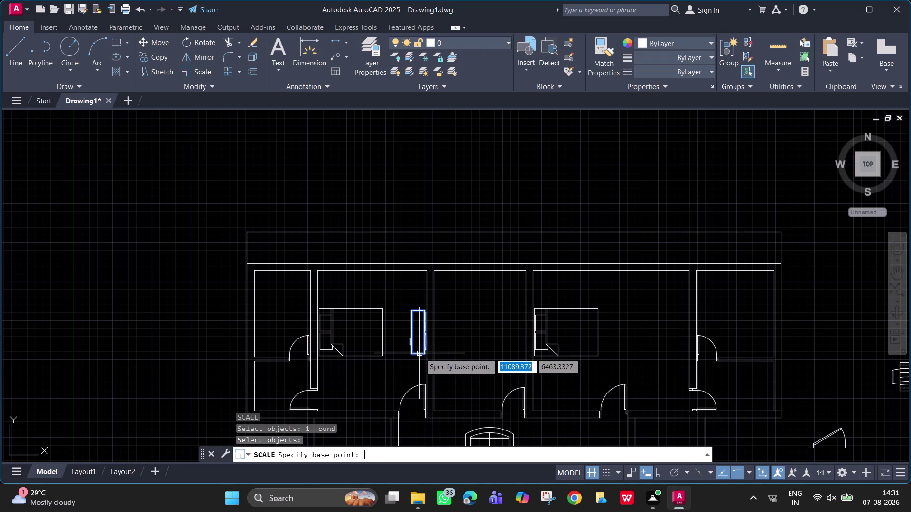
click(425, 353)
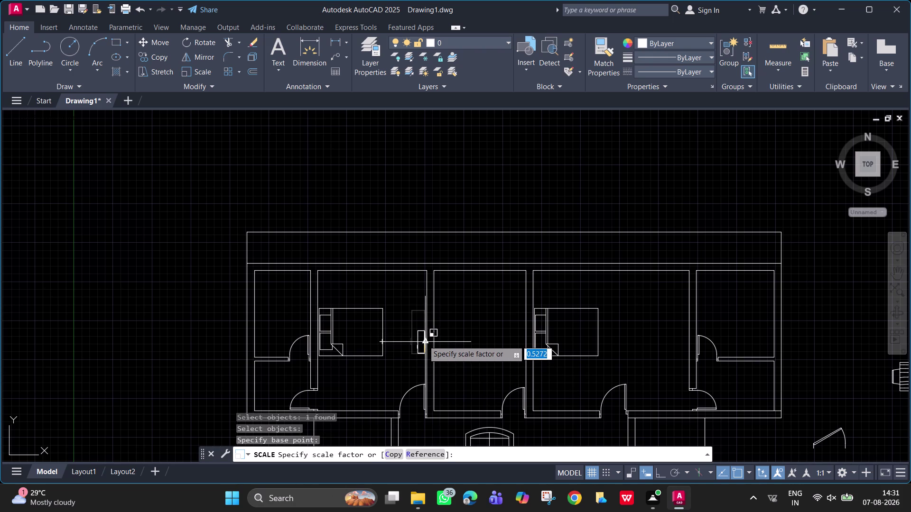
click(424, 340)
Nudge the shrunken fixture upward along the wall.
scroll(up, 3)
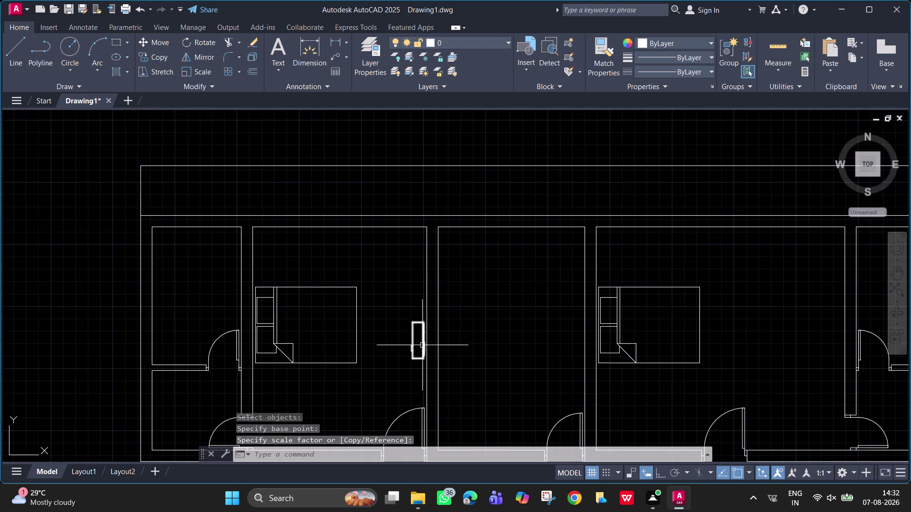
scroll(up, 3)
click(424, 335)
text(m)
key(space)
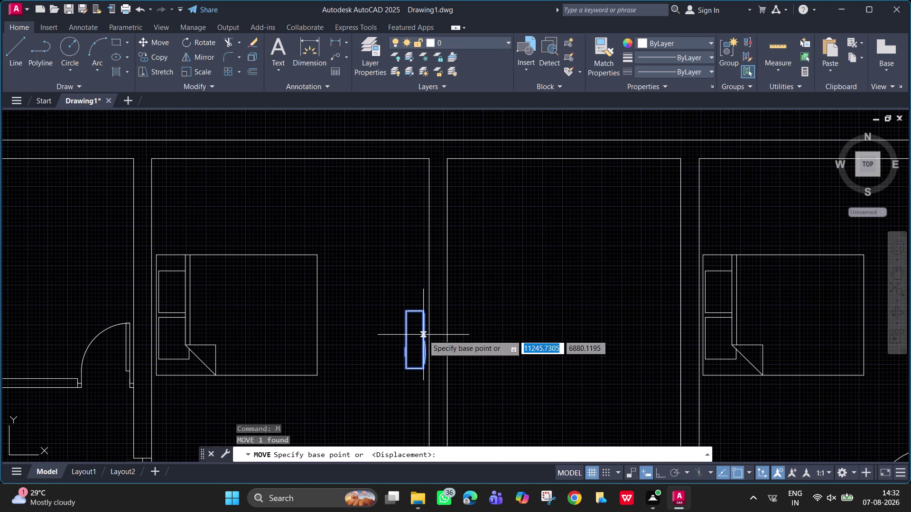
click(424, 315)
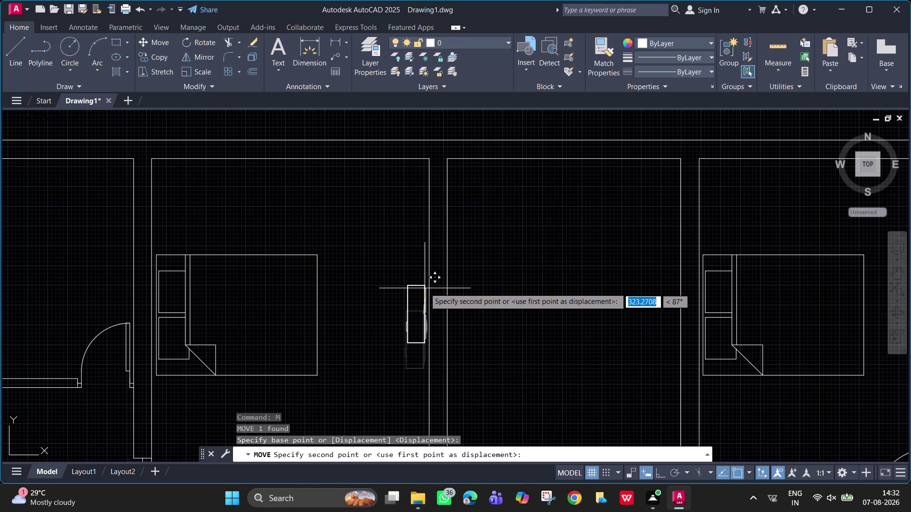
click(425, 288)
key(Escape)
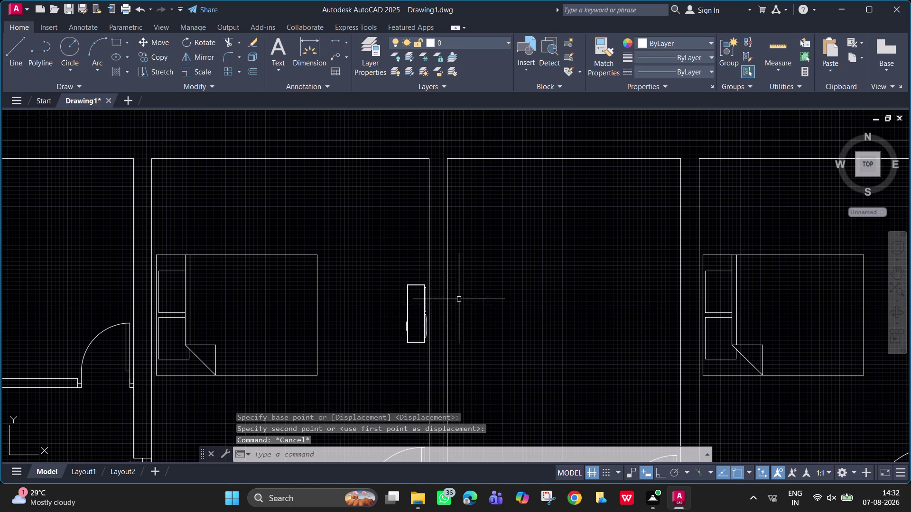
scroll(down, 3)
scroll(down, 3)
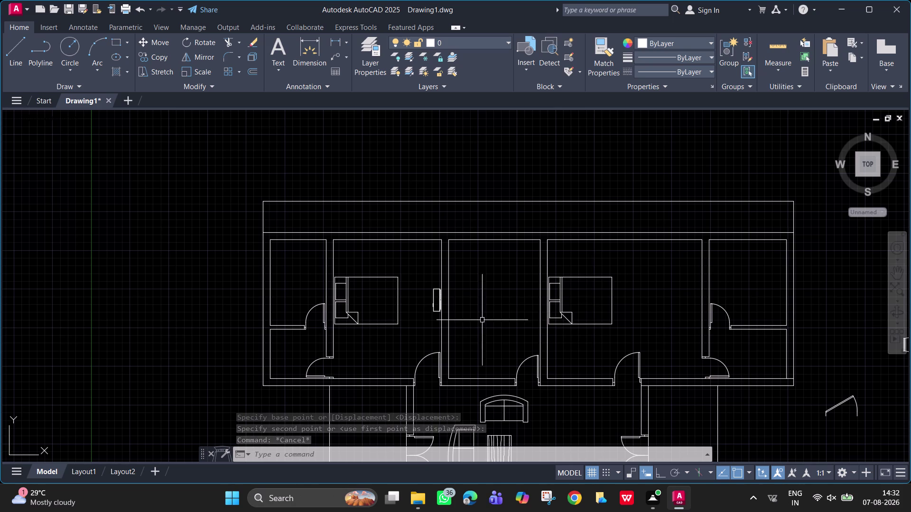
scroll(up, 3)
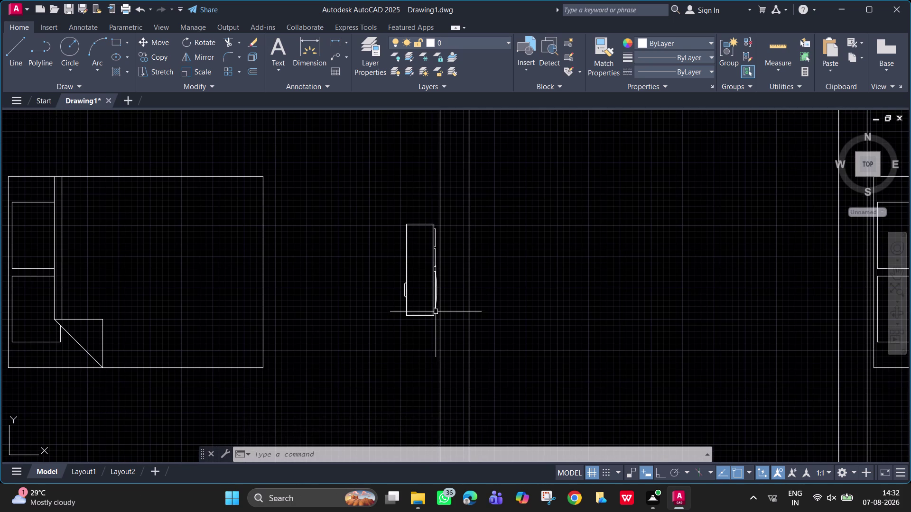
Scale the fixture up slightly from its corner.
text(sc)
key(space)
click(428, 319)
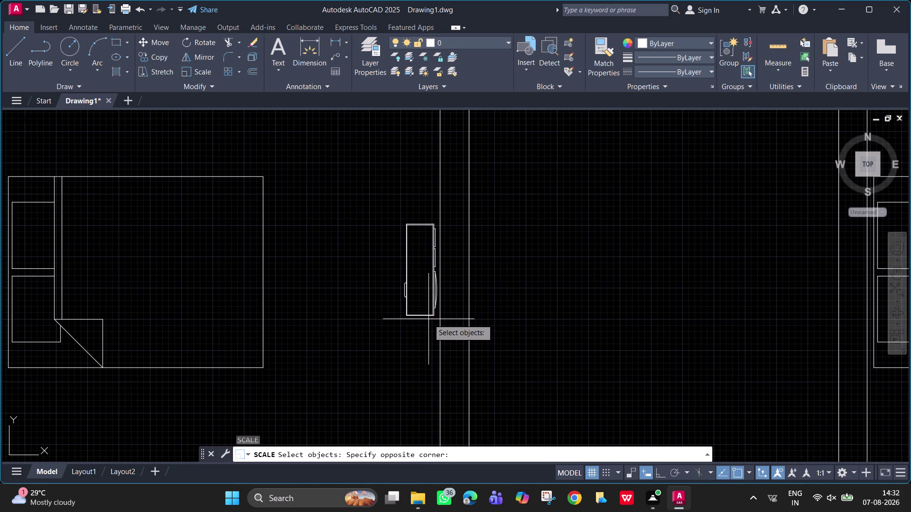
click(428, 311)
key(space)
click(432, 328)
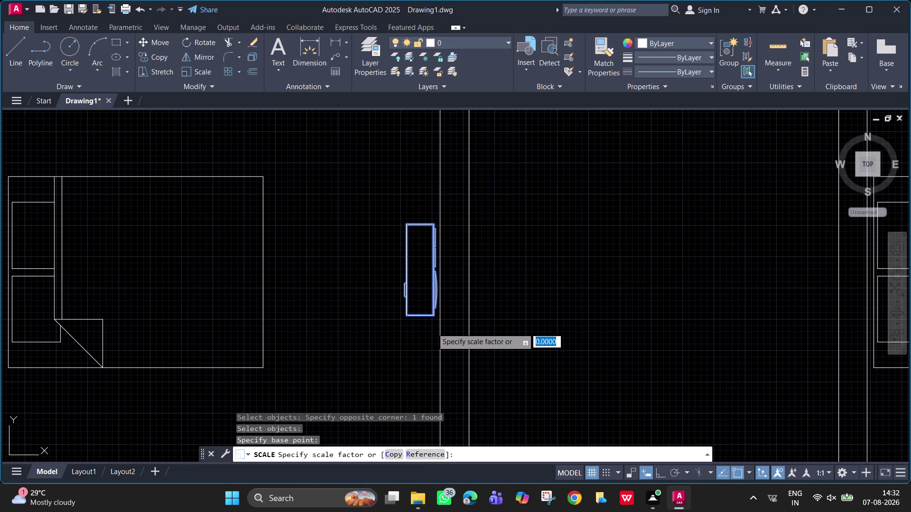
click(430, 270)
Lower the fixture slightly so it sits against the wall.
text(m)
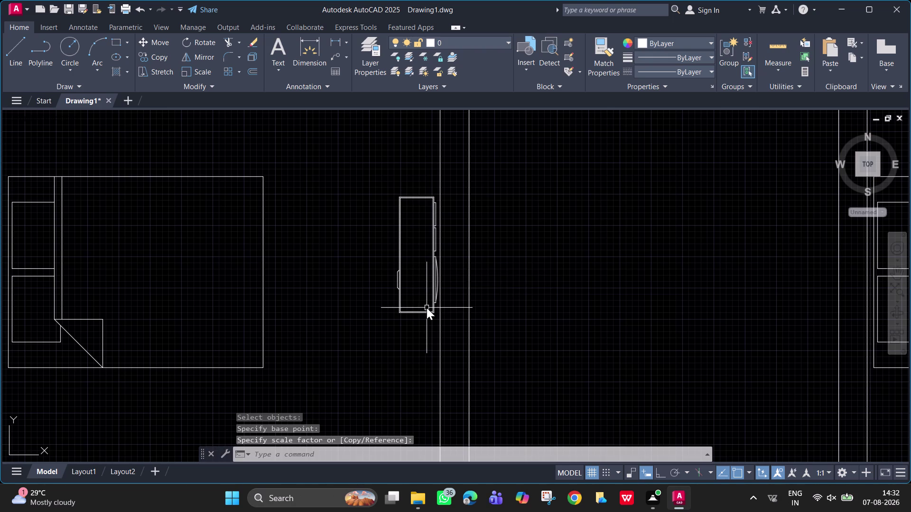
key(space)
click(434, 313)
key(space)
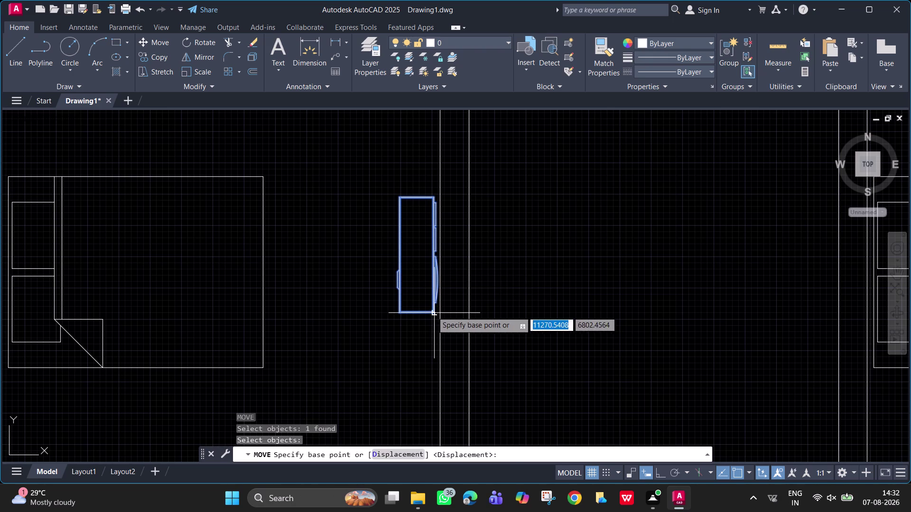
click(432, 311)
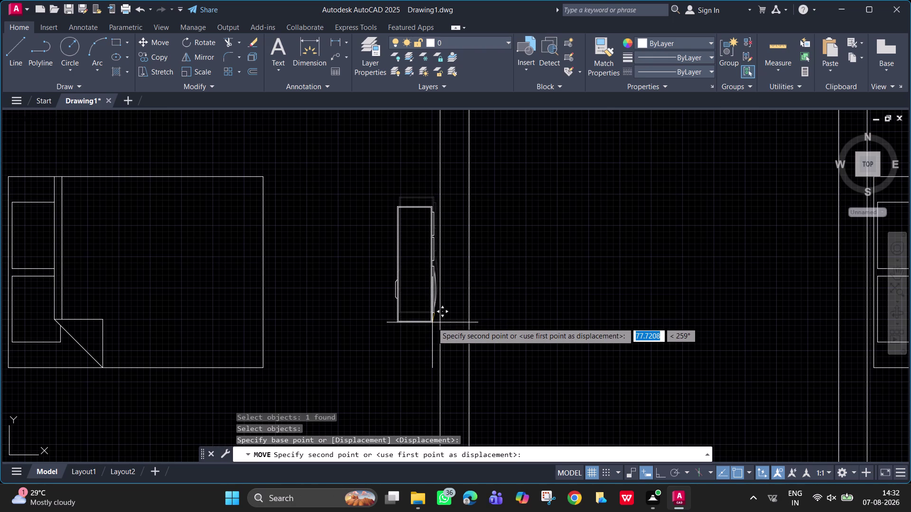
click(432, 322)
key(Escape)
scroll(down, 3)
middle_drag(458, 297, 328, 262)
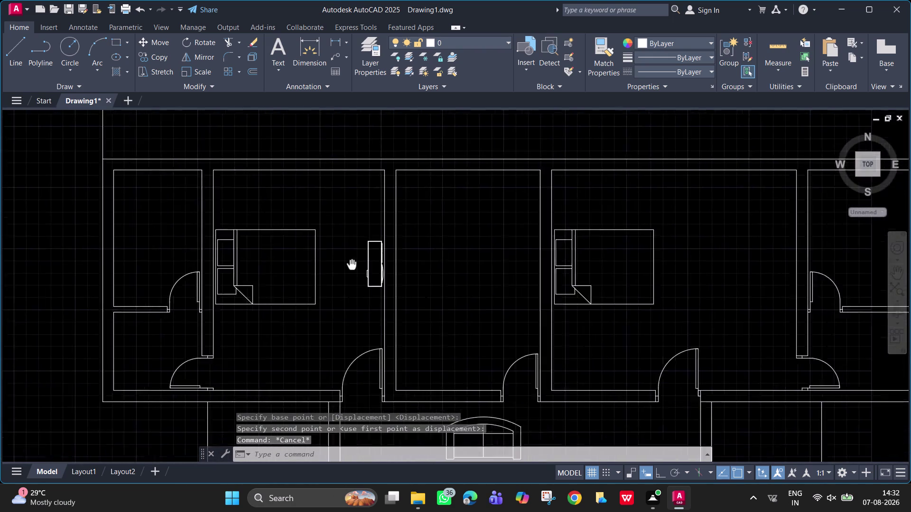
With Ortho back on, copy the fixture block into the right bedroom.
middle_drag(328, 262, 321, 259)
key(F8)
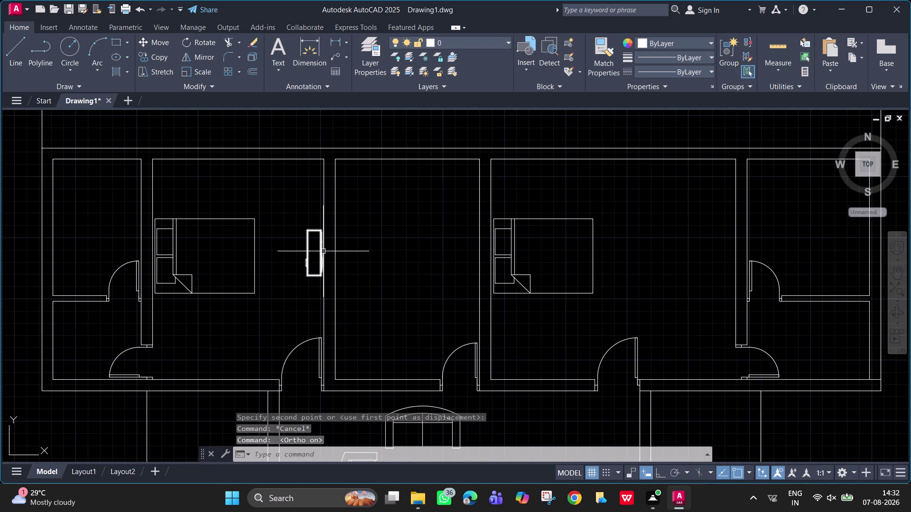
middle_drag(385, 294, 347, 294)
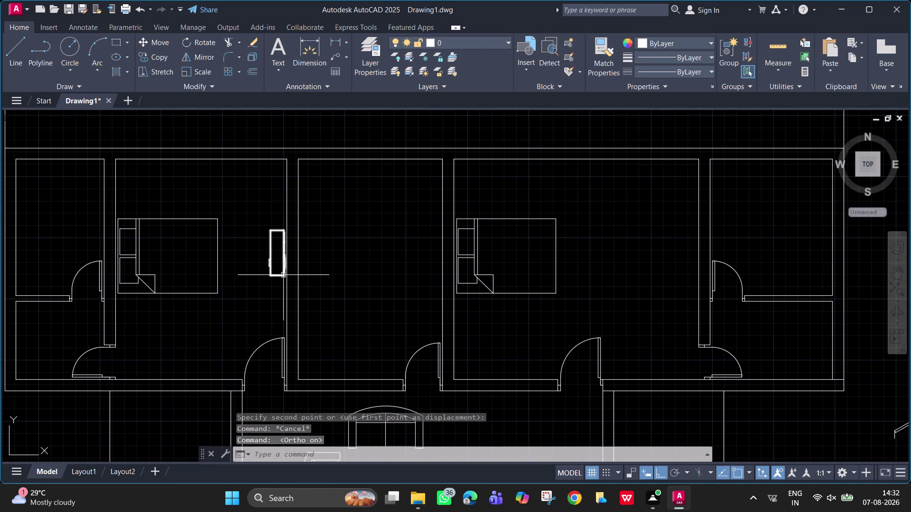
click(283, 275)
text(c)
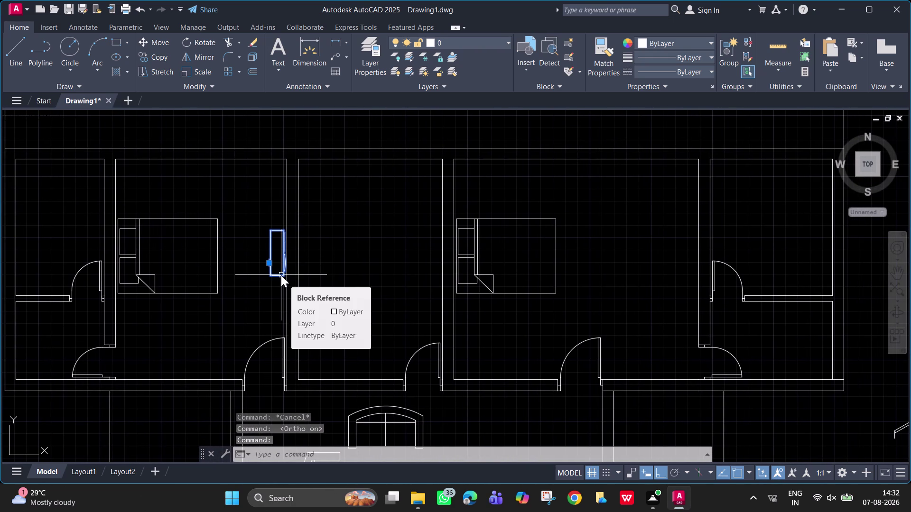
text(o)
key(space)
click(281, 275)
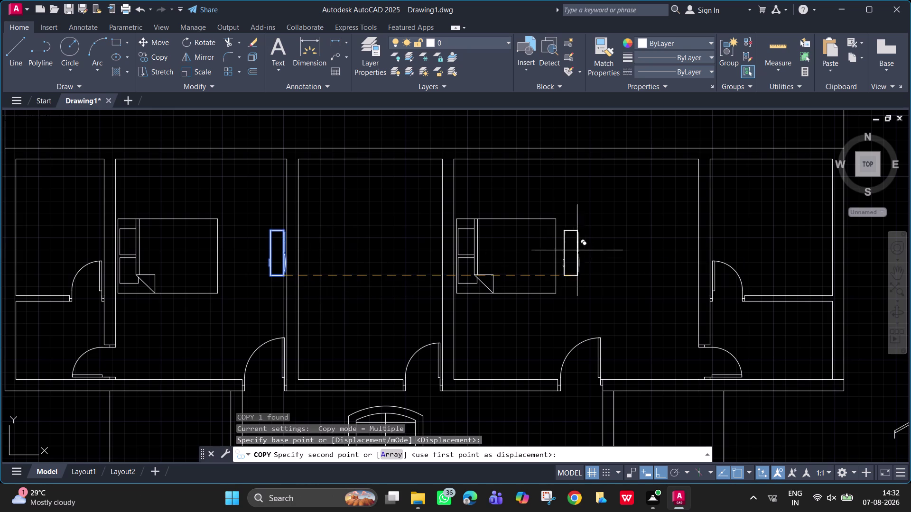
scroll(up, 3)
scroll(down, 3)
middle_drag(668, 271, 657, 271)
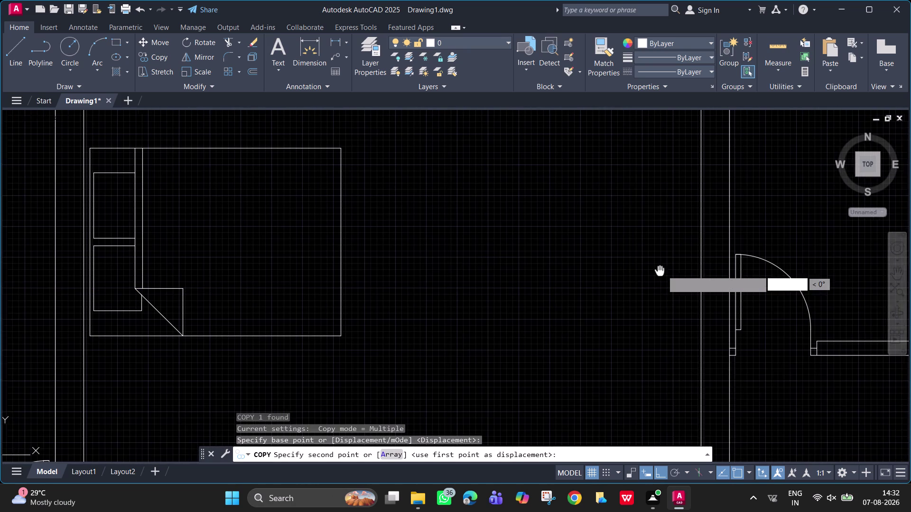
middle_drag(657, 271, 648, 270)
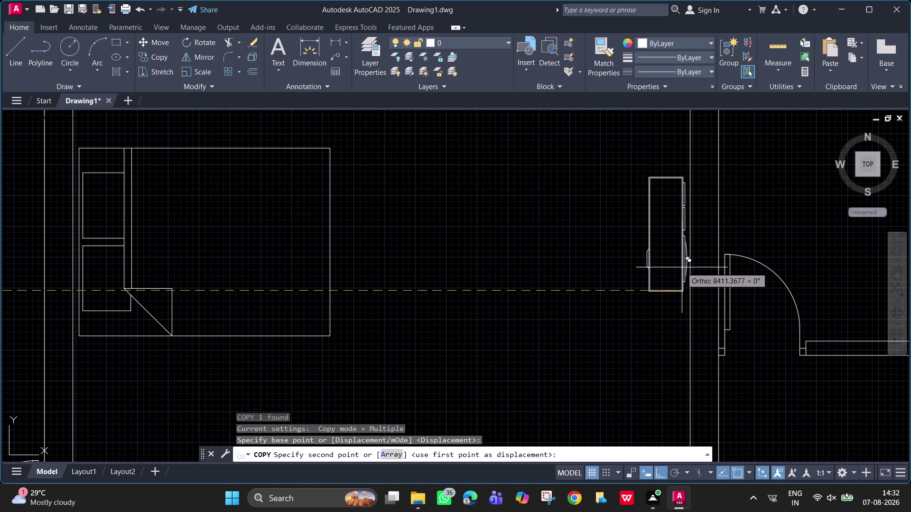
click(682, 268)
scroll(down, 3)
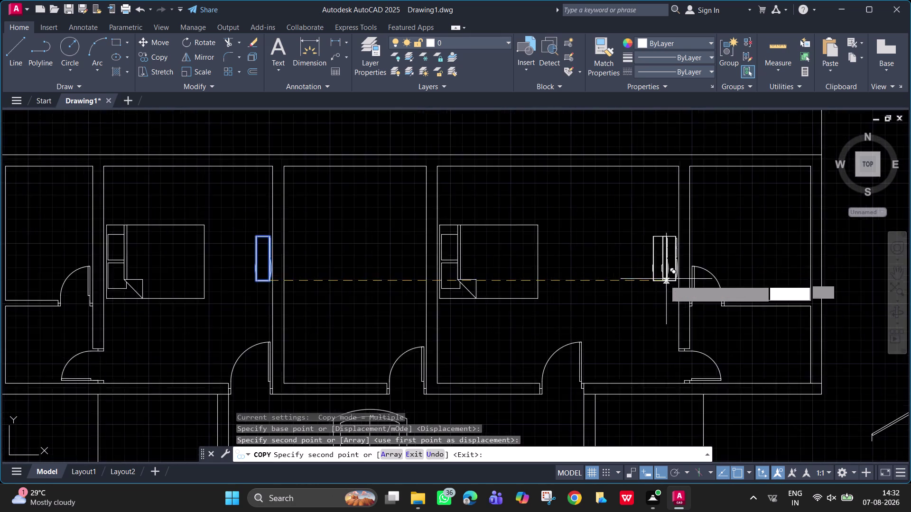
key(Escape)
Copy the upper-left bedroom's wardrobe, Ortho off, into the lower-left bedroom.
scroll(down, 3)
middle_drag(583, 292, 565, 201)
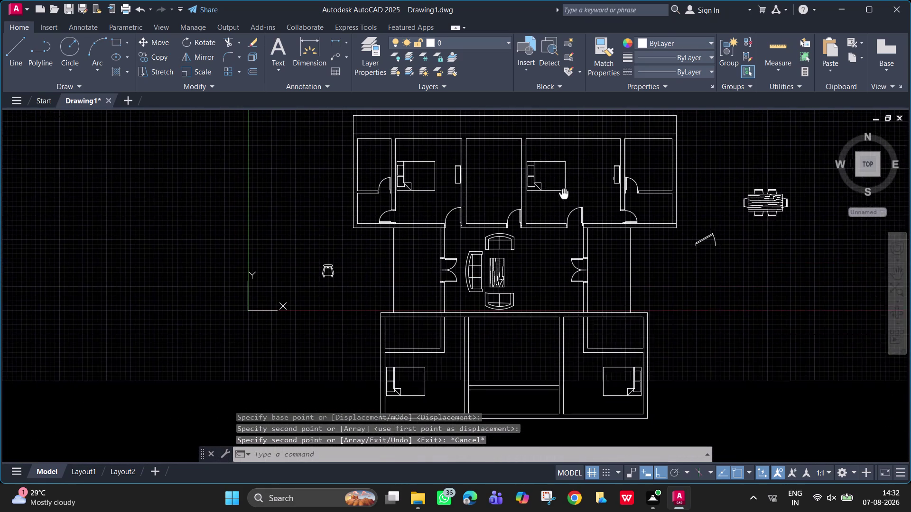
middle_drag(565, 201, 565, 208)
middle_drag(560, 202, 556, 162)
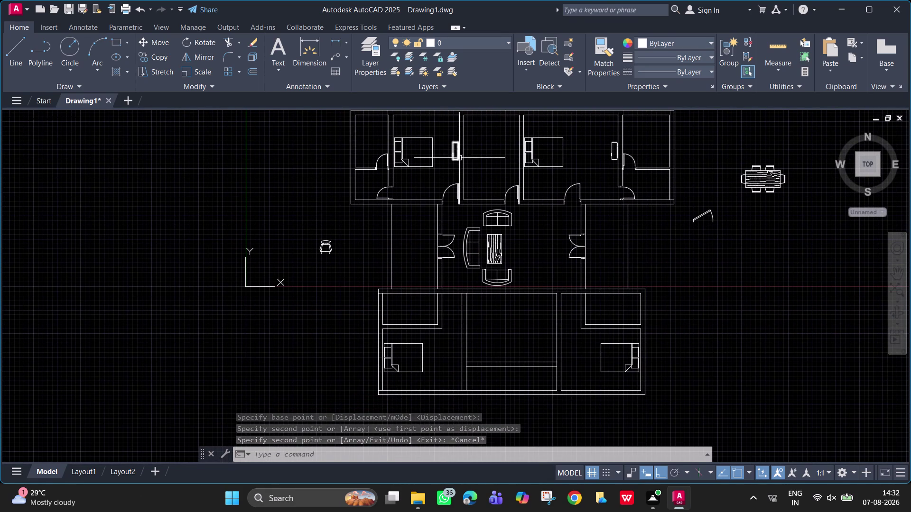
click(457, 160)
text(co)
key(space)
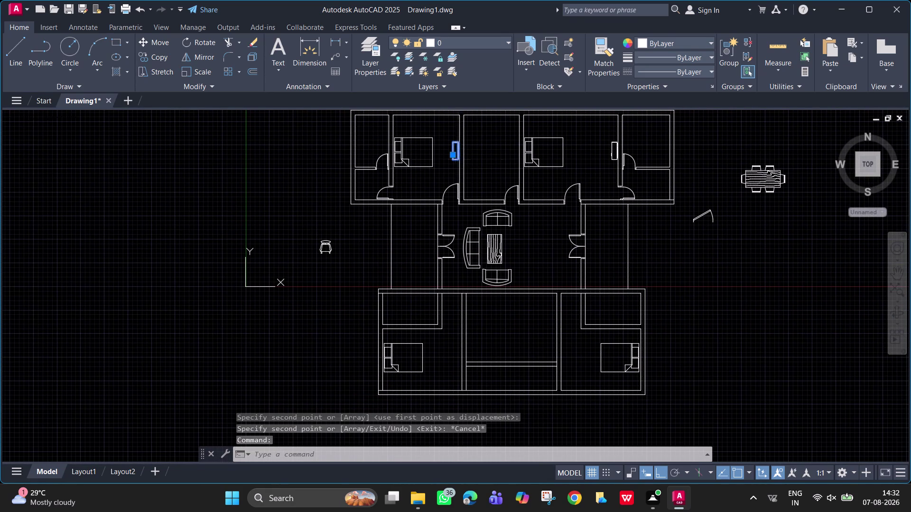
click(458, 159)
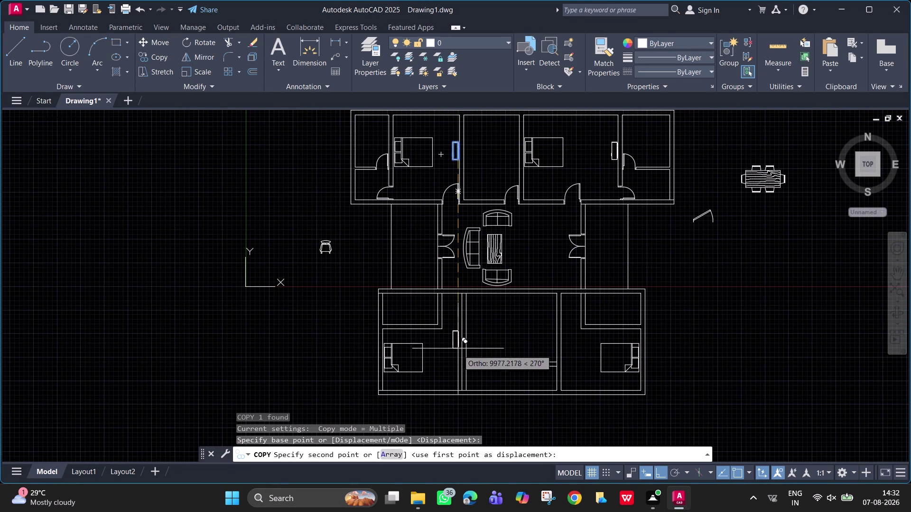
scroll(up, 3)
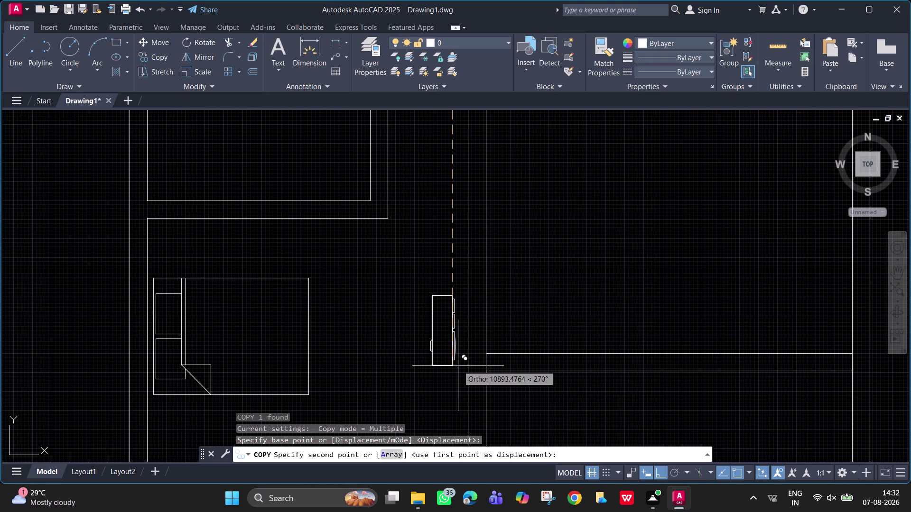
key(F8)
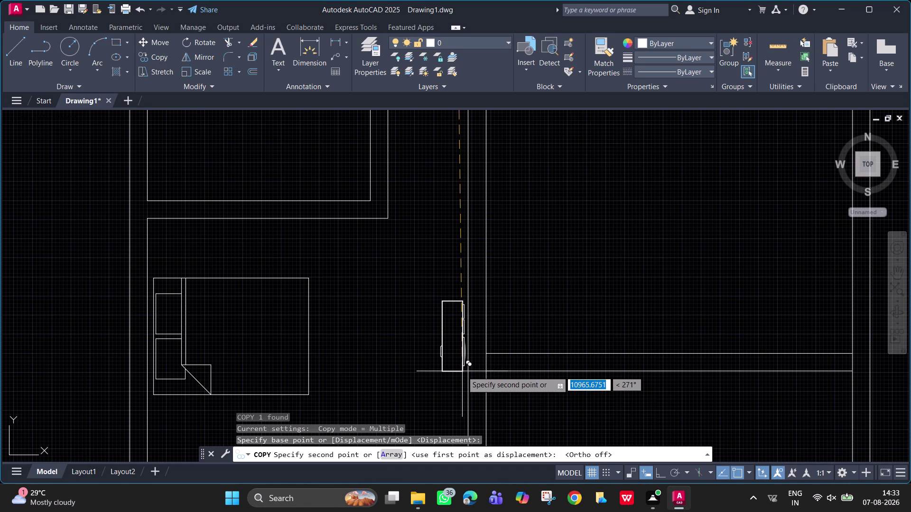
click(462, 370)
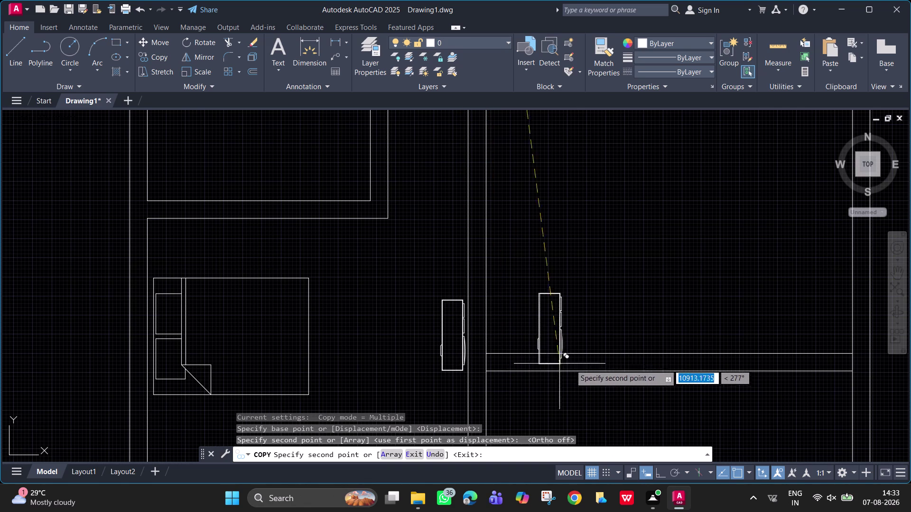
key(Escape)
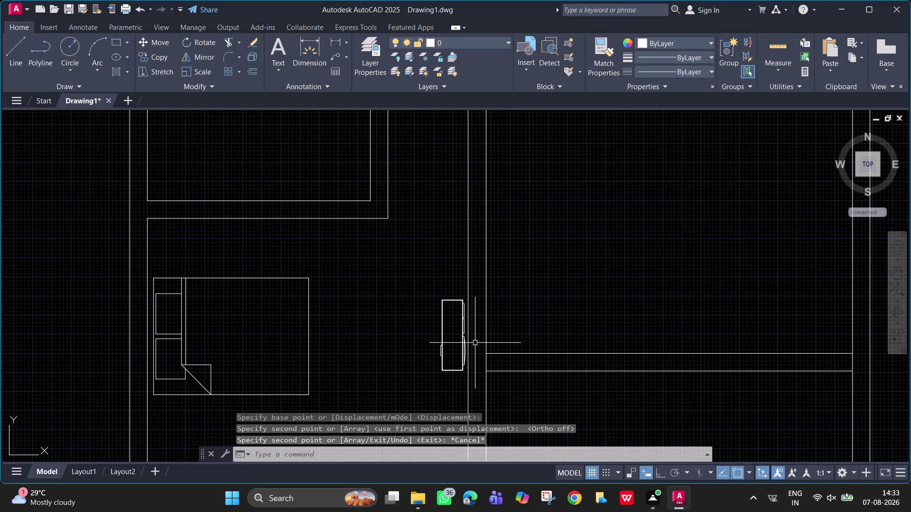
Select the copied wardrobe for mirroring.
click(442, 336)
text(mi)
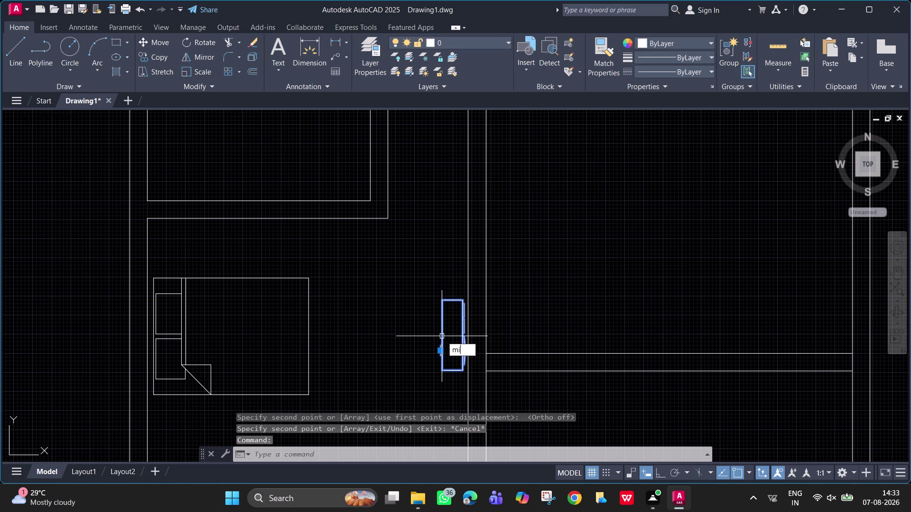
key(space)
scroll(down, 3)
Mirror the wardrobe across the central room's midline, keeping the original.
middle_drag(637, 343, 513, 320)
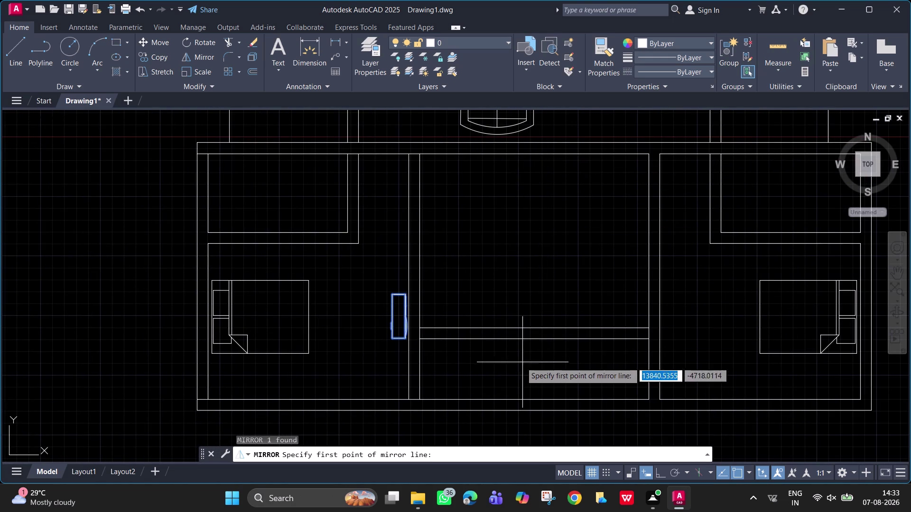
click(535, 329)
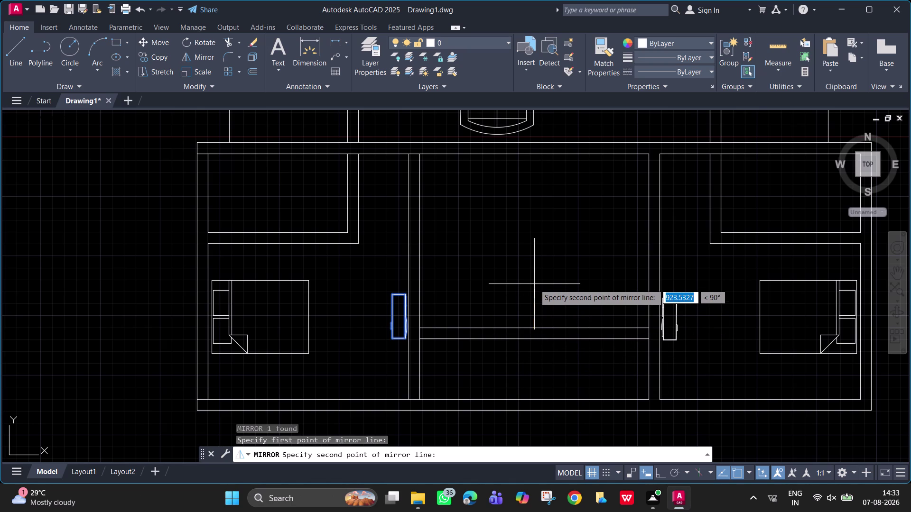
click(535, 284)
drag(553, 321, 534, 284)
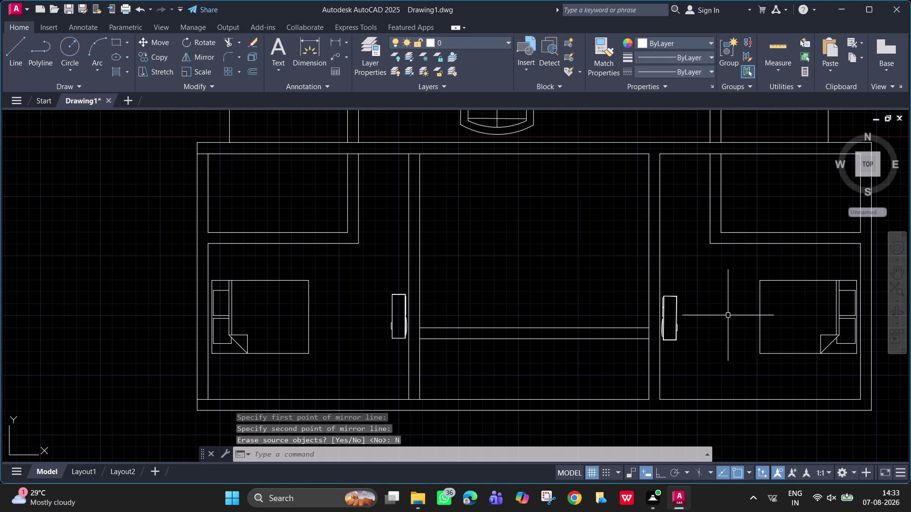
key(Escape)
key(Escape)
scroll(down, 3)
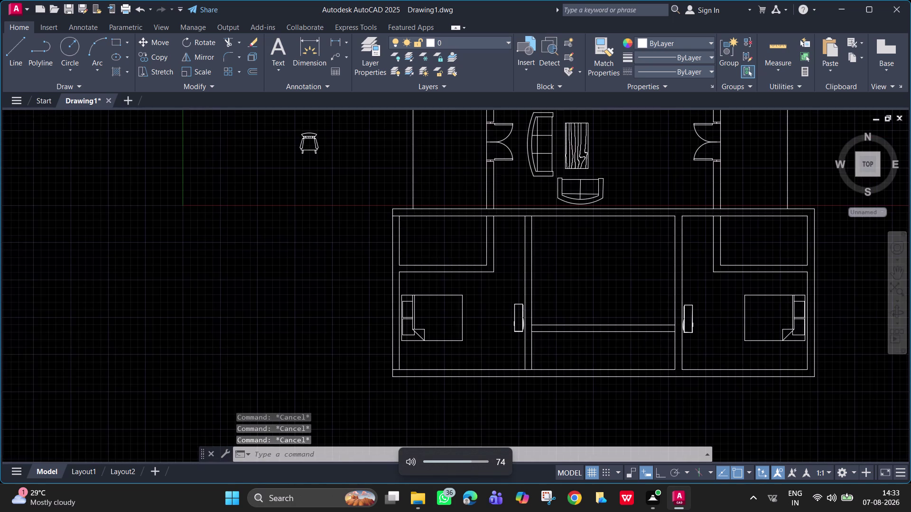
middle_drag(703, 327, 558, 388)
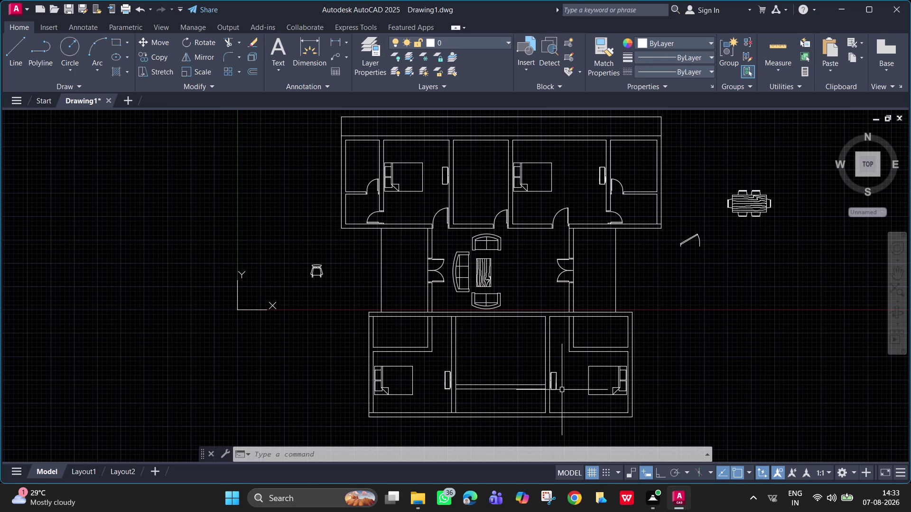
text(o)
key(space)
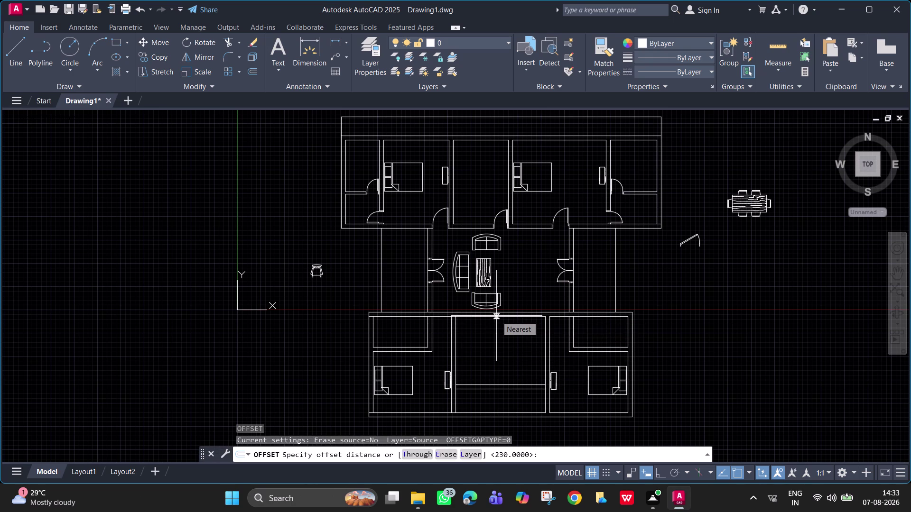
text(3)
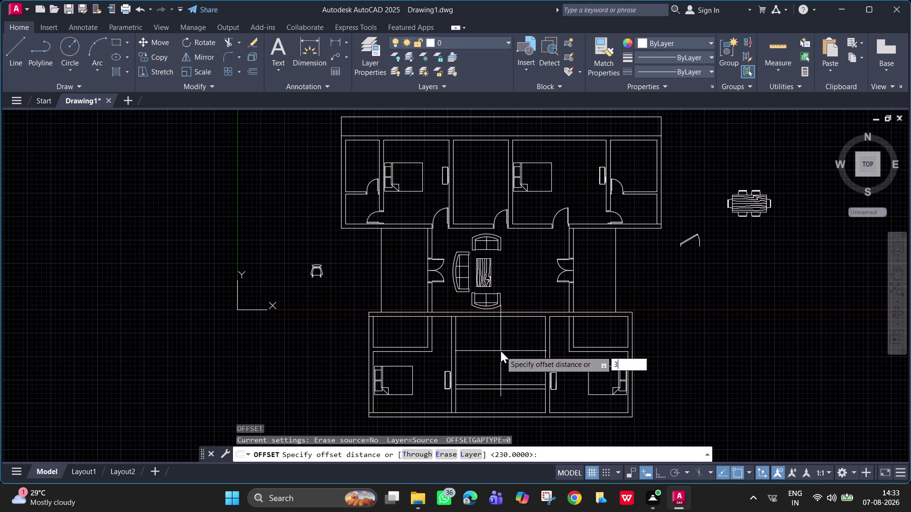
text(650)
key(Return)
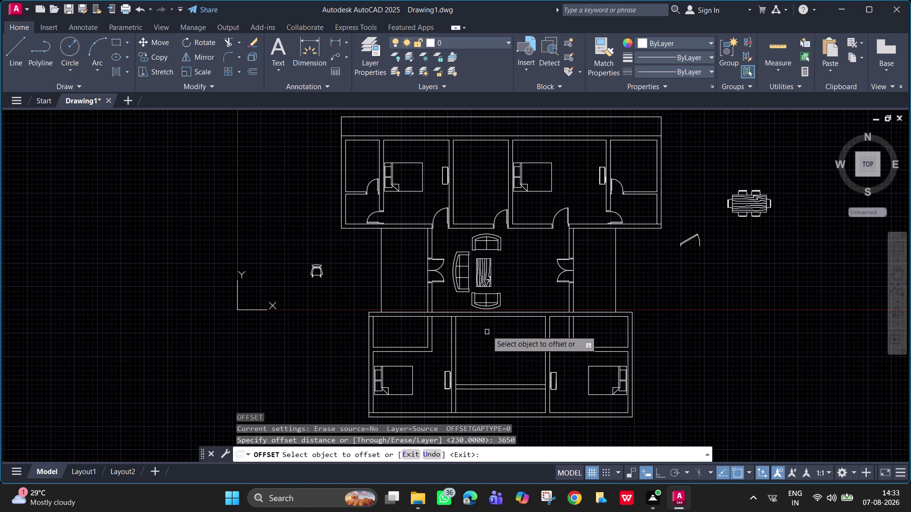
click(486, 317)
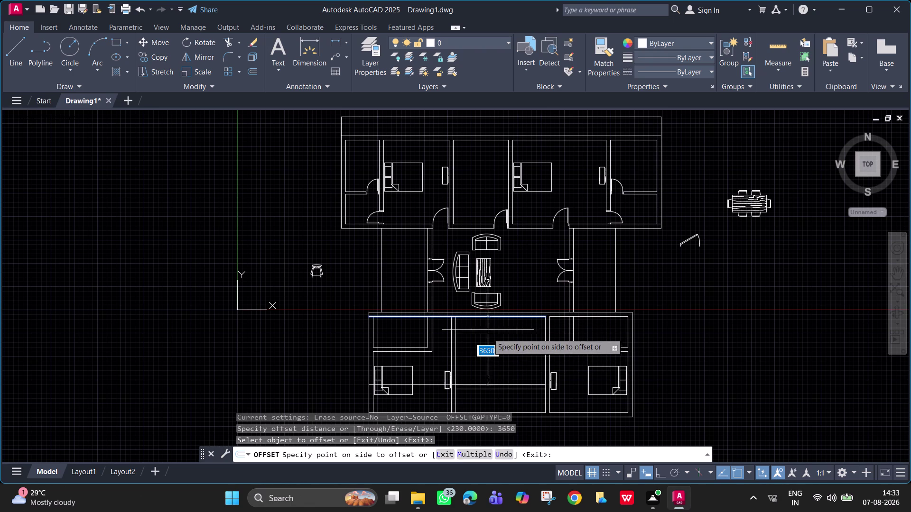
scroll(up, 3)
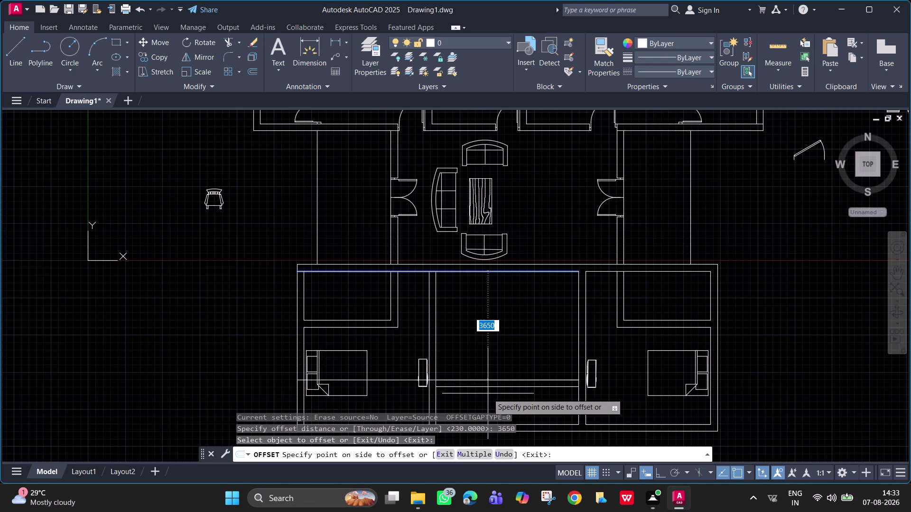
scroll(up, 3)
key(Escape)
scroll(down, 3)
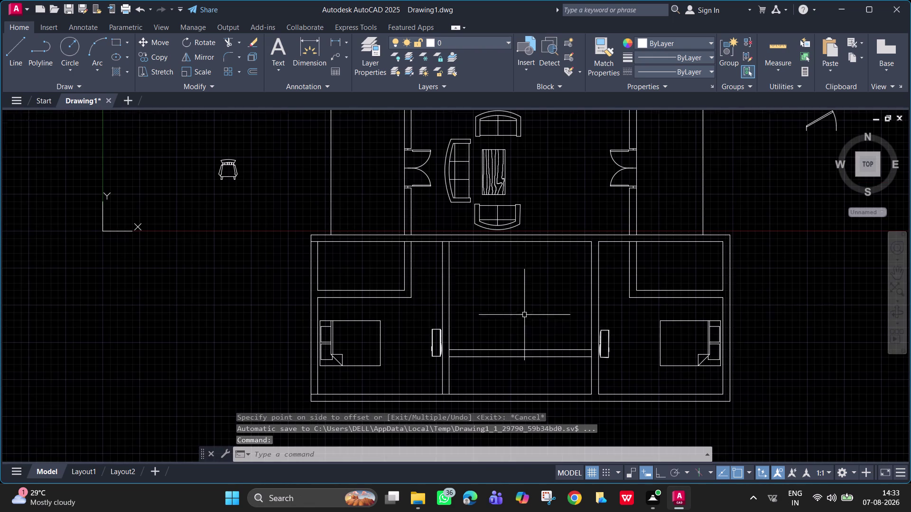
scroll(down, 3)
middle_drag(534, 326, 523, 354)
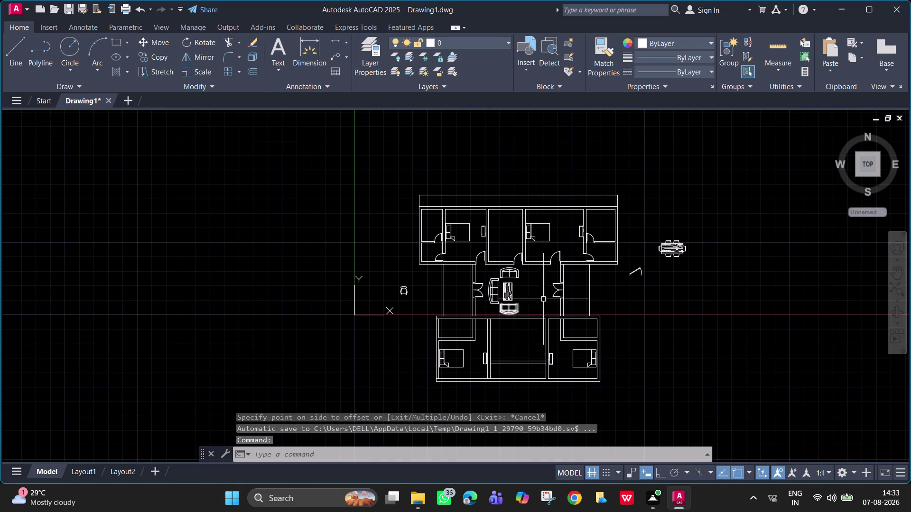
click(635, 271)
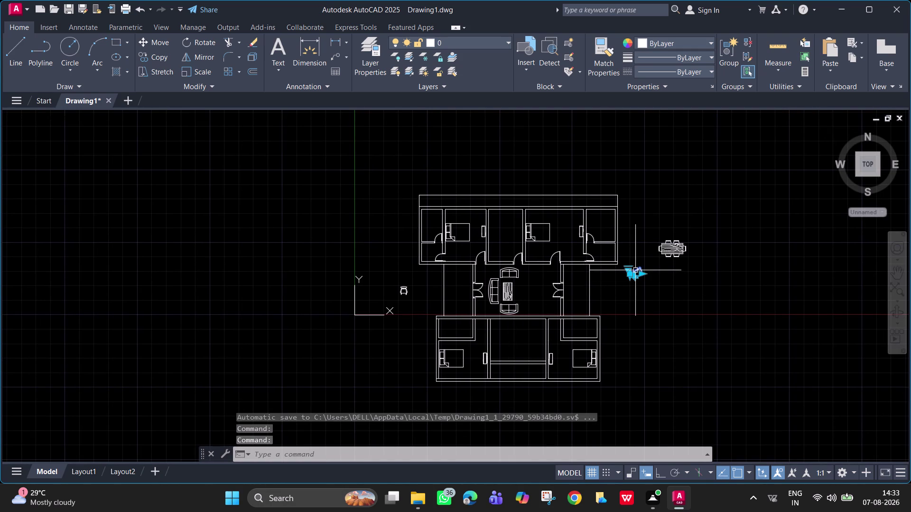
Delete the stray angled line, then try rotating the dining table and undo it.
key(Delete)
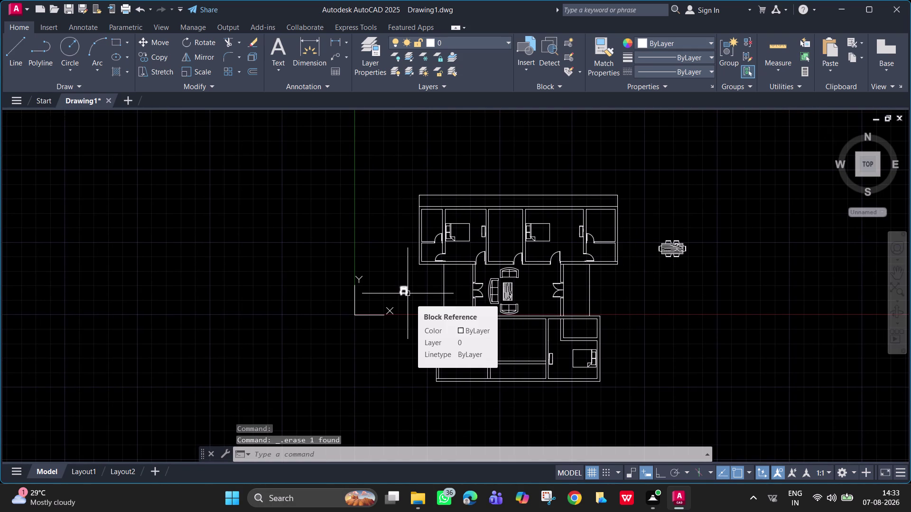
click(677, 248)
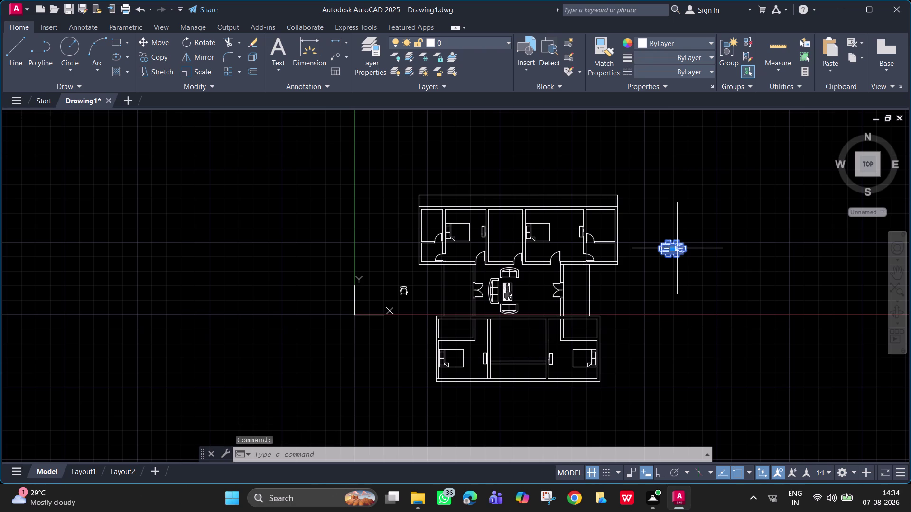
text(ro)
key(space)
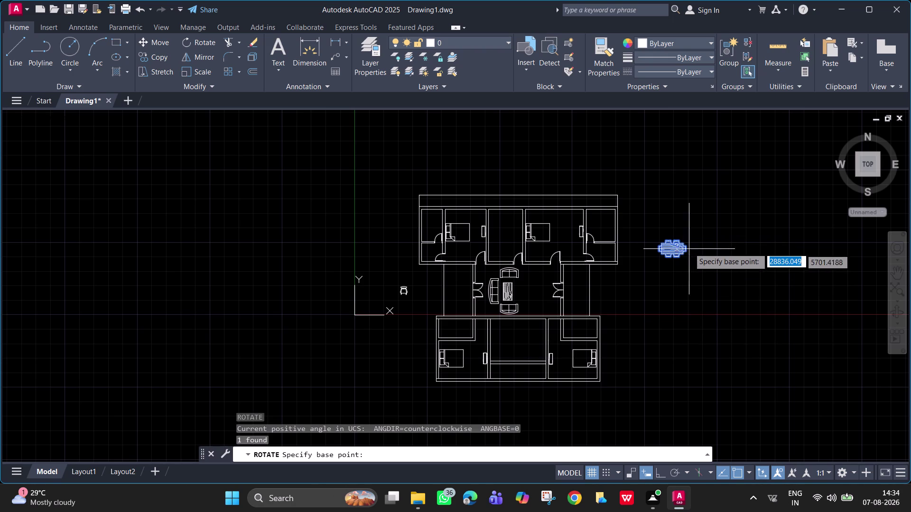
click(685, 246)
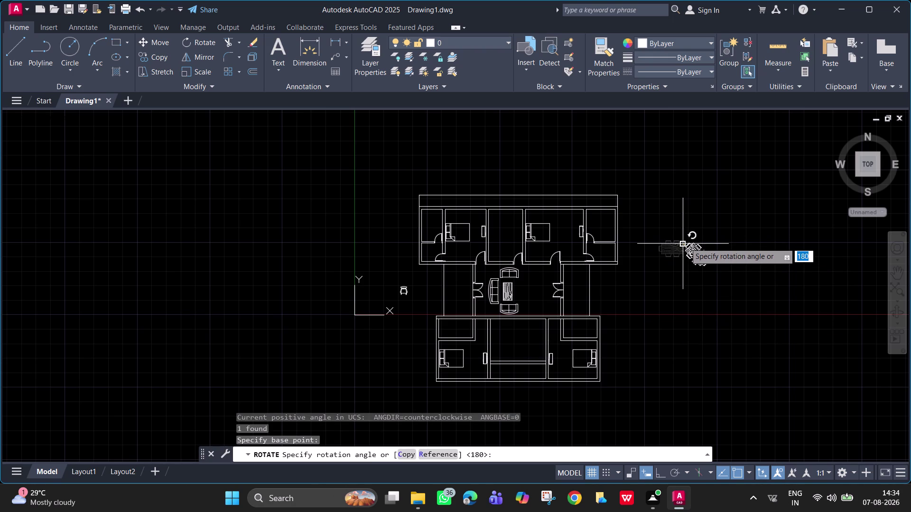
key(F8)
click(685, 242)
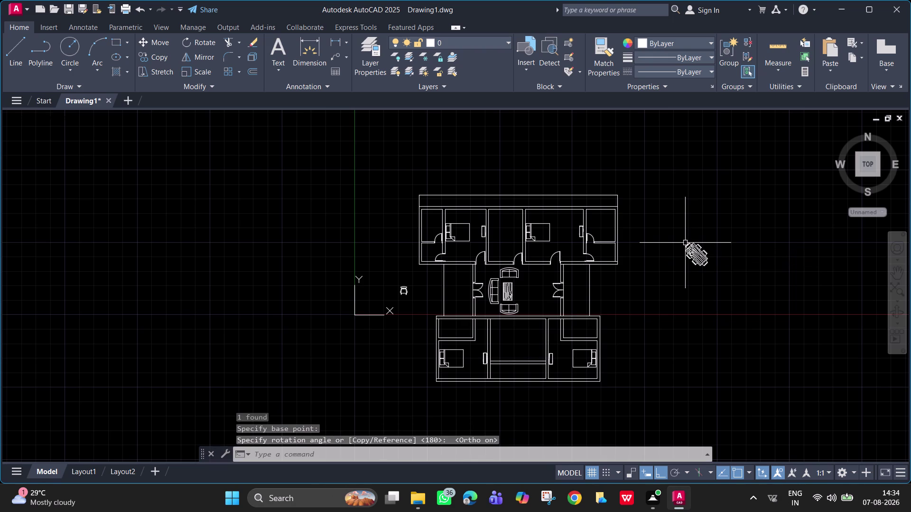
key(ctrl+z)
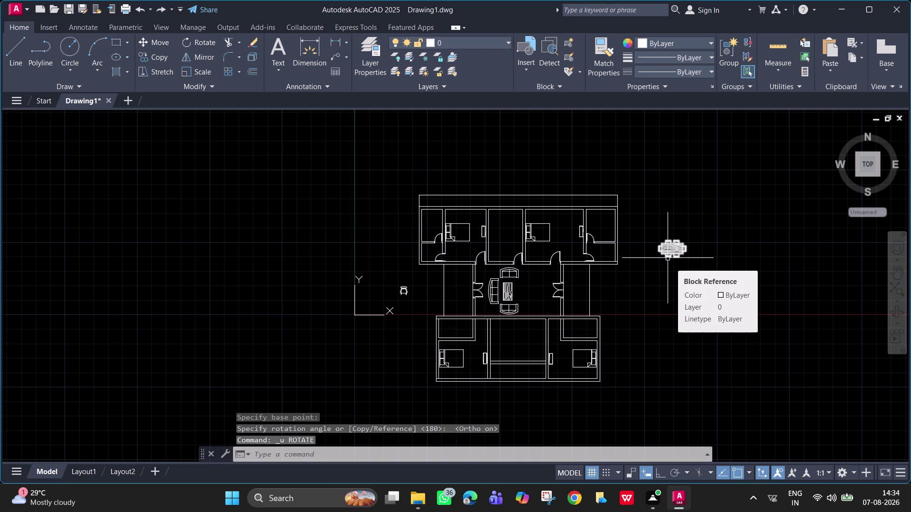
Rotate the dining table set so it stands upright.
key(F8)
key(7)
key(Escape)
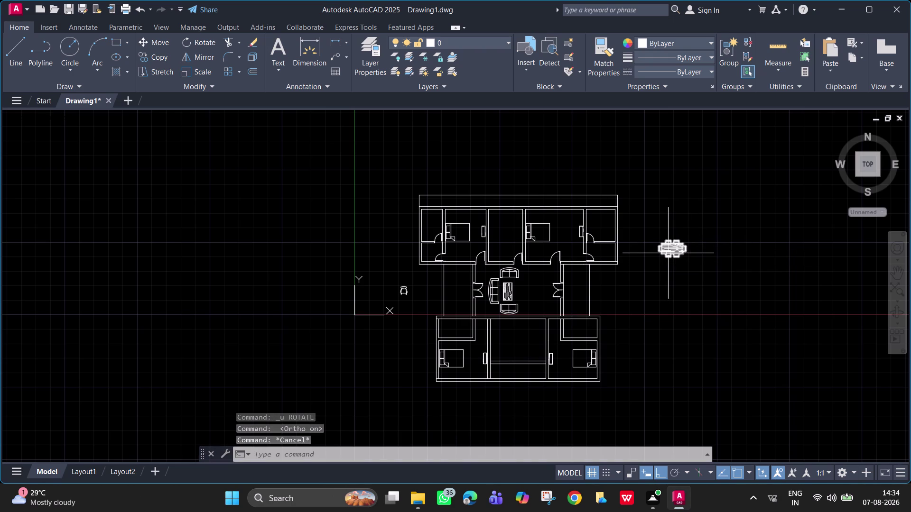
key(F8)
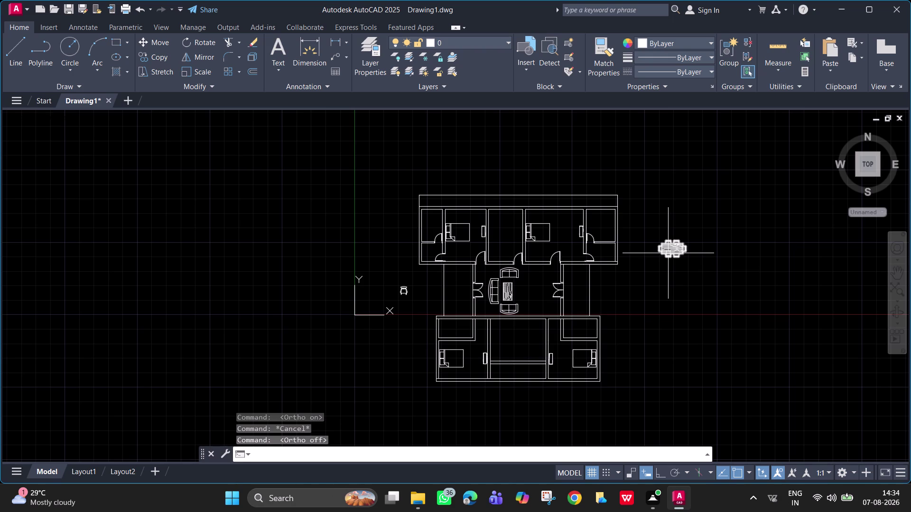
key(F8)
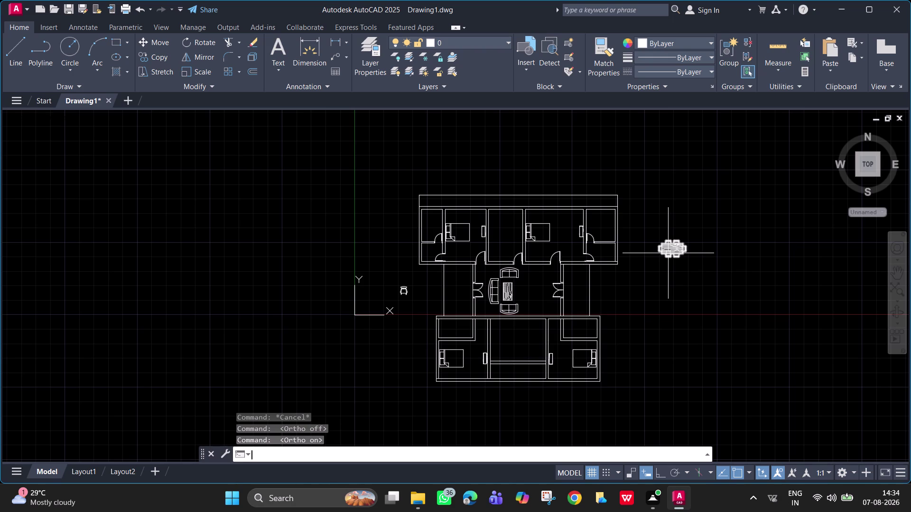
click(749, 229)
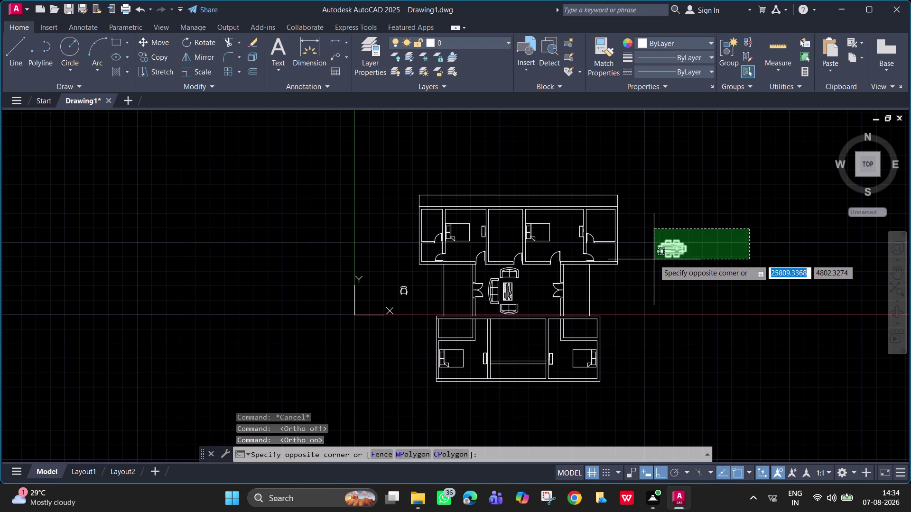
click(654, 259)
text(ro)
key(space)
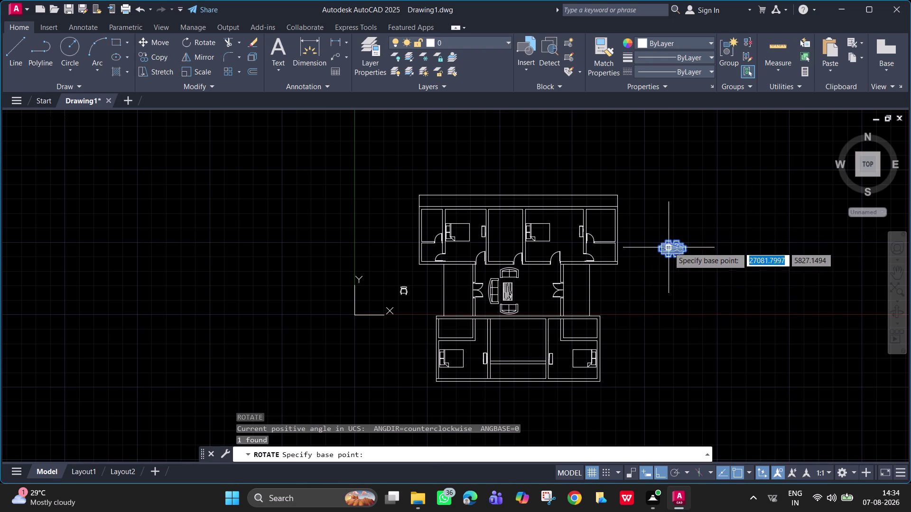
click(677, 253)
click(686, 226)
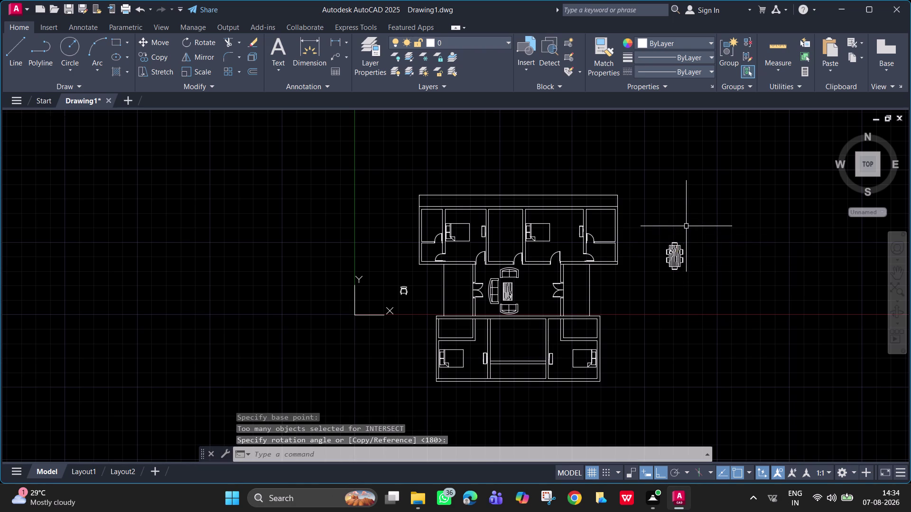
click(682, 255)
Move the dining table, Ortho off, into the central hall beside the sofas.
text(m)
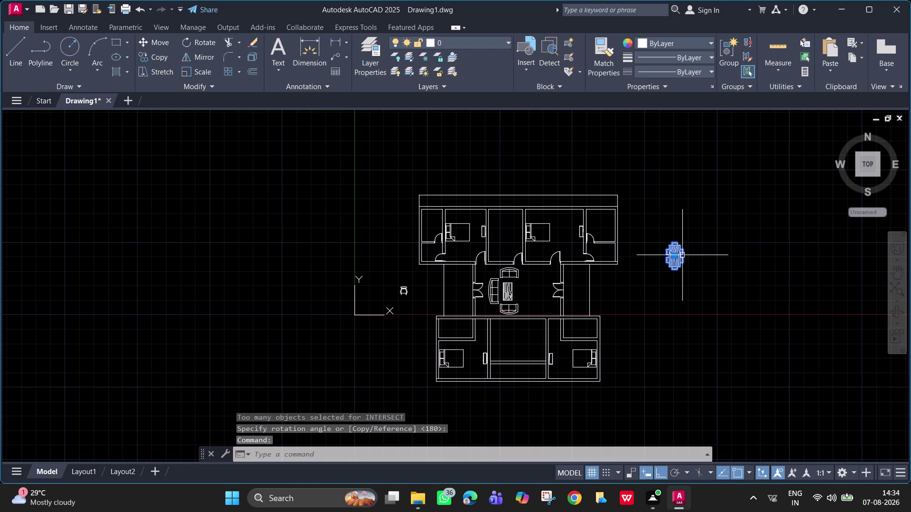
key(space)
drag(682, 256, 556, 323)
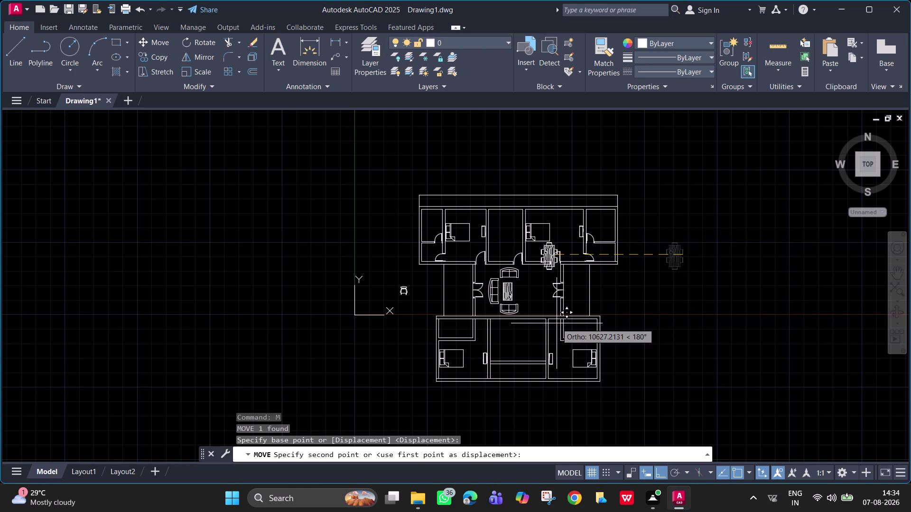
key(F8)
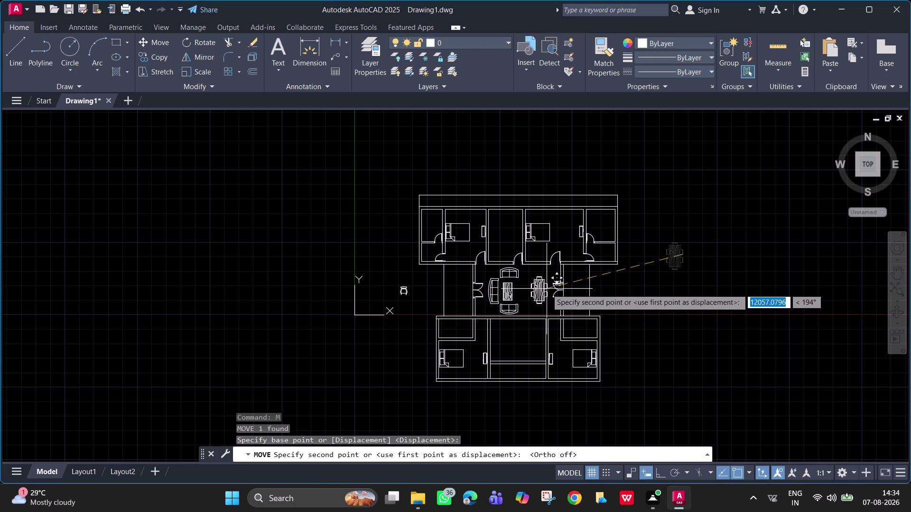
scroll(up, 3)
scroll(up, 3)
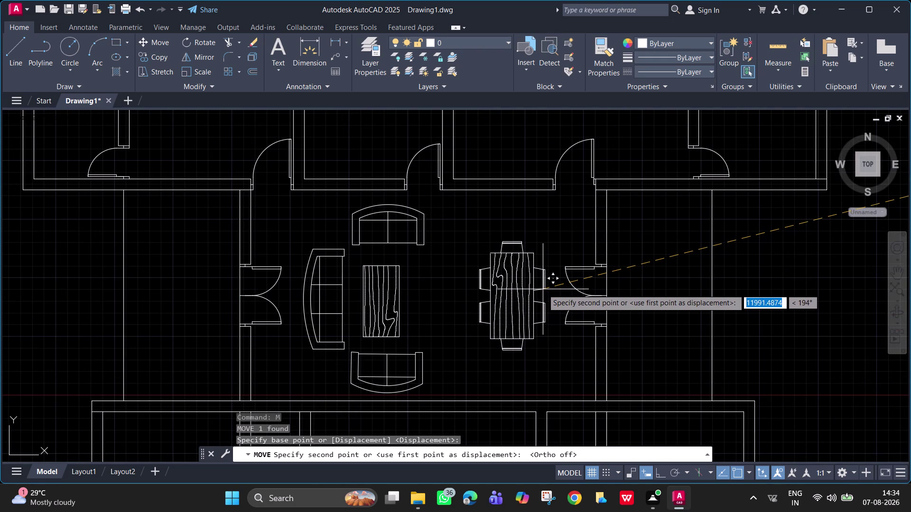
click(543, 289)
key(Escape)
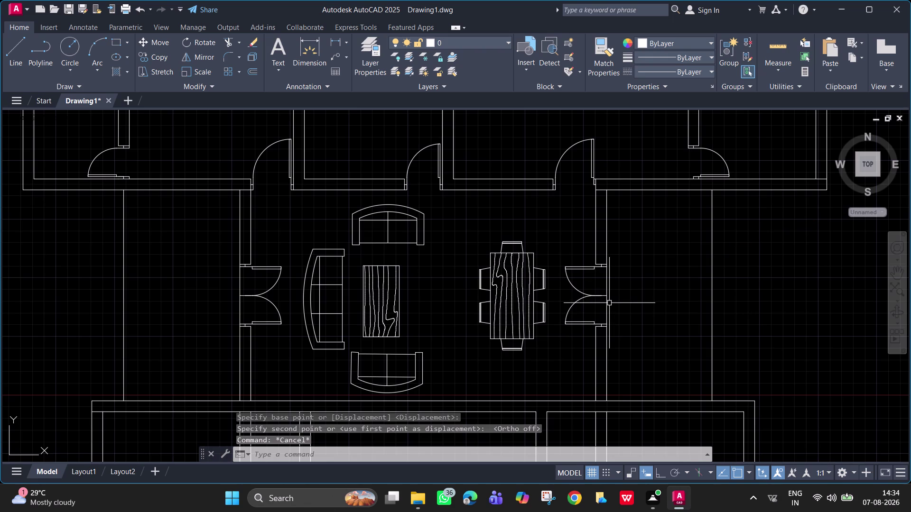
scroll(down, 3)
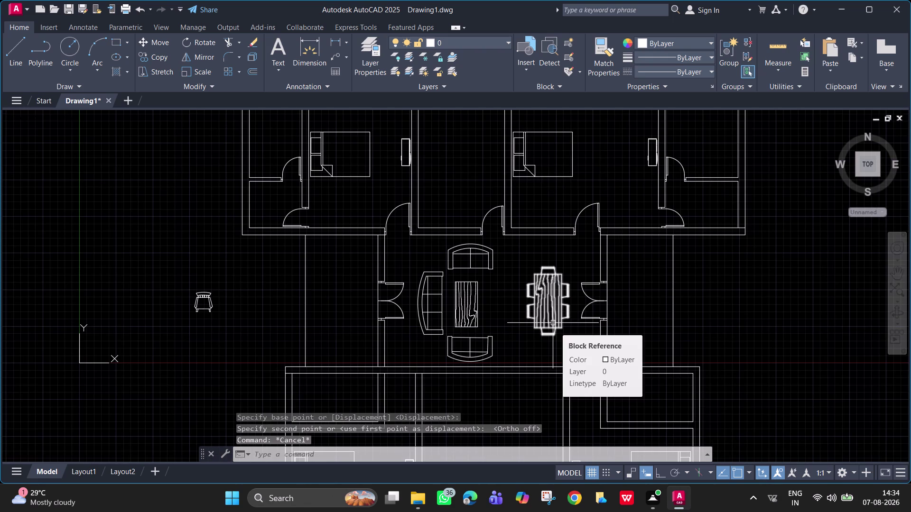
scroll(down, 3)
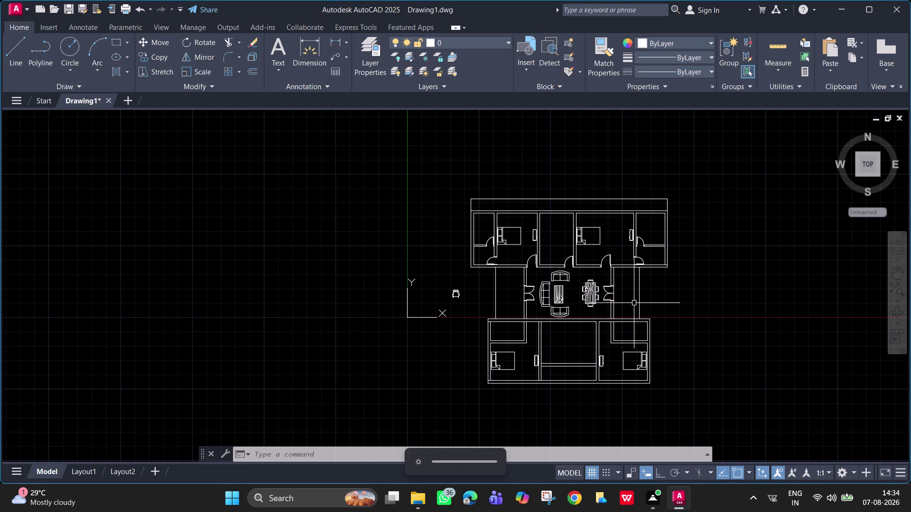
scroll(up, 3)
middle_drag(643, 265, 583, 239)
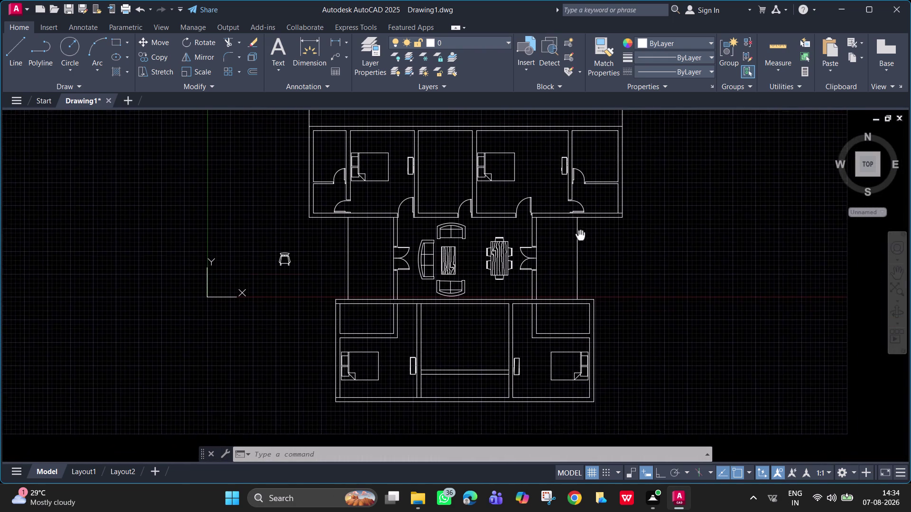
middle_drag(583, 238, 590, 255)
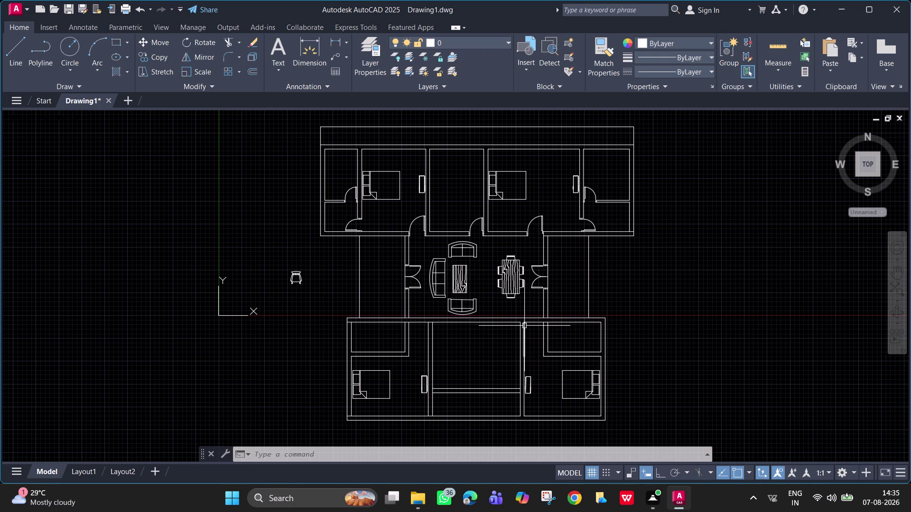
Insert the Toilet - Imperial block from the Architectural tool palette beside the plan.
text(tp)
key(Return)
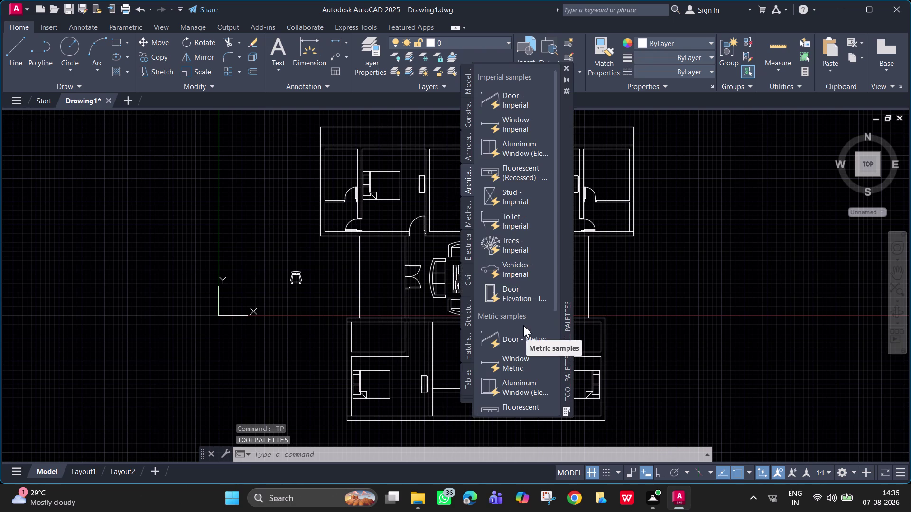
click(521, 217)
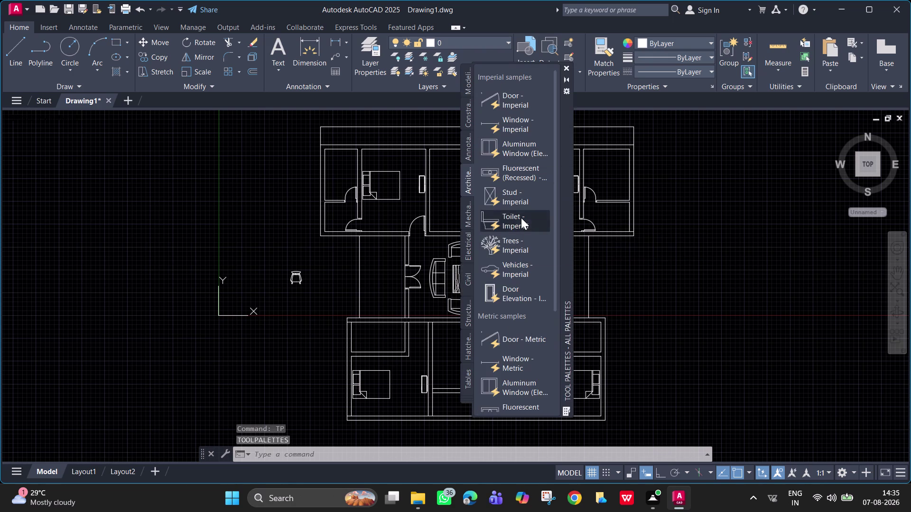
click(244, 225)
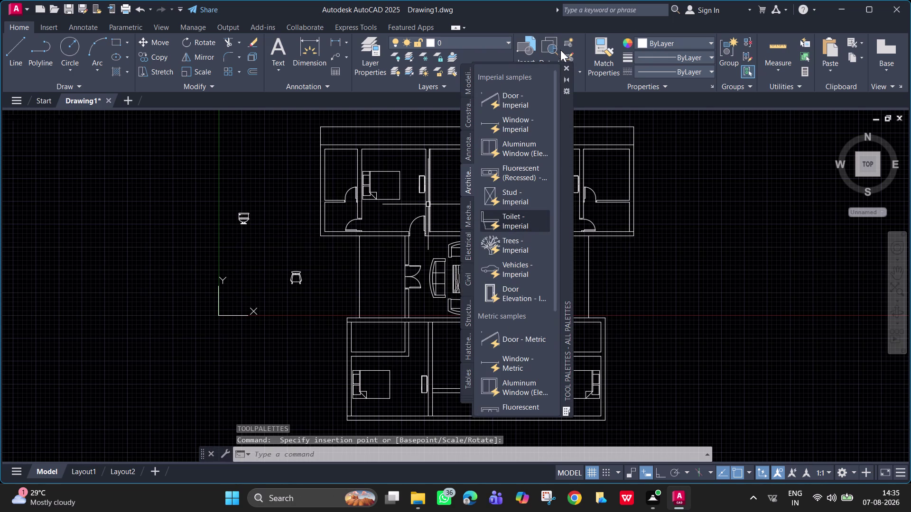
click(570, 66)
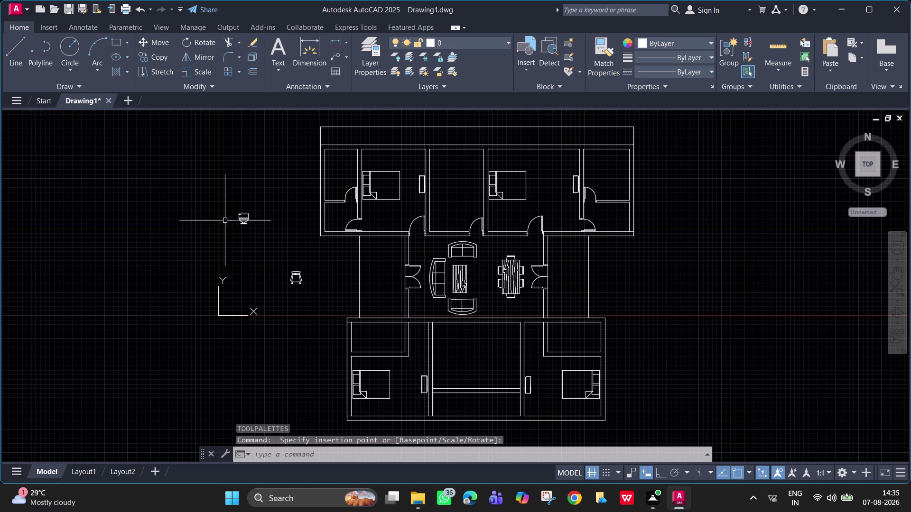
click(243, 216)
Rotate the toilet a quarter turn (90°).
click(236, 228)
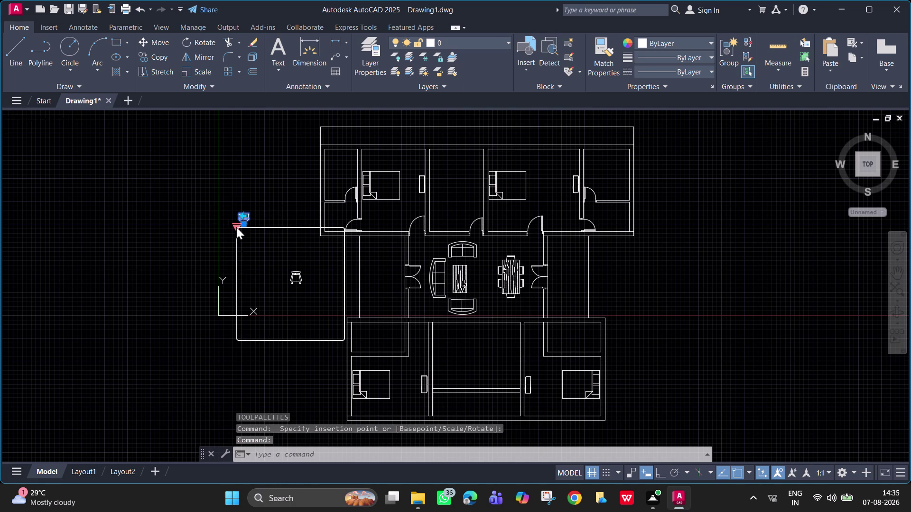
click(282, 251)
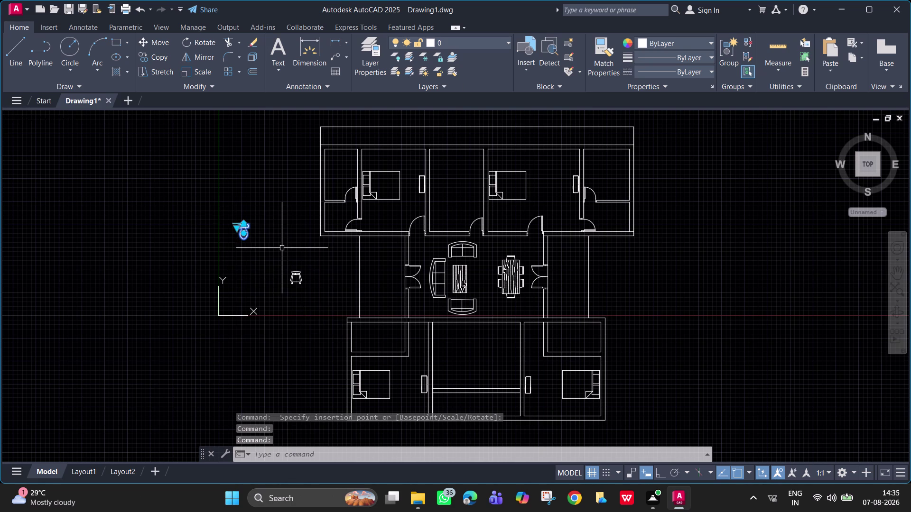
scroll(up, 3)
scroll(down, 3)
middle_drag(262, 239, 232, 247)
key(Escape)
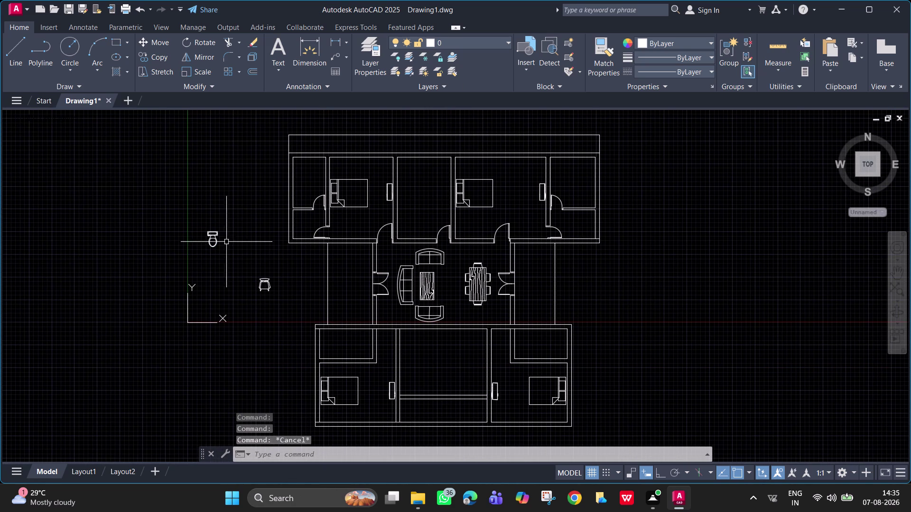
click(215, 235)
text(ro)
key(space)
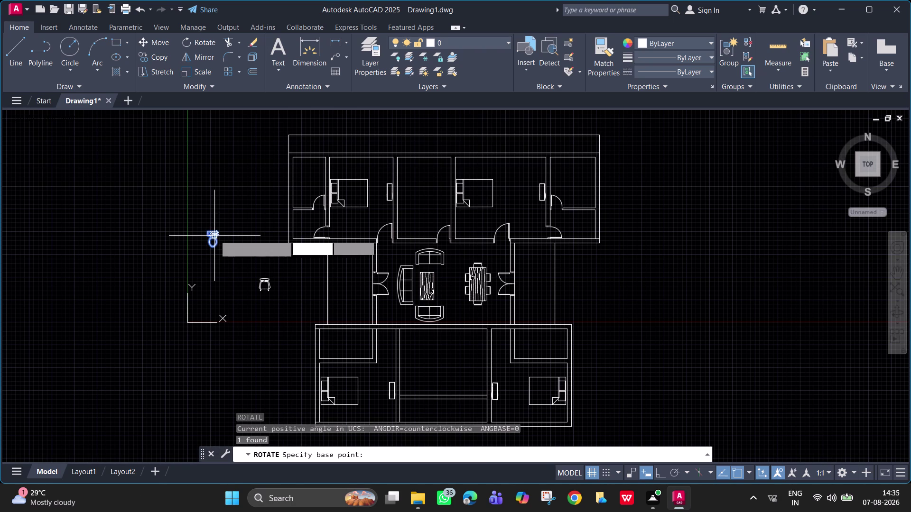
click(215, 235)
click(214, 235)
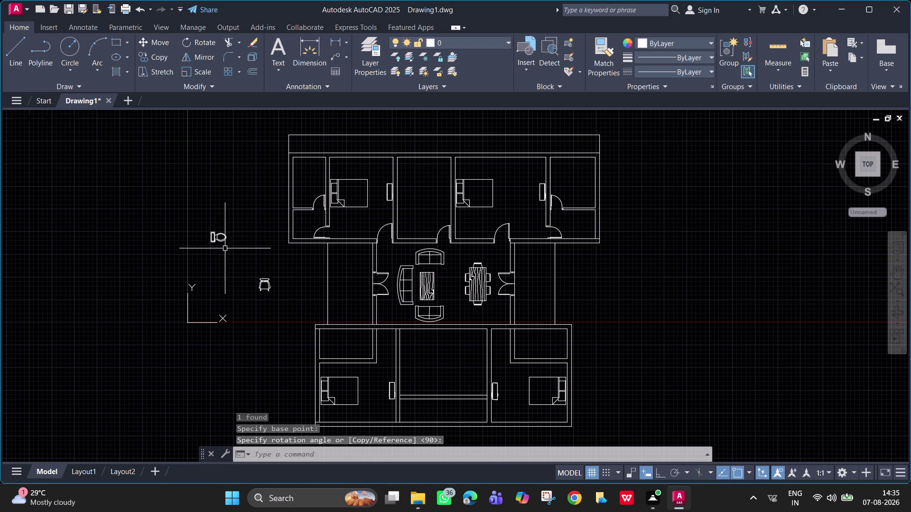
click(218, 236)
Move the toilet against the left wall of the top-left room.
text(m)
key(space)
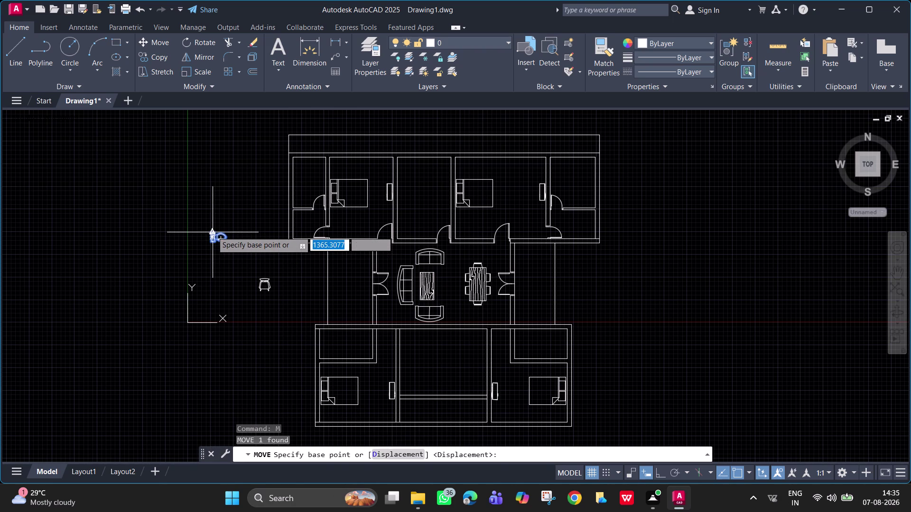
click(209, 233)
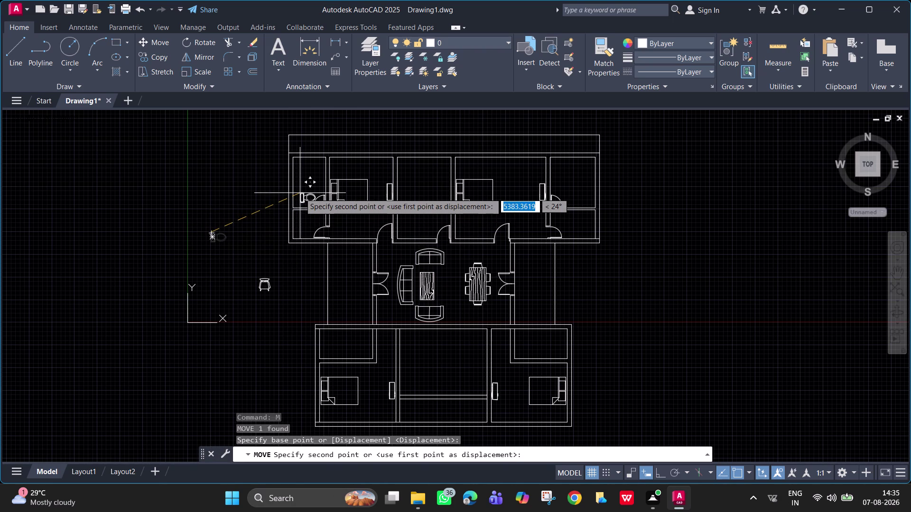
scroll(up, 3)
middle_drag(287, 156, 276, 232)
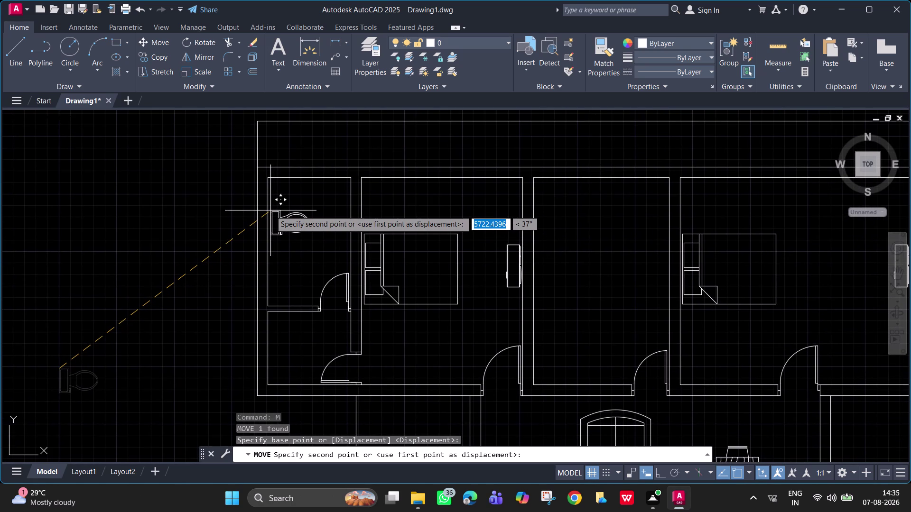
click(270, 211)
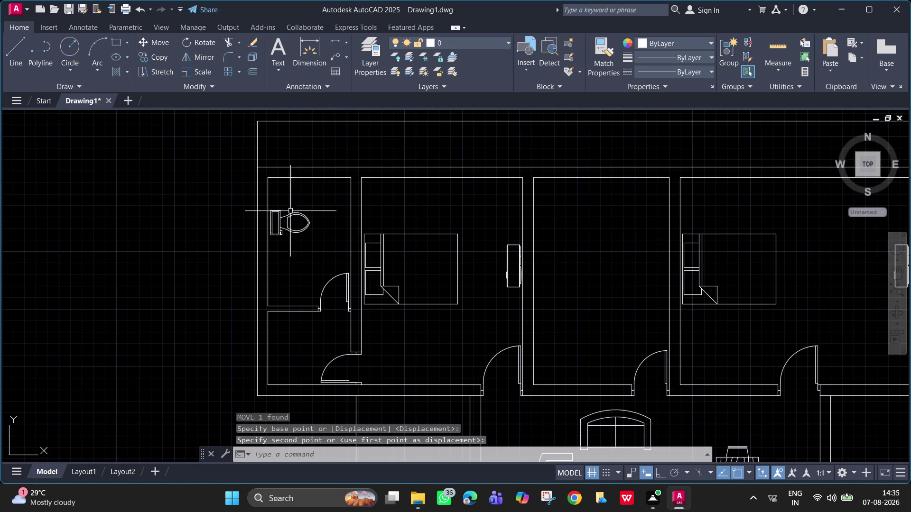
click(308, 223)
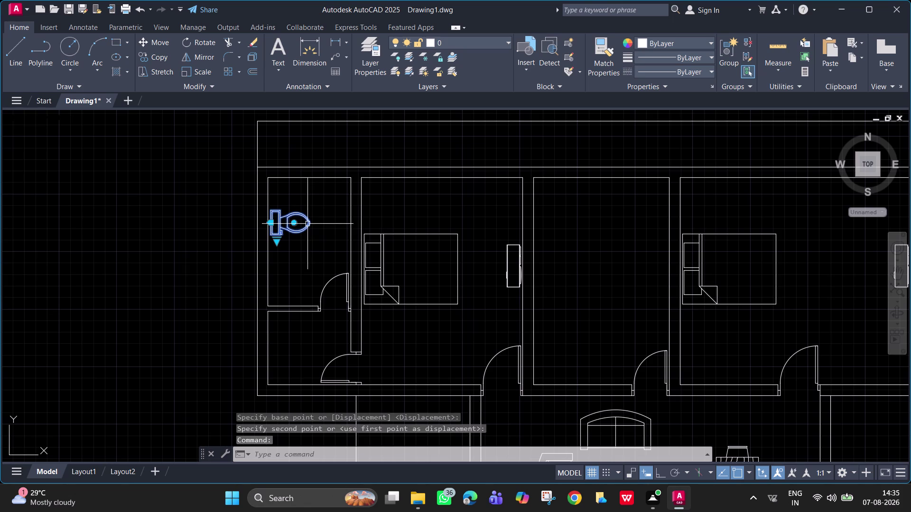
Mirror the left bathroom toilet across the plan's centre line, keeping the original.
text(co)
key(Return)
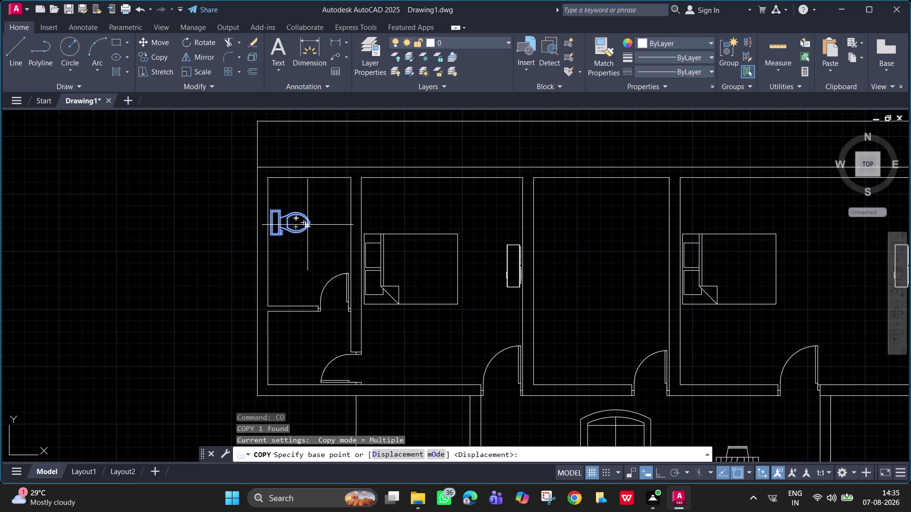
scroll(down, 3)
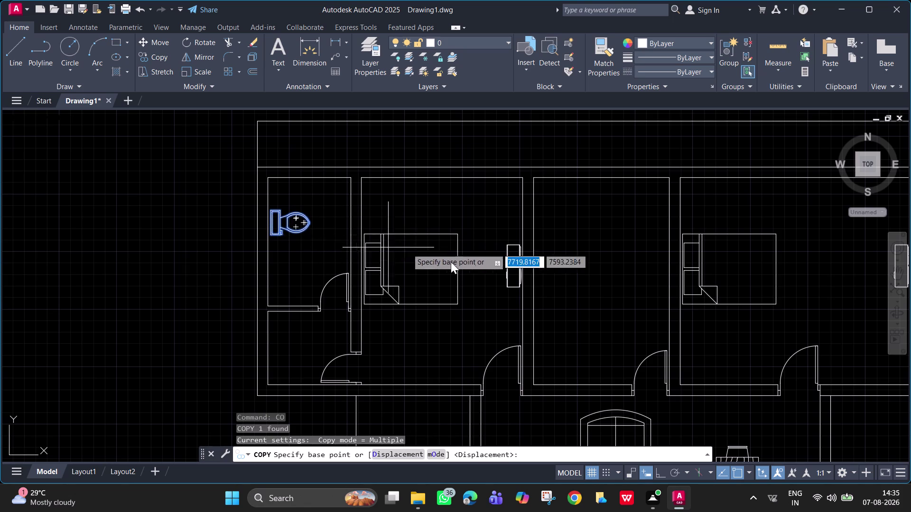
text(mi)
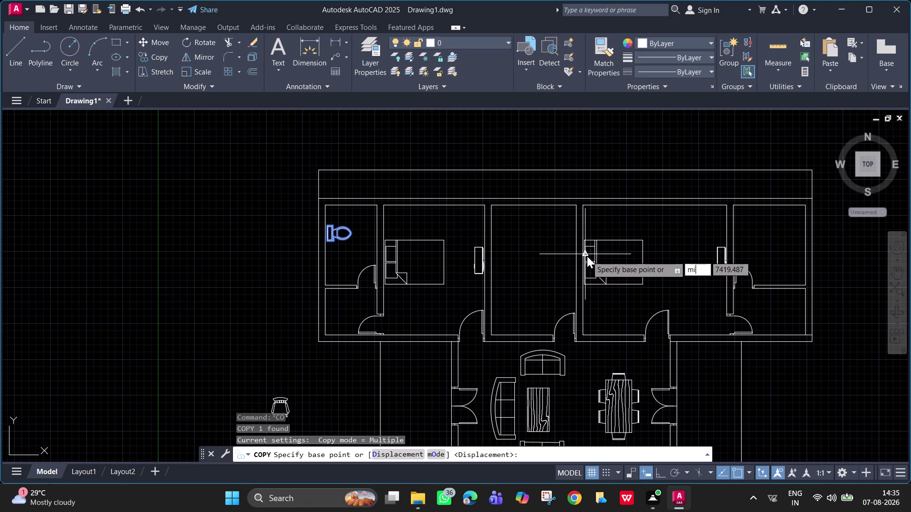
key(Escape)
key(Escape)
key(Escape)
text(mi0)
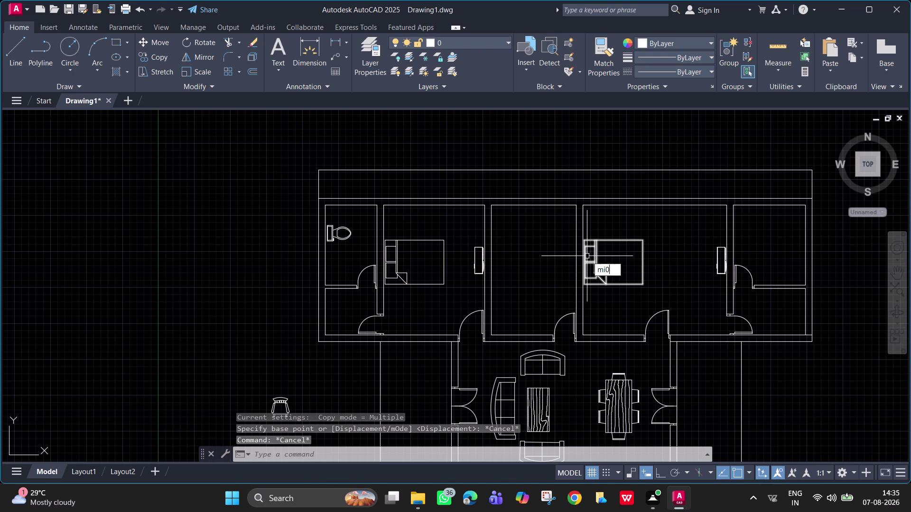
key(BackSpace)
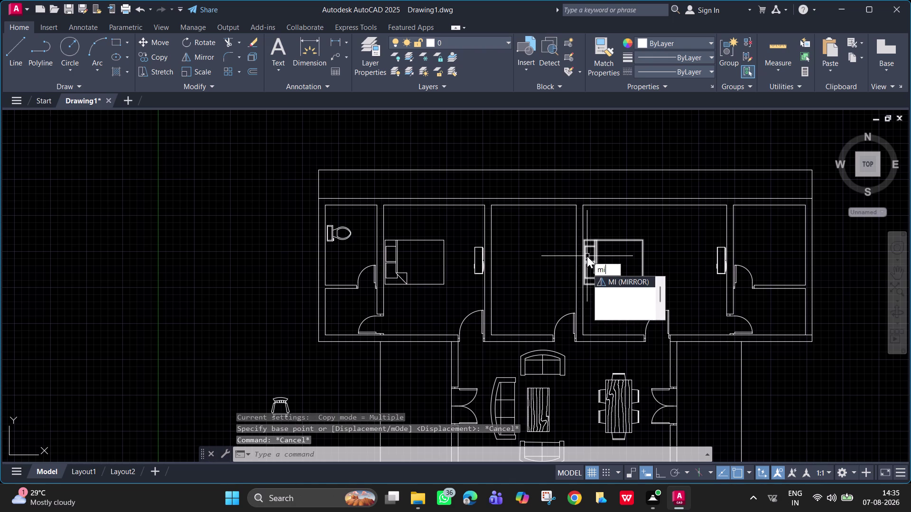
key(Return)
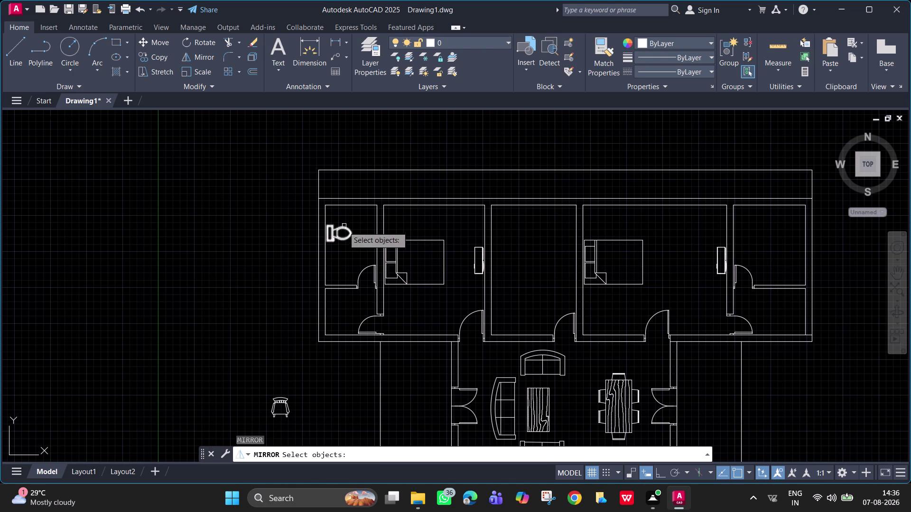
click(336, 231)
key(space)
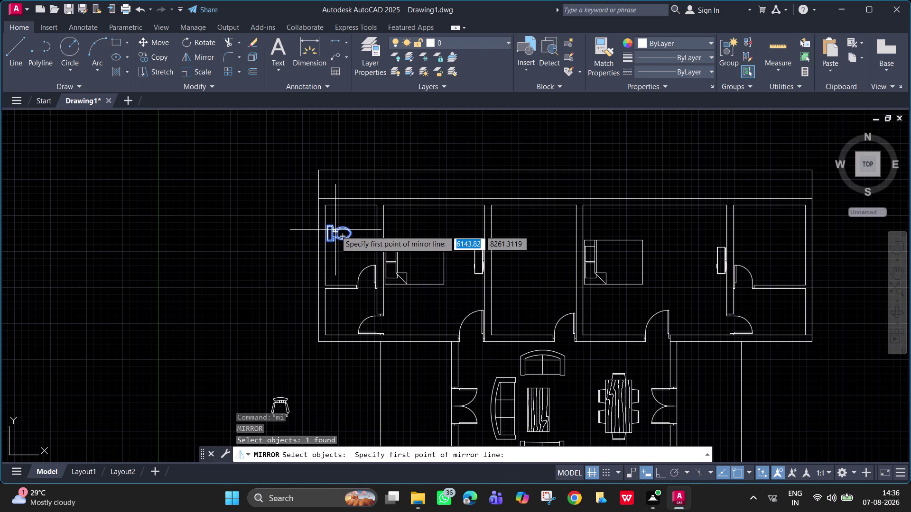
click(575, 207)
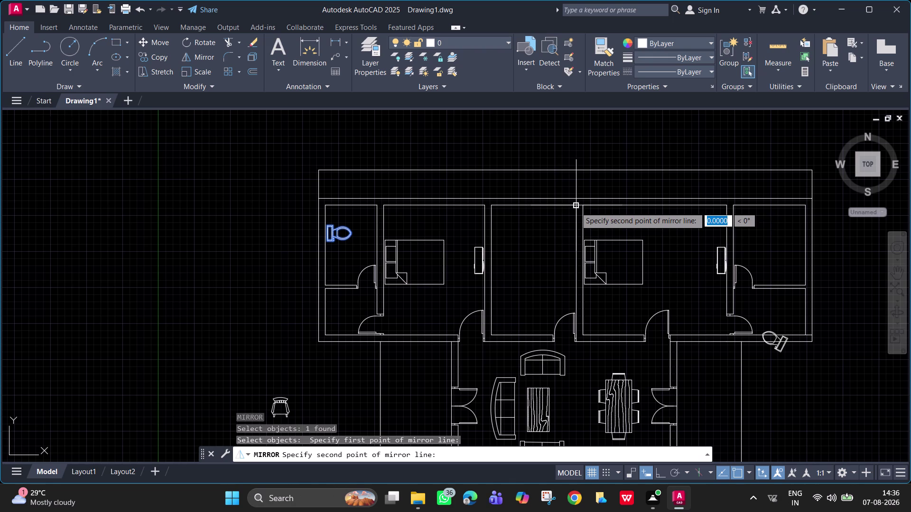
click(578, 361)
drag(592, 401, 578, 361)
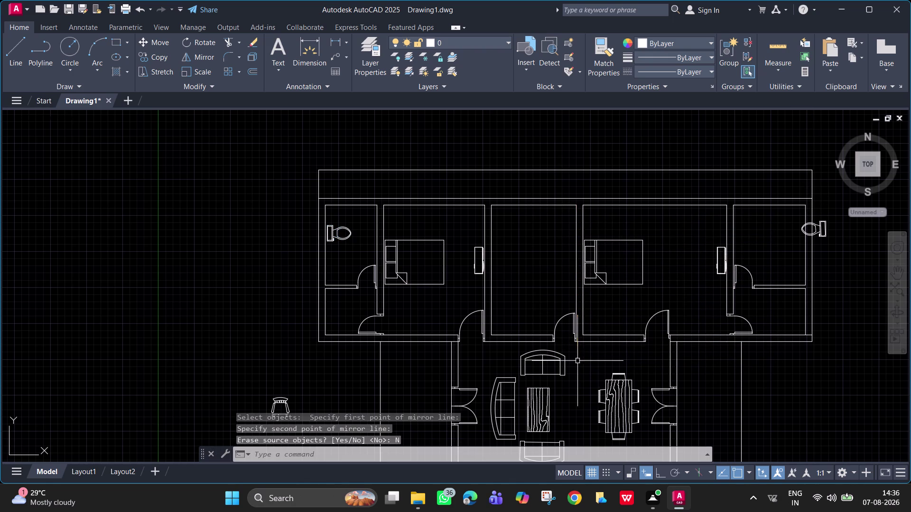
Move the mirrored toilet snugly against the right bathroom's outer wall.
click(829, 239)
click(820, 232)
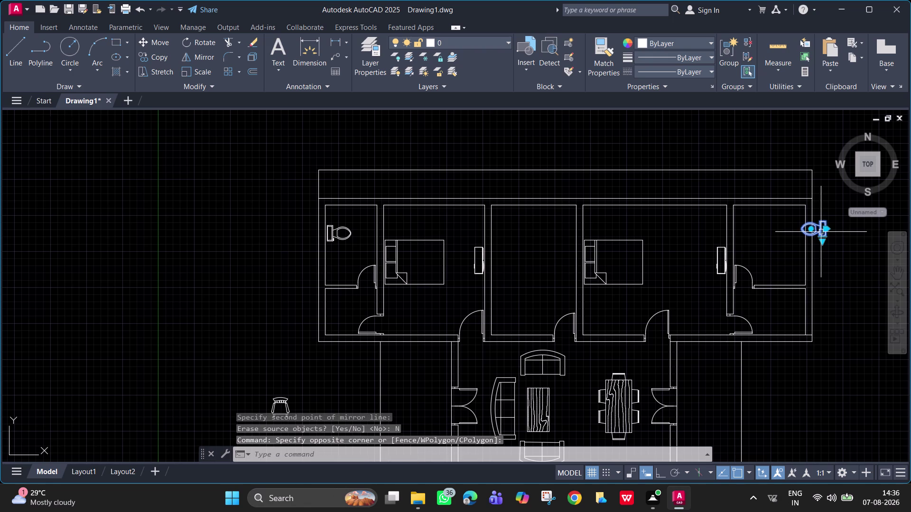
text(m)
key(space)
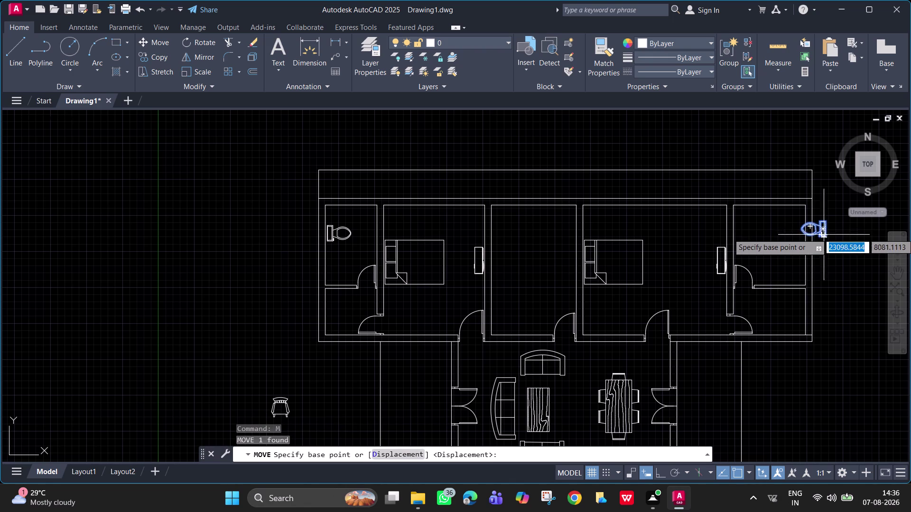
scroll(up, 3)
click(814, 240)
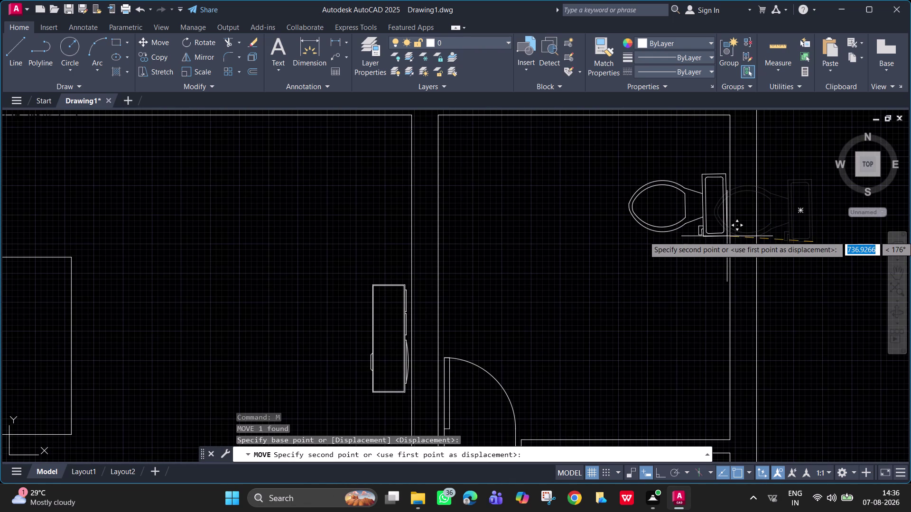
click(726, 236)
scroll(down, 3)
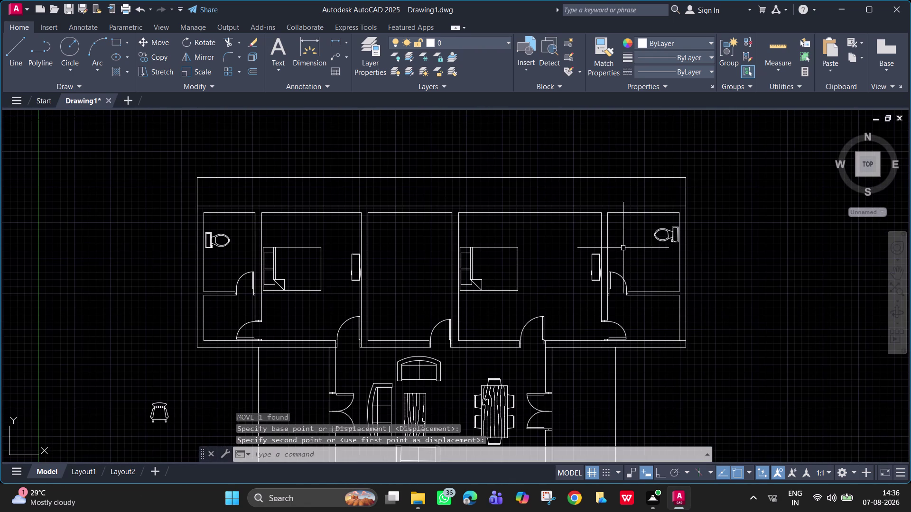
key(Escape)
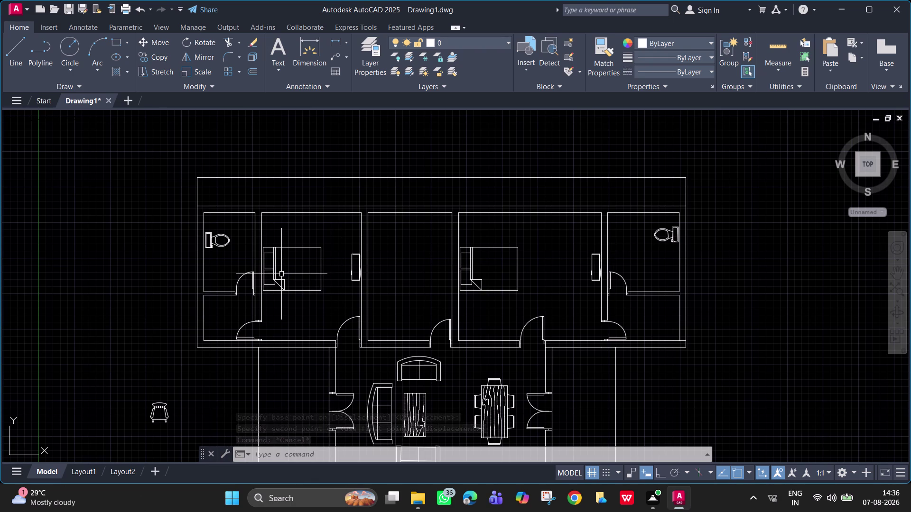
Open DesignCenter and browse Sample > en-us > DesignCenter into the Home - Space Planner blocks.
text(dc)
key(Return)
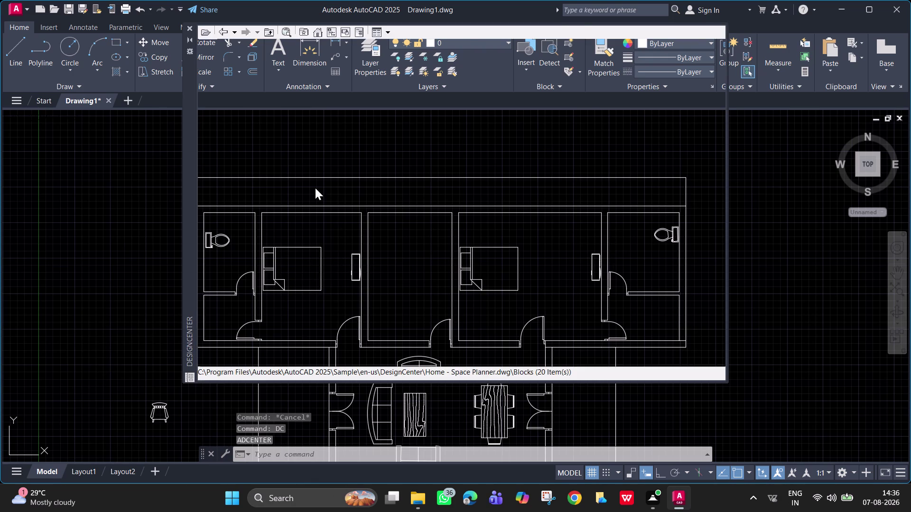
click(223, 32)
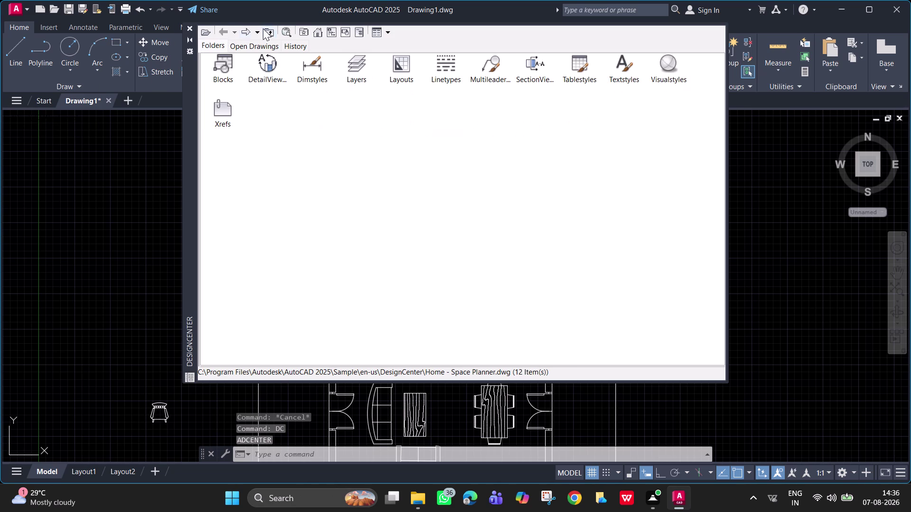
click(221, 28)
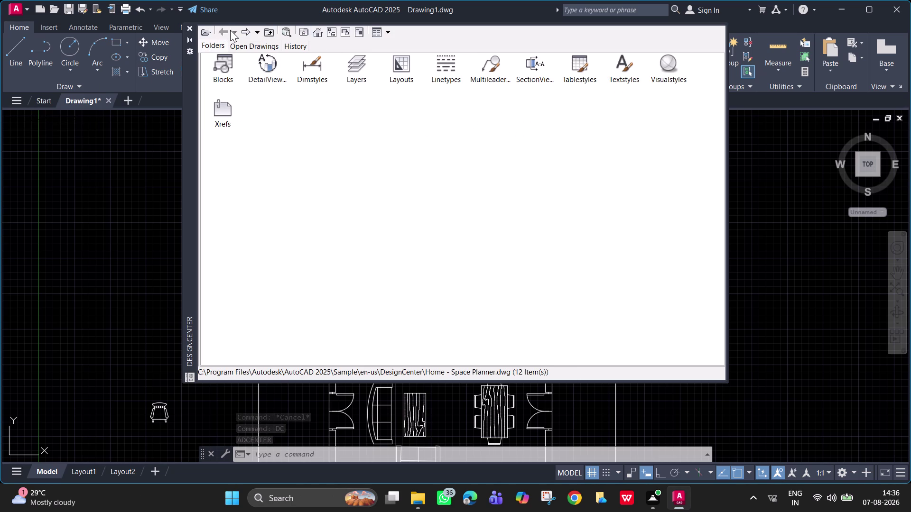
click(317, 37)
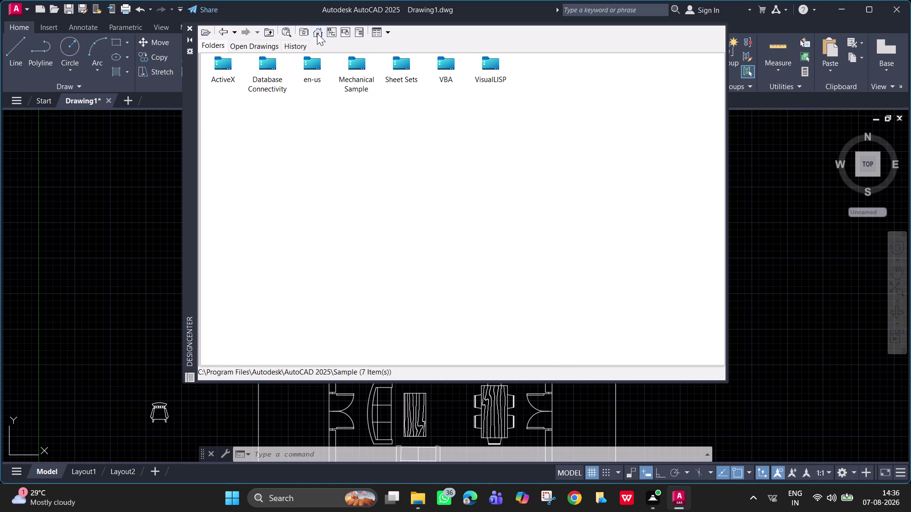
double_click(319, 66)
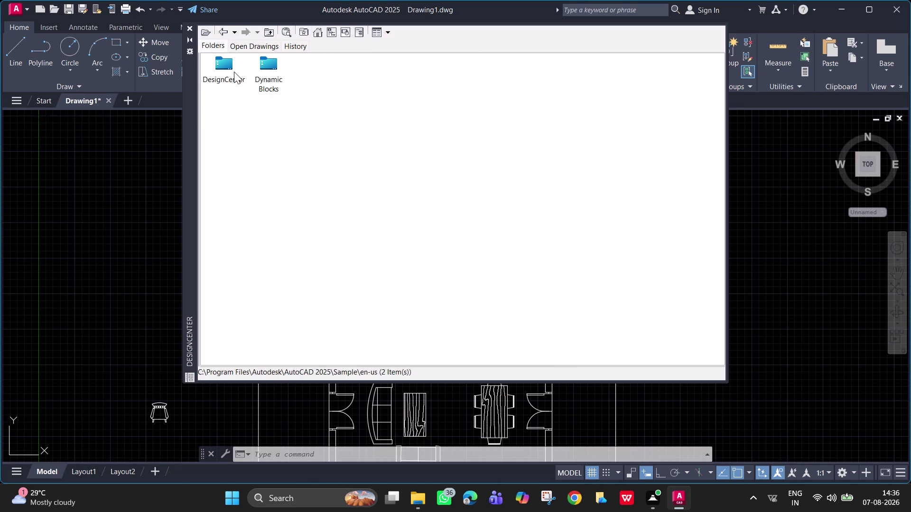
double_click(234, 71)
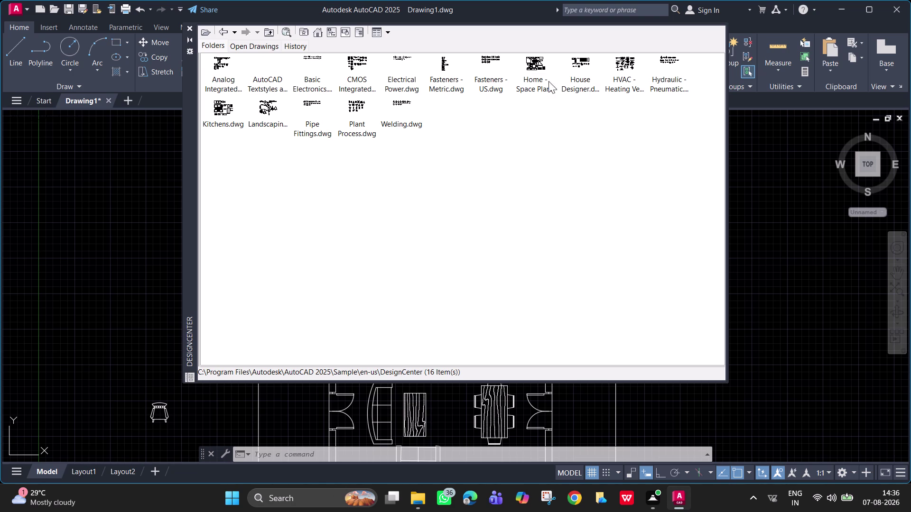
double_click(522, 69)
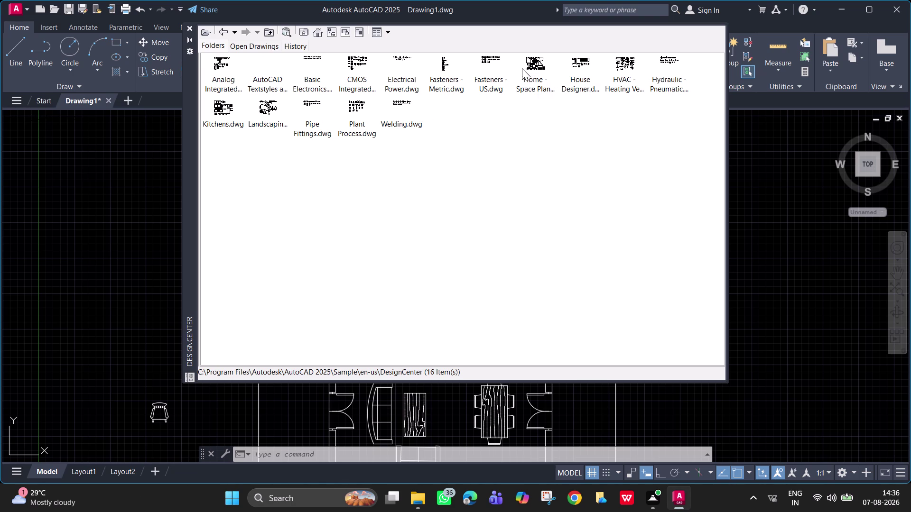
double_click(530, 68)
double_click(231, 64)
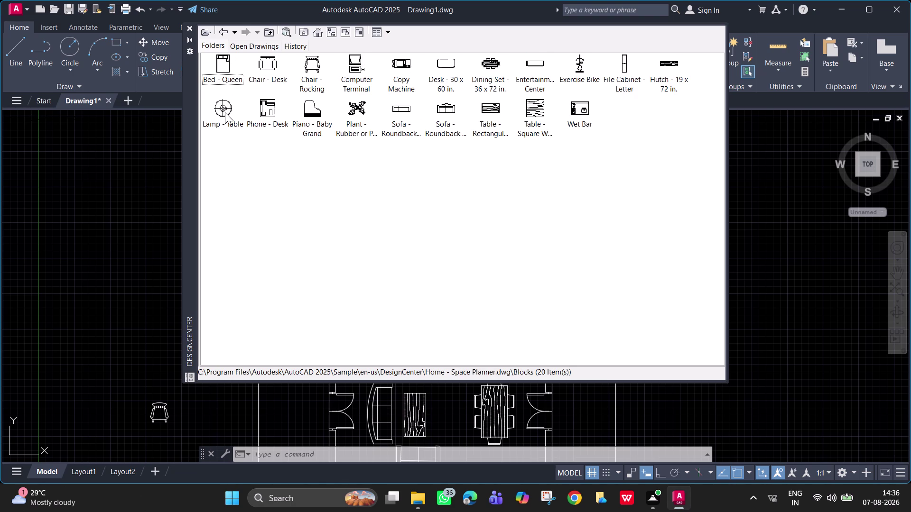
From House Designer.dwg blocks, drag Sink - Oval top left of the plan, then close DesignCenter.
click(228, 34)
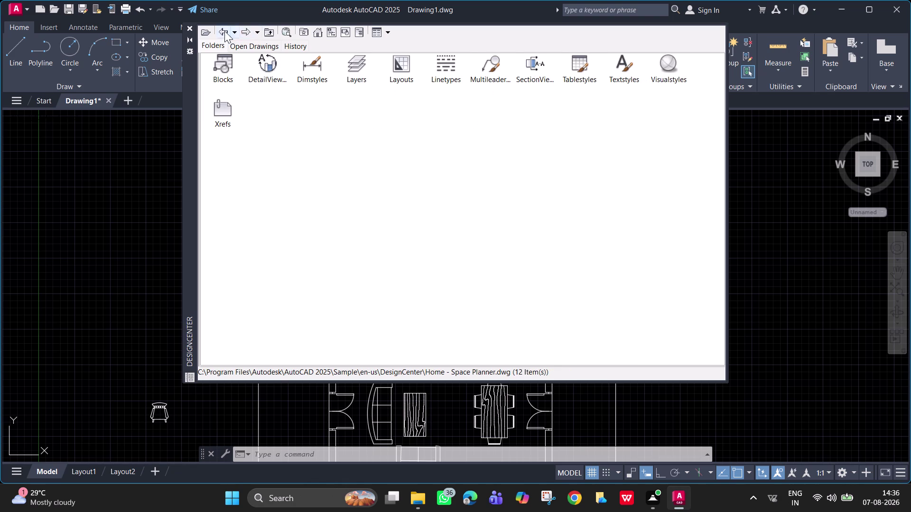
click(224, 31)
double_click(578, 73)
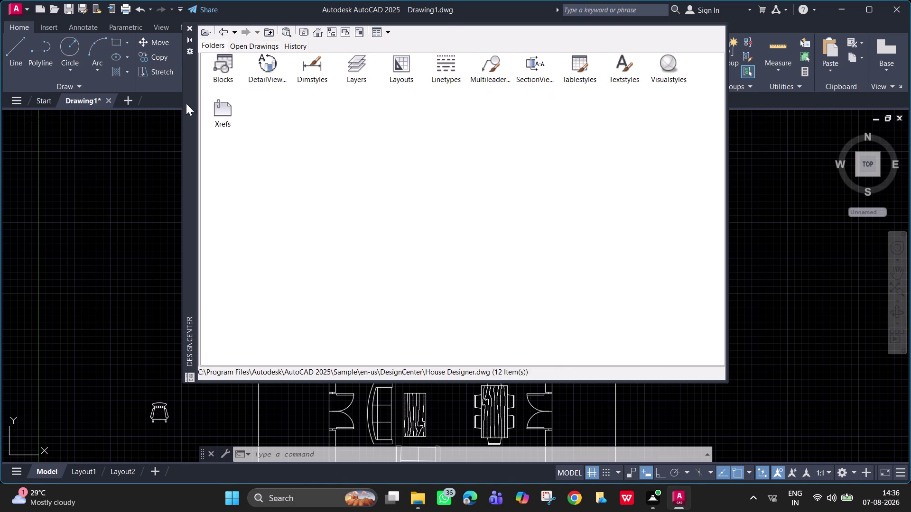
double_click(218, 65)
click(229, 109)
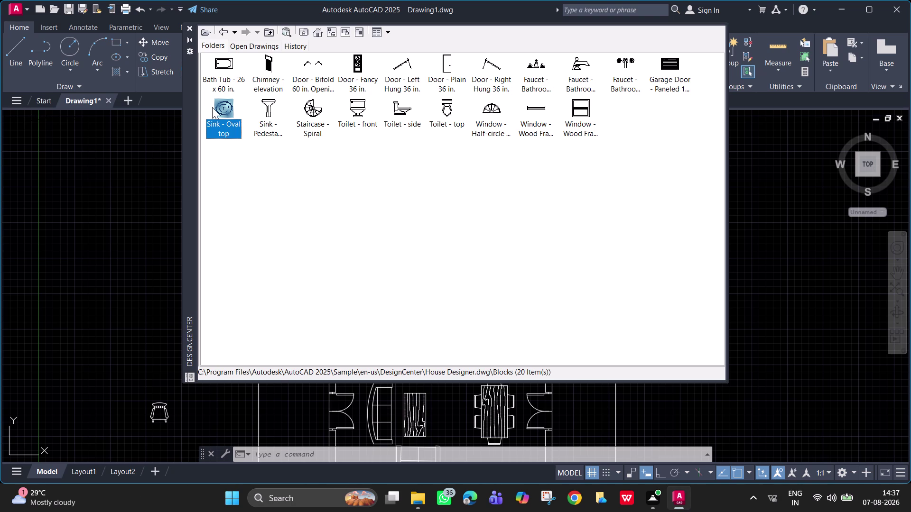
drag(224, 106, 123, 178)
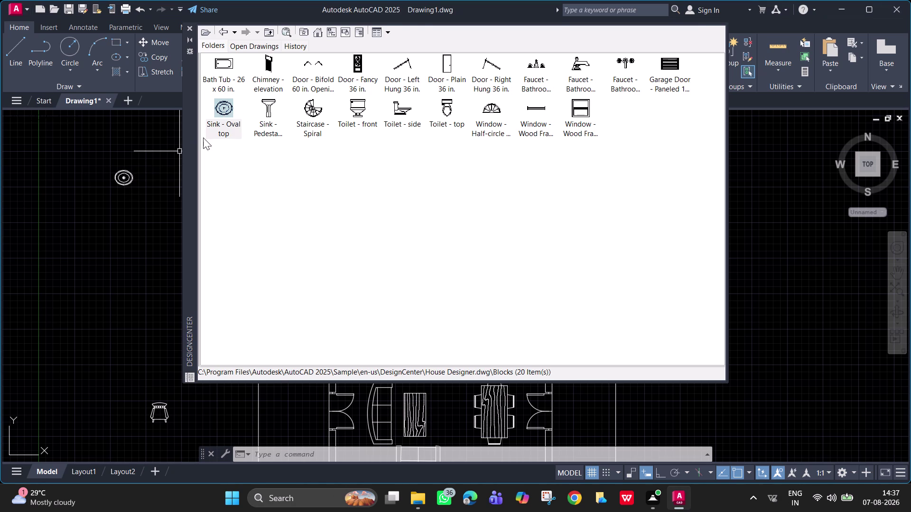
click(192, 26)
Rotate the newly placed oval sink with Ortho turned on.
click(128, 177)
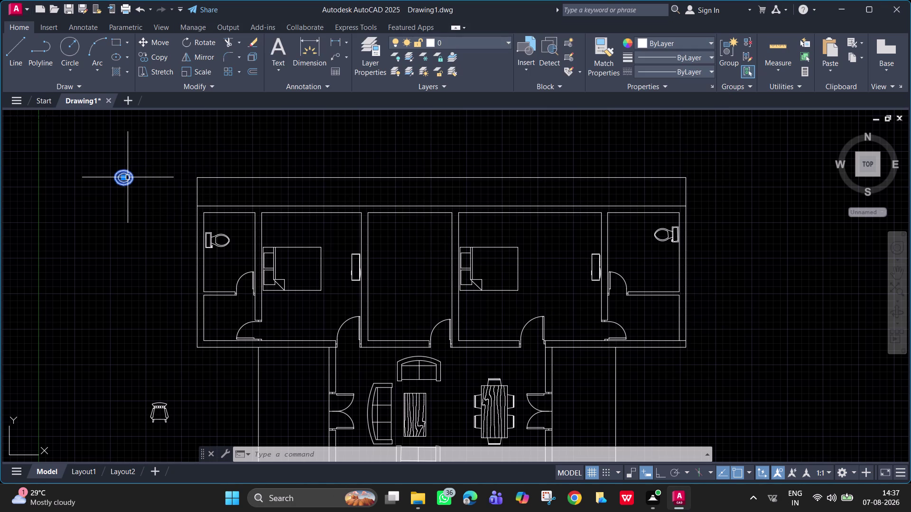
text(ro)
key(space)
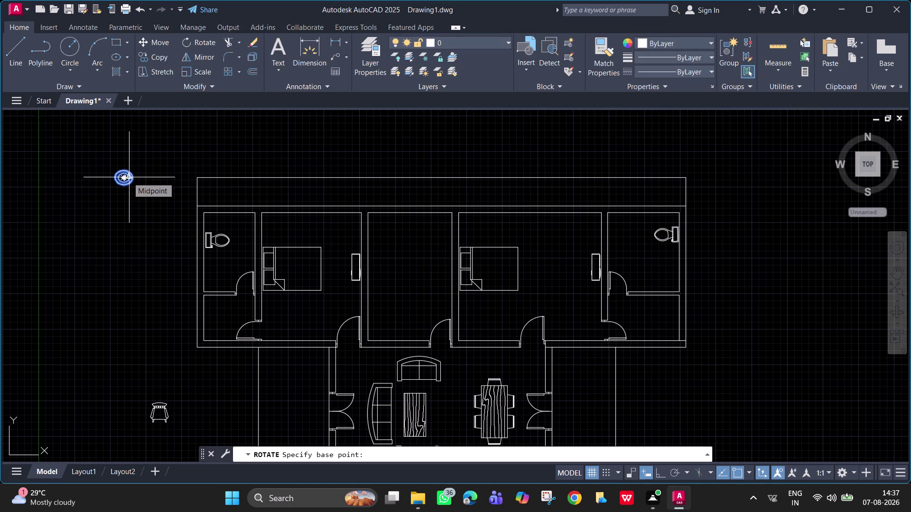
key(F8)
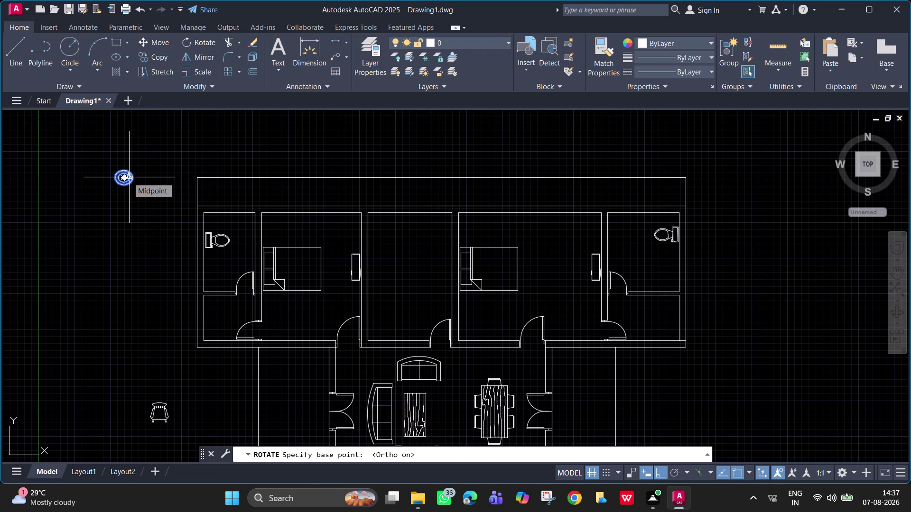
click(128, 177)
click(128, 157)
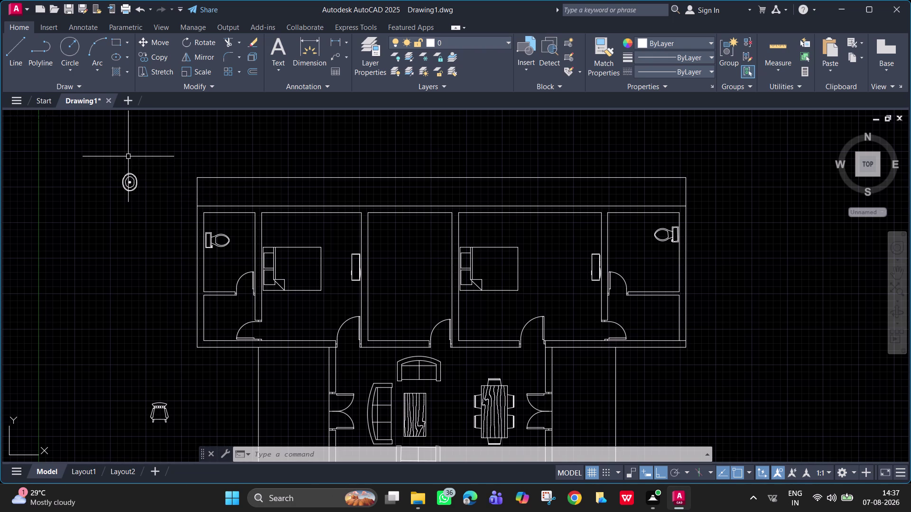
key(Escape)
Move the rotated sink into the lower-left corner of the left bathroom.
click(133, 186)
text(m)
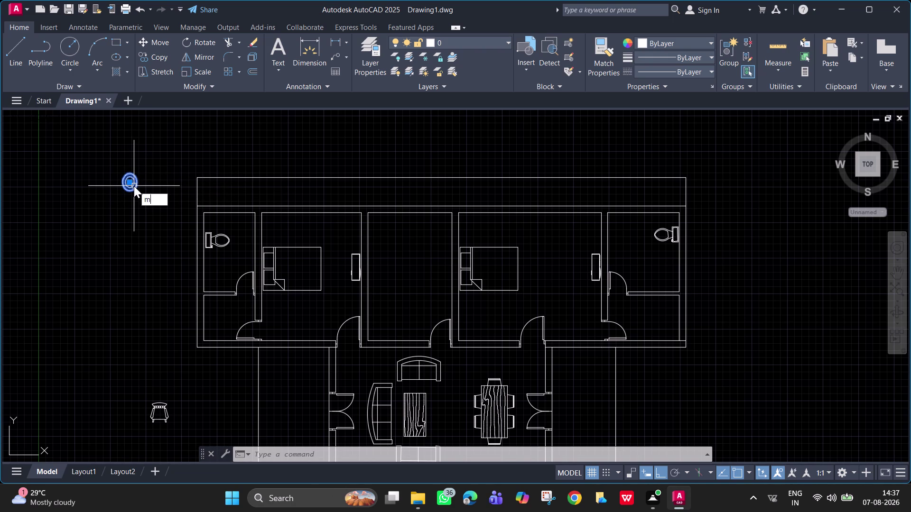
key(space)
click(134, 186)
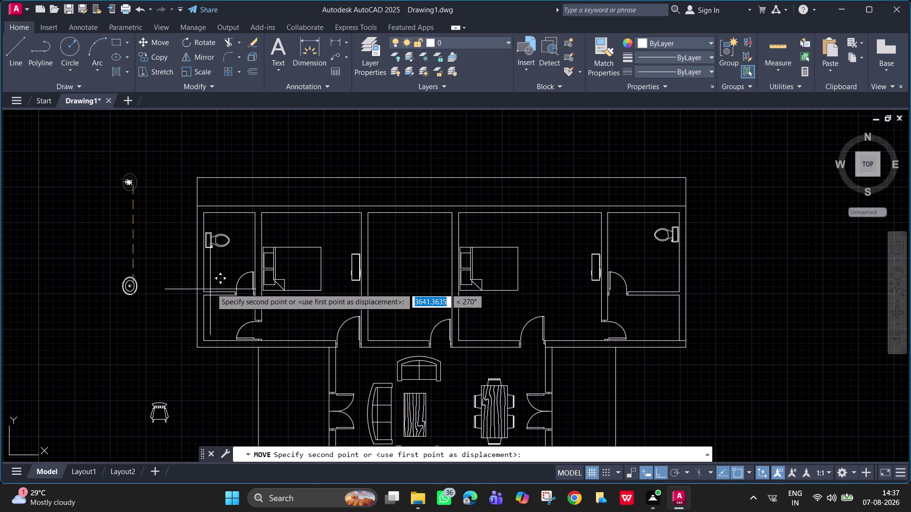
key(F8)
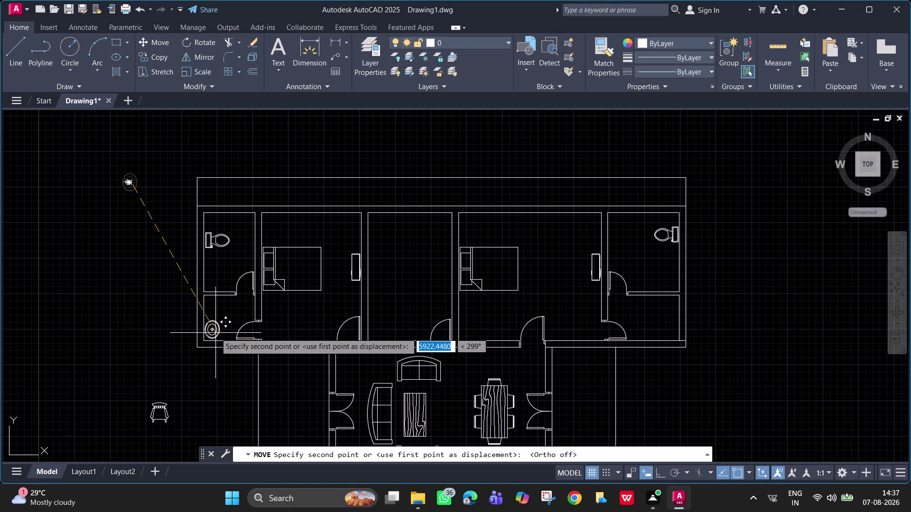
click(216, 333)
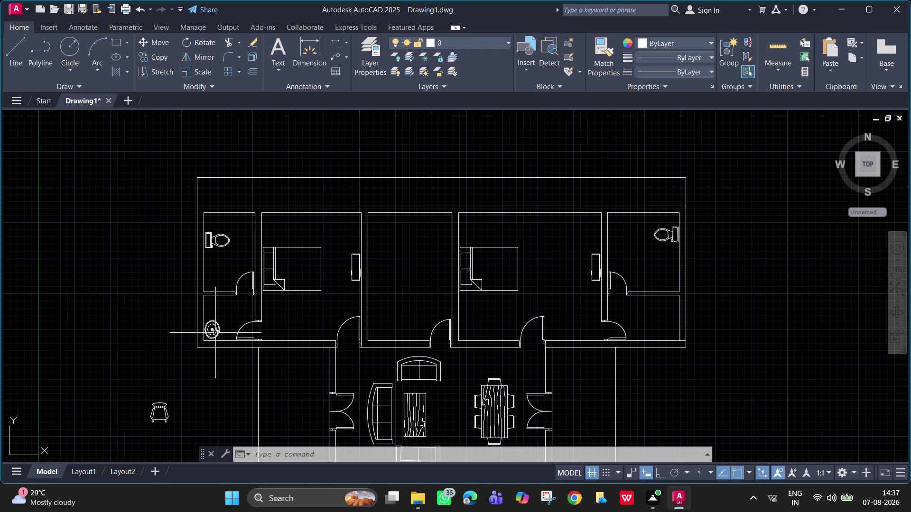
click(215, 333)
text(c)
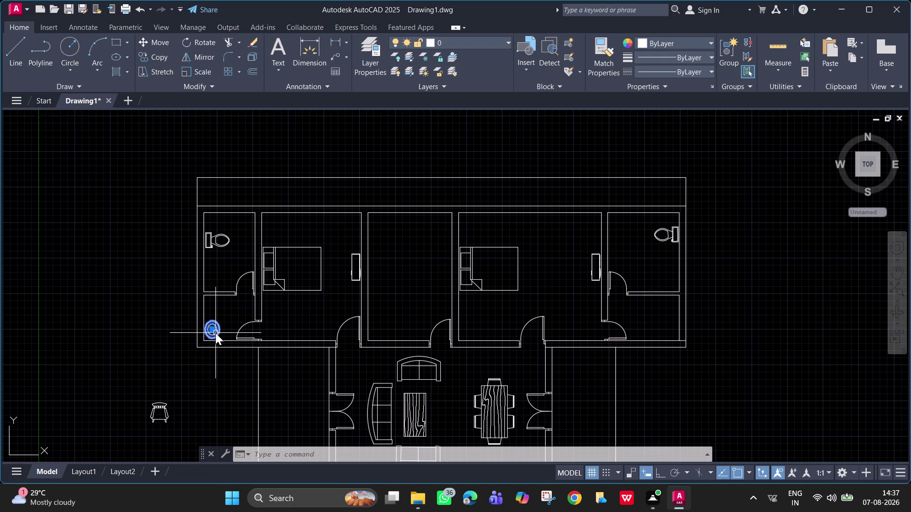
text(o)
key(space)
Copy the sink into the right bathroom and into another bathroom.
click(215, 333)
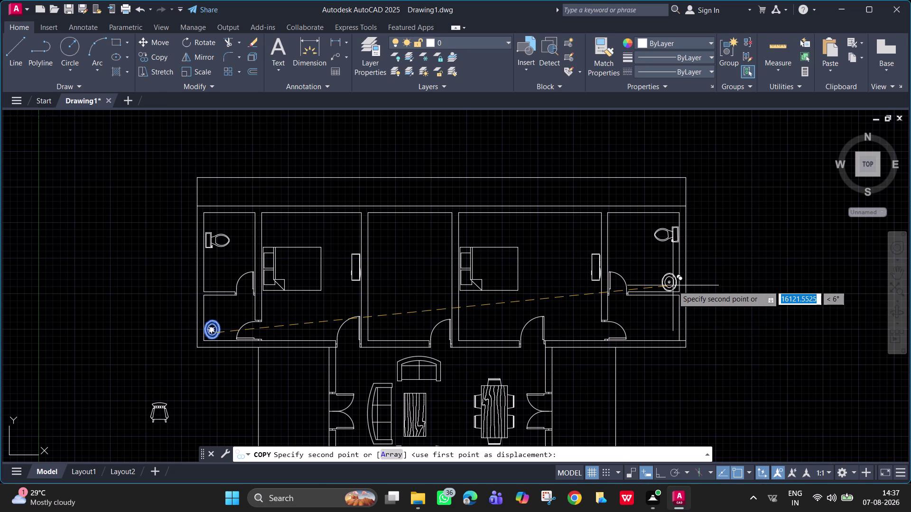
scroll(up, 3)
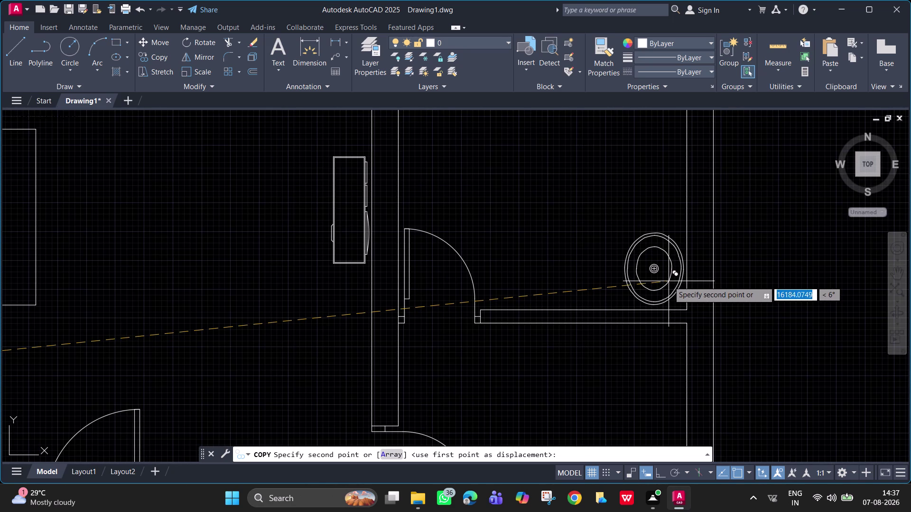
click(669, 281)
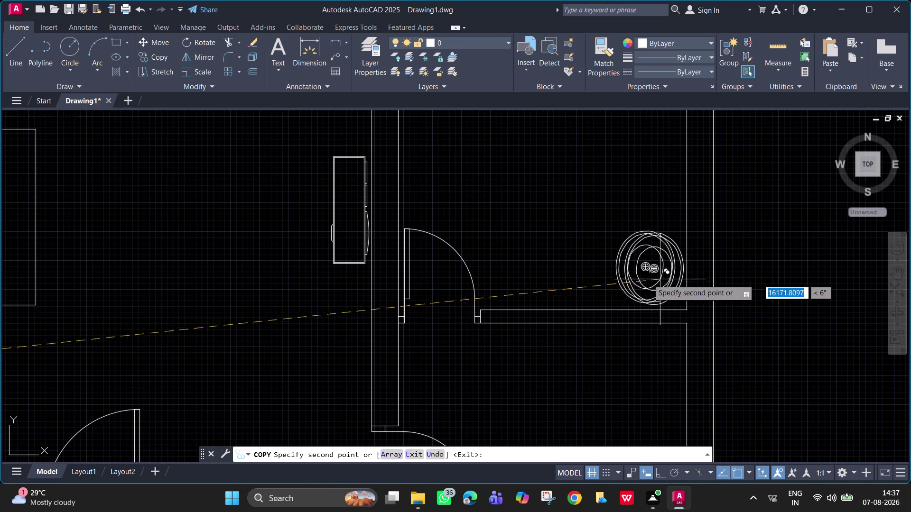
scroll(down, 3)
middle_drag(158, 240, 507, 263)
middle_drag(179, 278, 688, 283)
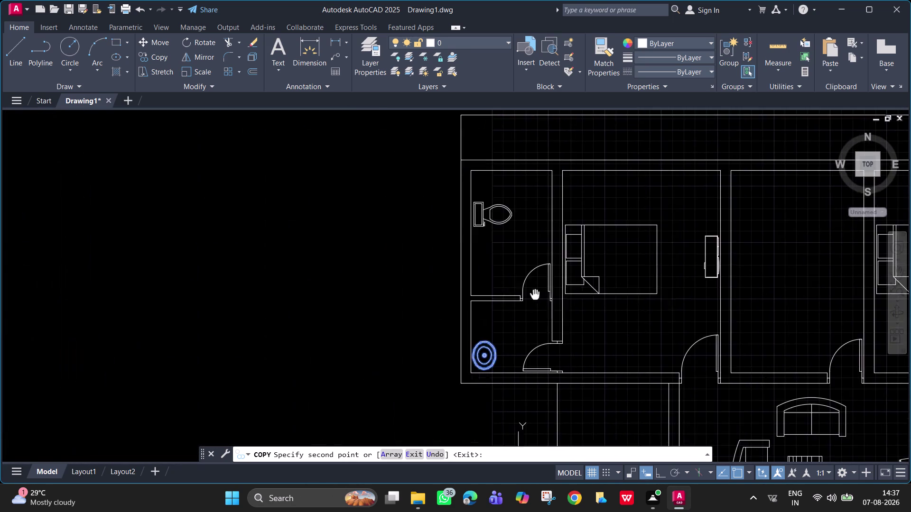
scroll(up, 3)
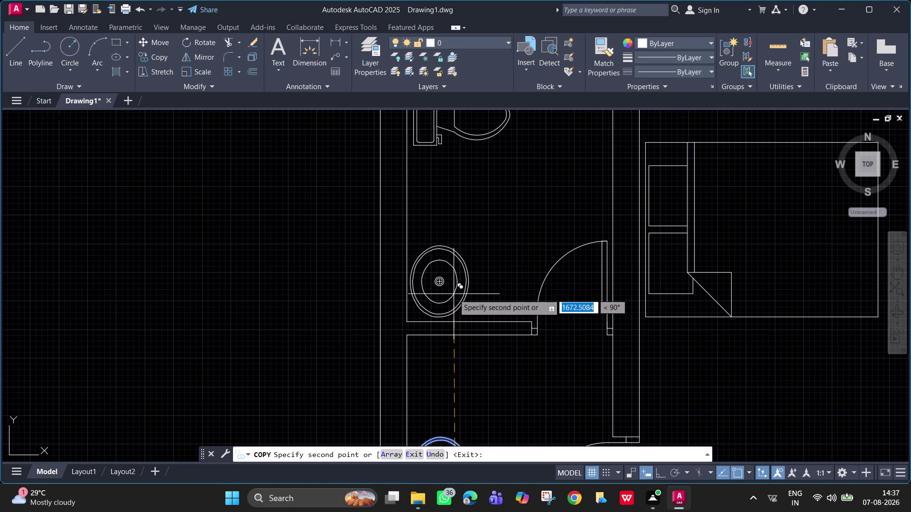
click(454, 294)
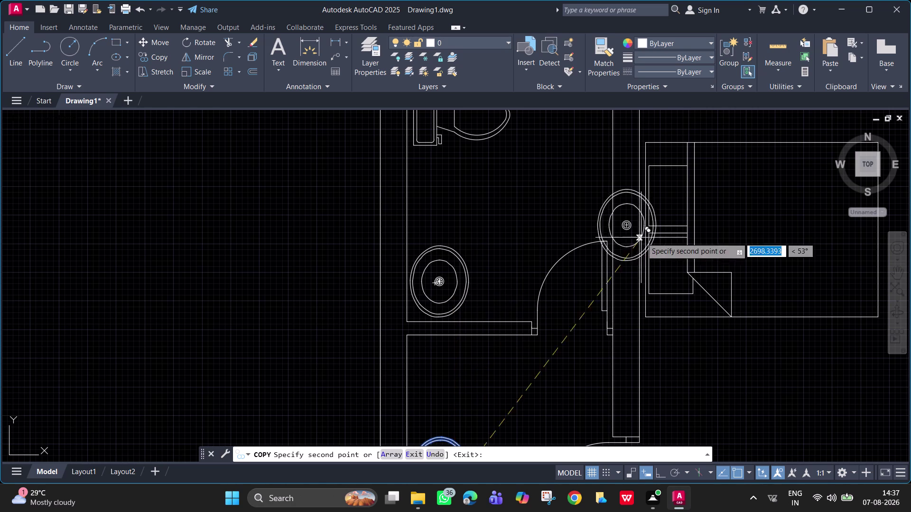
Place a further washbasin copy in the lower-left room.
scroll(down, 3)
middle_drag(623, 294, 457, 66)
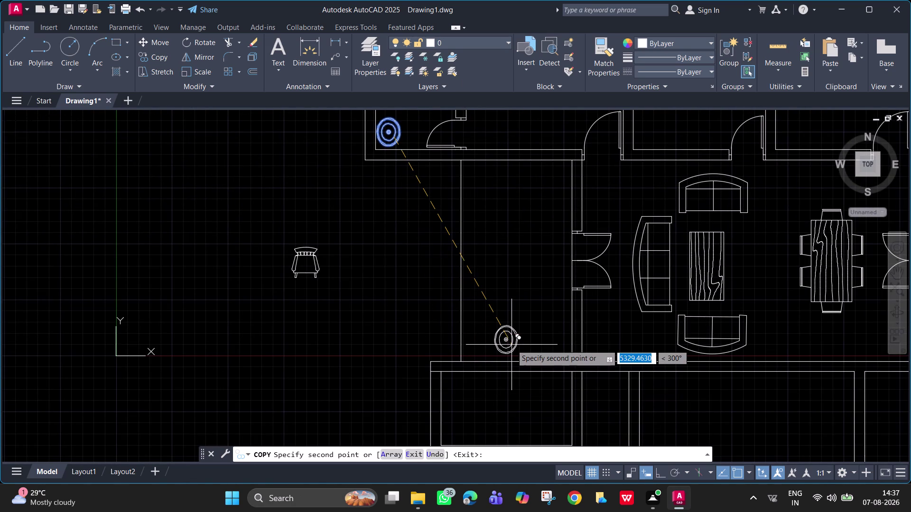
middle_drag(510, 348, 459, 217)
scroll(down, 3)
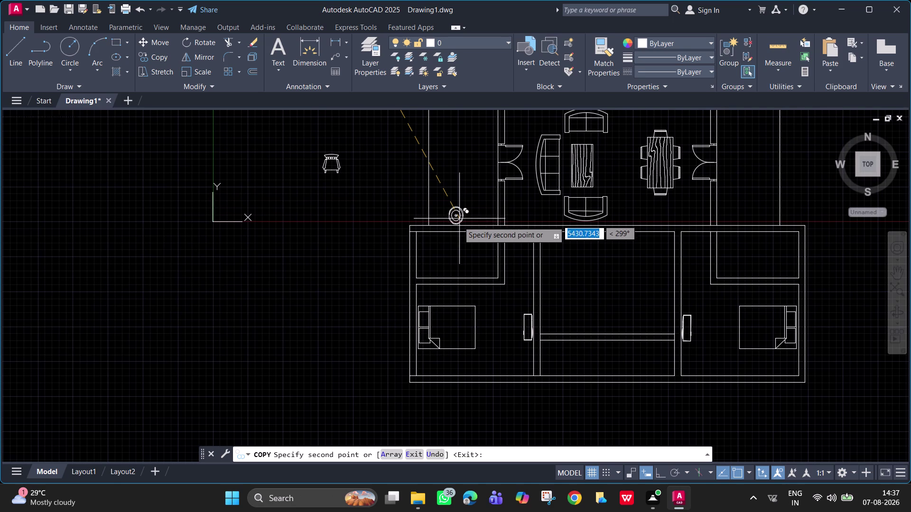
click(468, 258)
key(Escape)
click(476, 252)
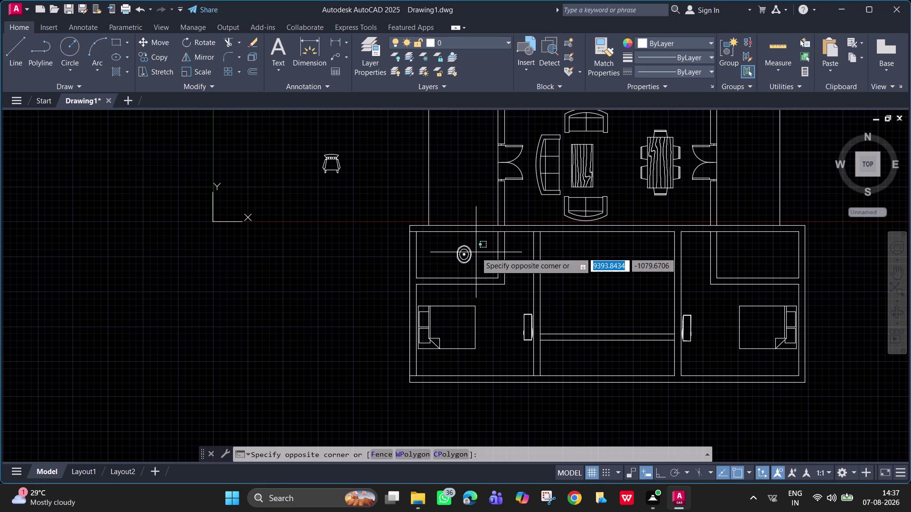
Rotate the lower-left washbasin a quarter turn about its centre.
click(450, 253)
text(ro)
key(space)
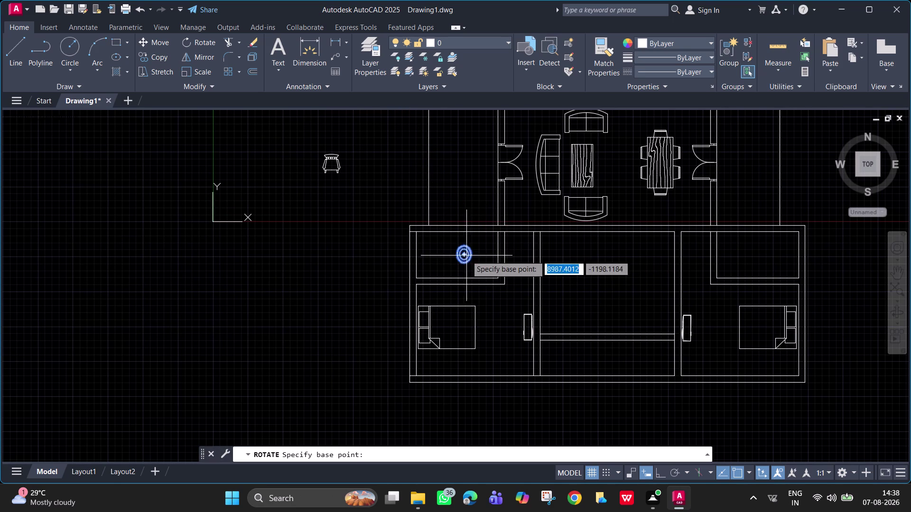
click(469, 252)
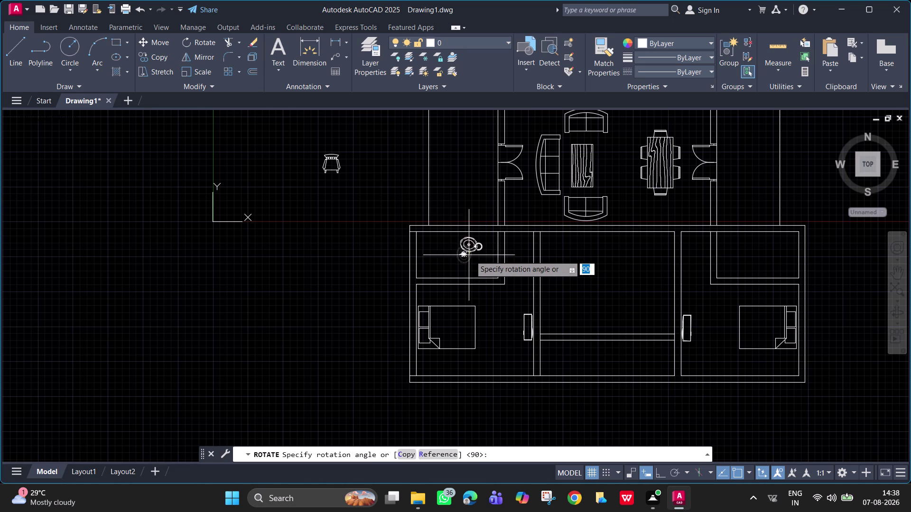
click(472, 257)
Move the rotated washbasin to its new spot near the wall.
click(471, 249)
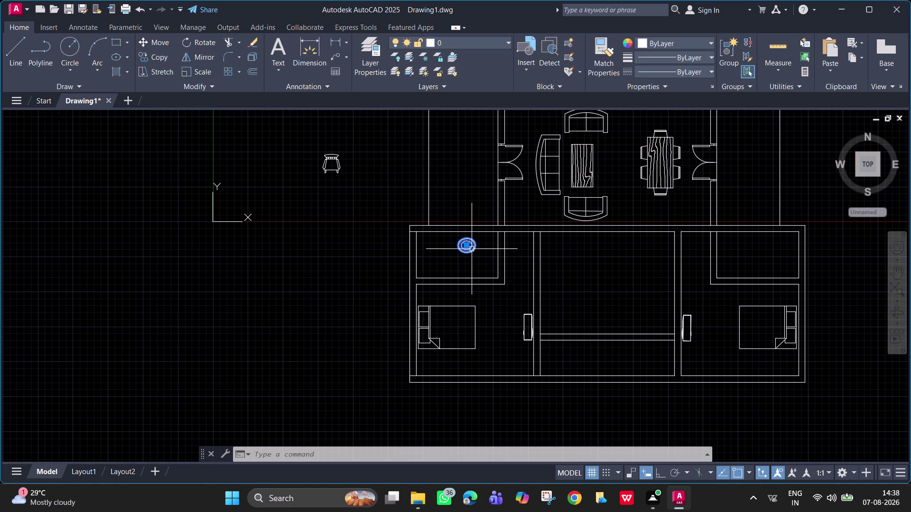
text(m)
key(space)
drag(471, 249, 478, 244)
scroll(up, 3)
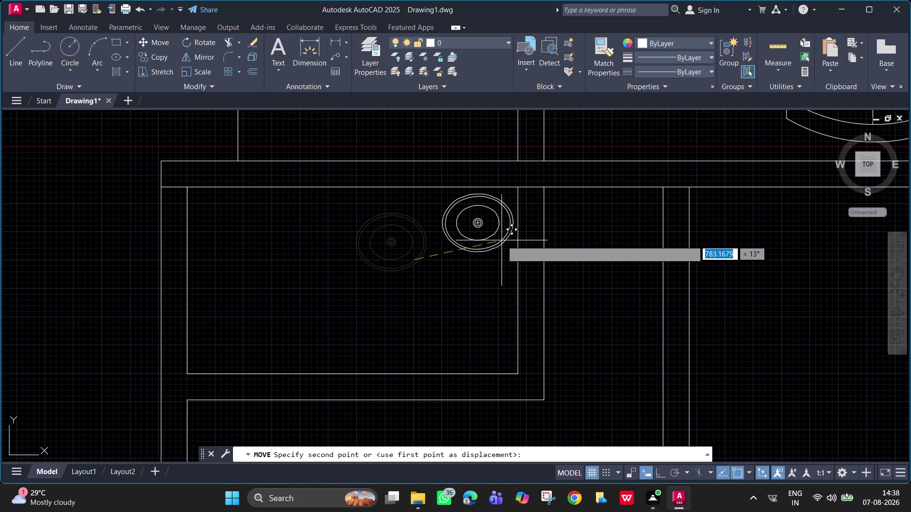
click(503, 238)
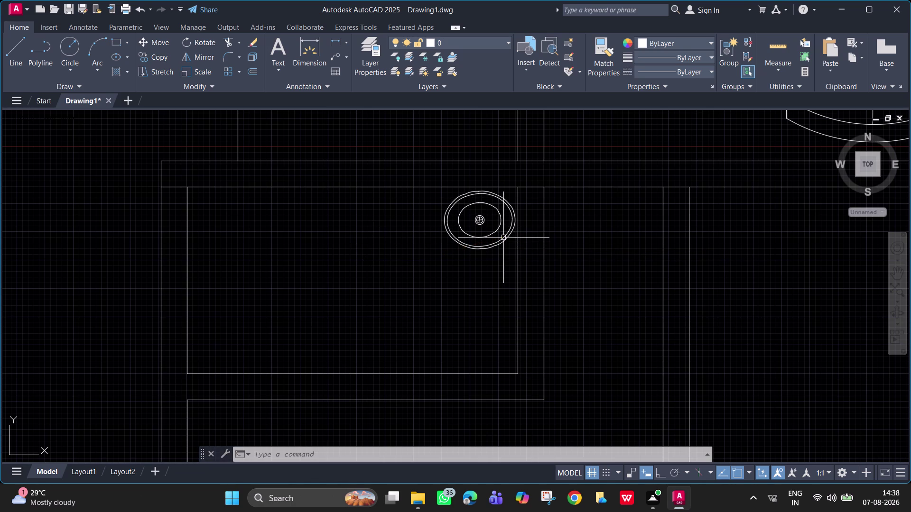
Copy the washbasin into the lower-right room.
text(co)
key(space)
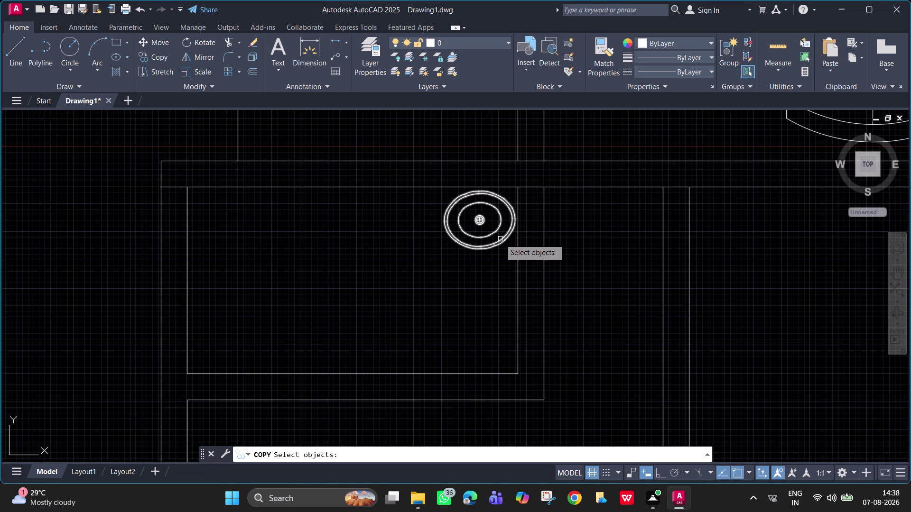
click(500, 239)
key(space)
drag(500, 239, 680, 244)
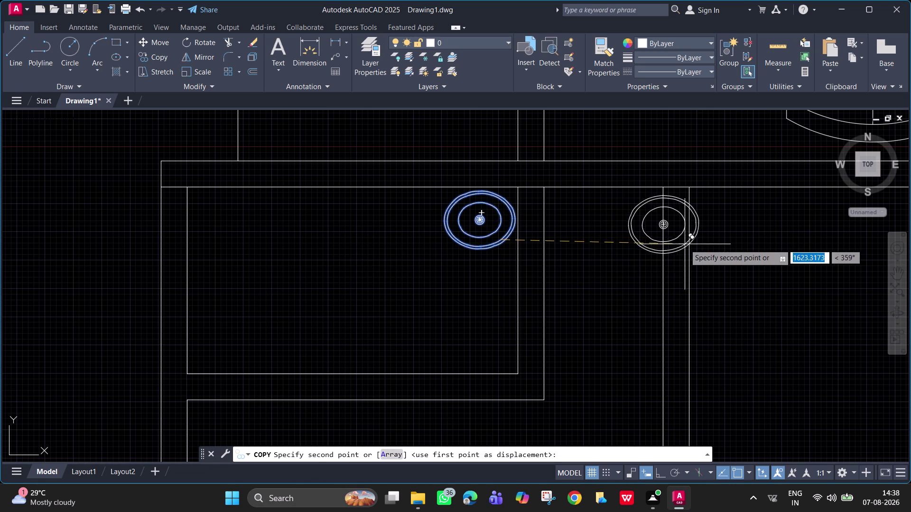
scroll(down, 3)
middle_drag(764, 294, 401, 283)
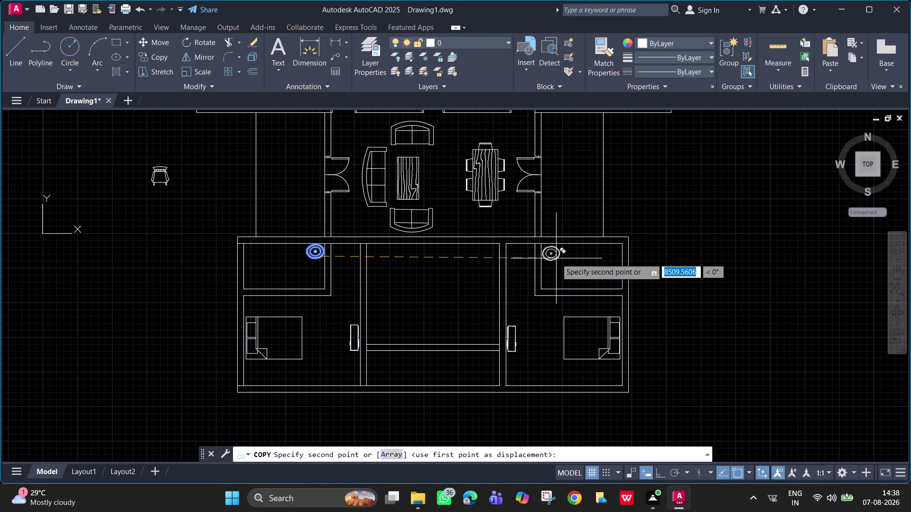
scroll(up, 3)
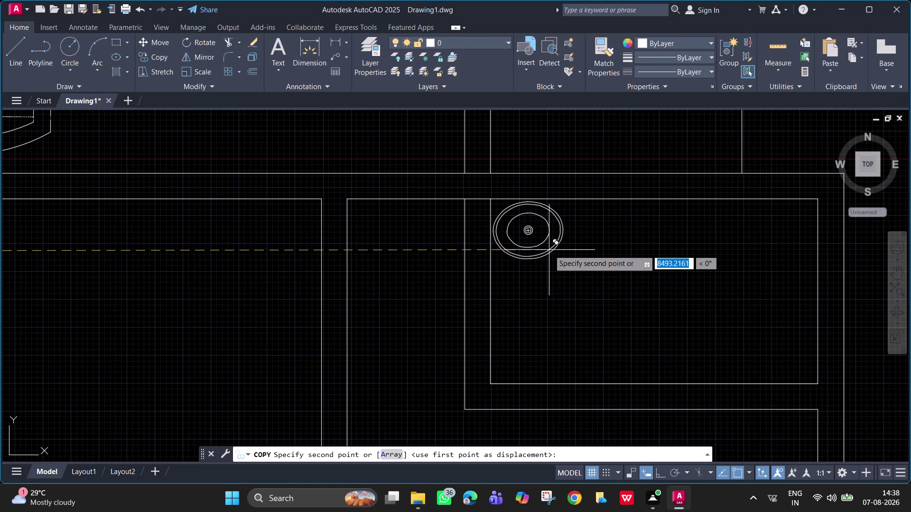
click(549, 250)
key(Escape)
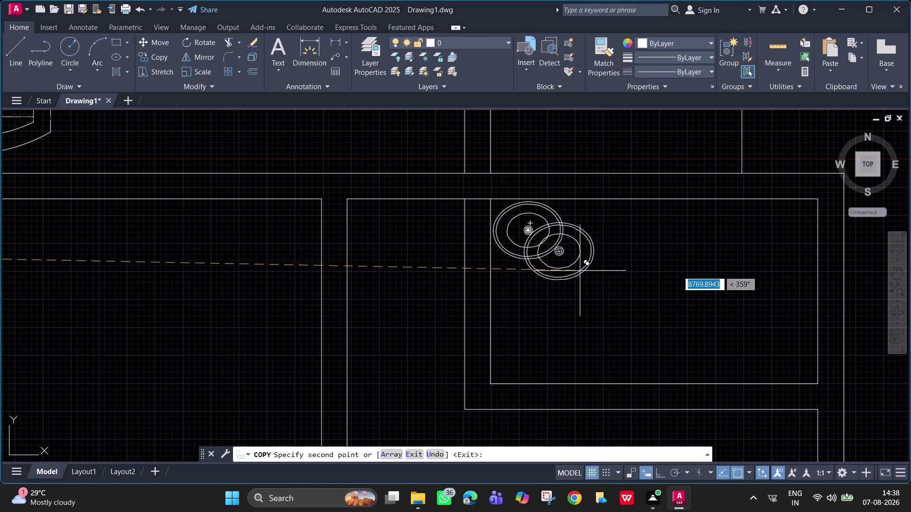
scroll(down, 3)
middle_drag(526, 290, 548, 347)
scroll(down, 3)
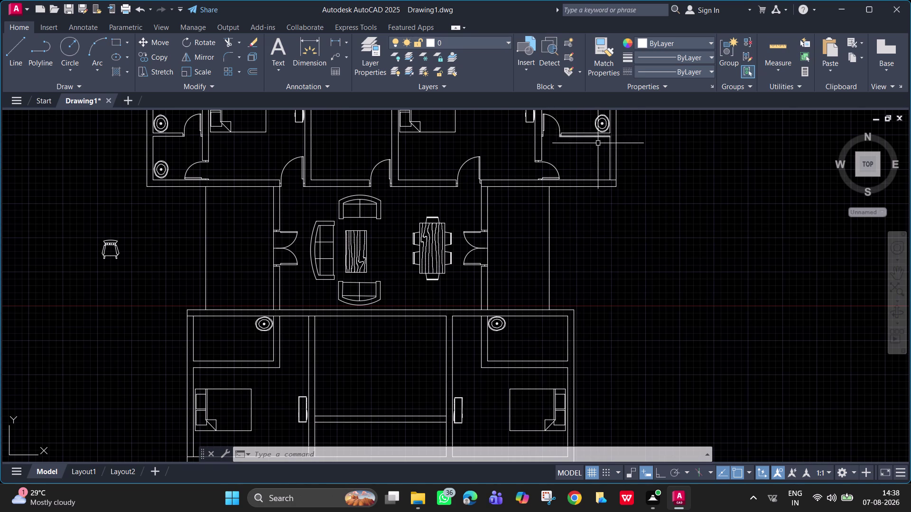
Copy the upper-right bathroom toilet into the lower-right room beside its basin.
middle_drag(601, 175, 600, 234)
click(598, 141)
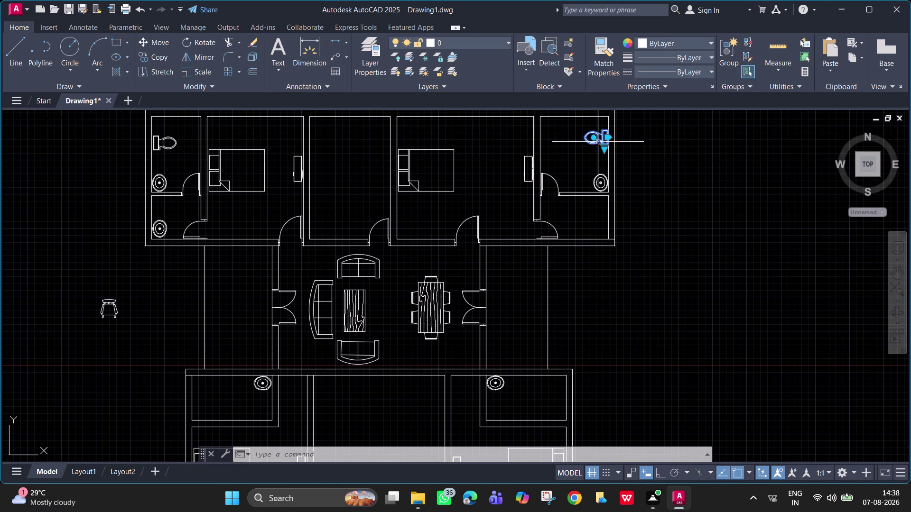
key(c)
key(o)
key(space)
drag(597, 142, 599, 189)
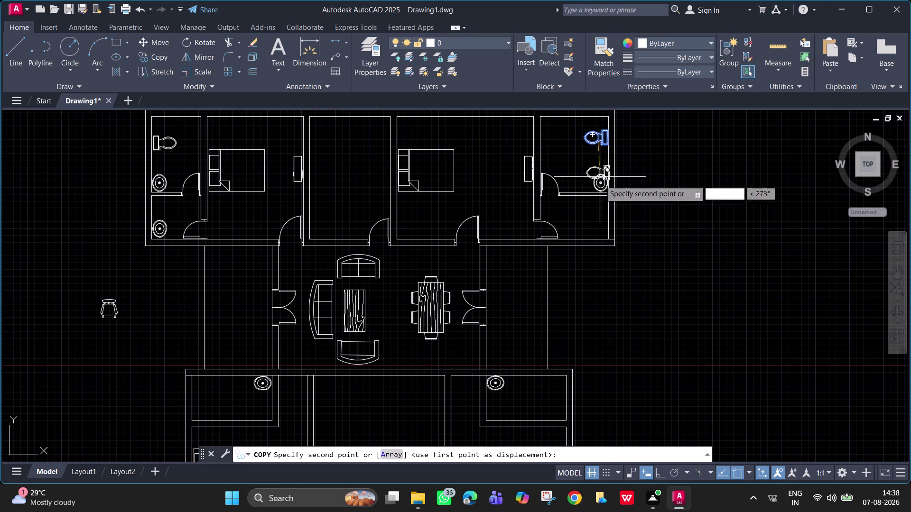
drag(598, 189, 541, 399)
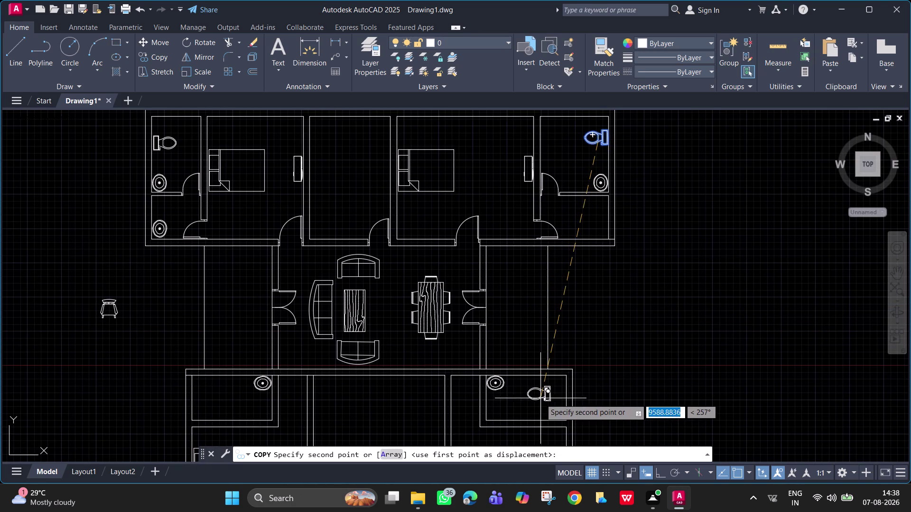
drag(540, 399, 525, 400)
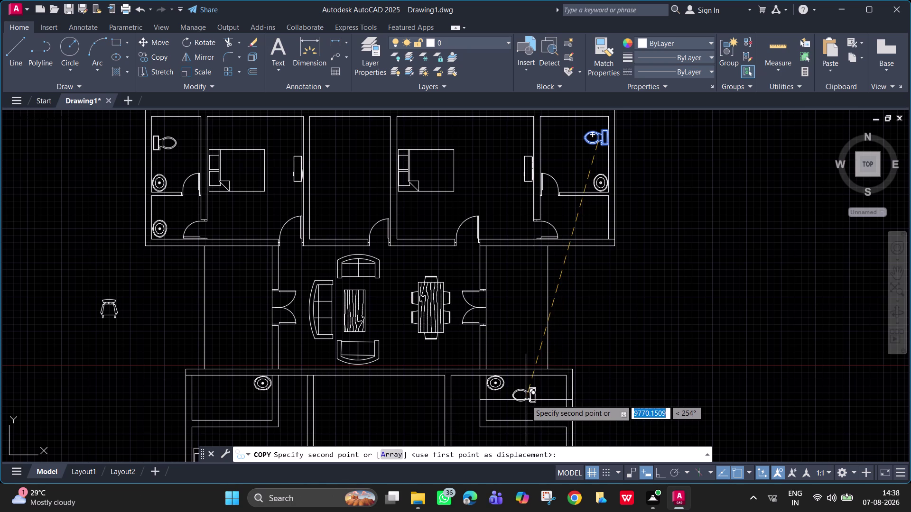
click(525, 400)
scroll(up, 3)
middle_drag(526, 400, 560, 328)
key(Escape)
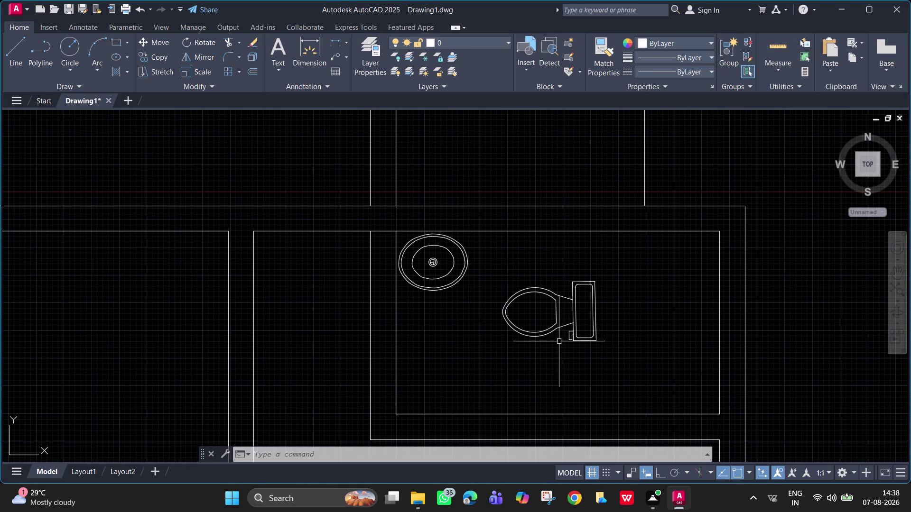
Rotate the toilet copy so its tank faces the top wall.
text(ro)
key(space)
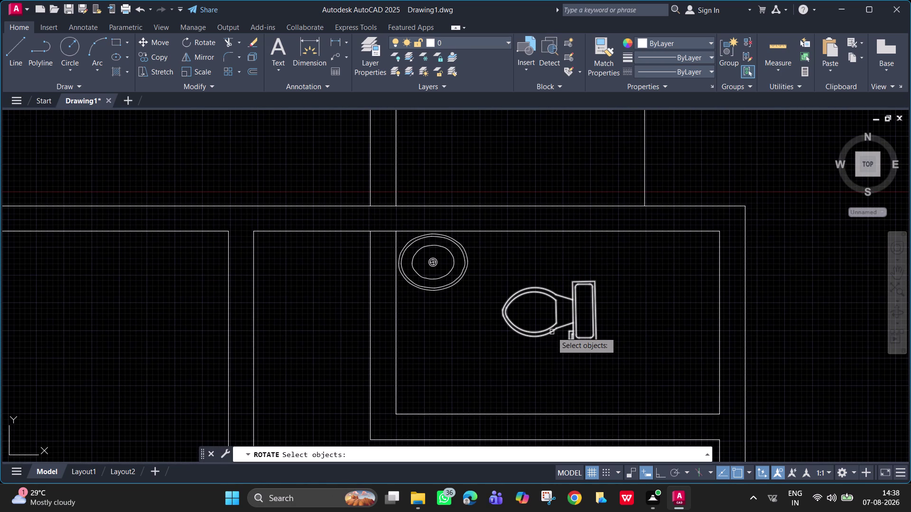
key(F8)
click(580, 336)
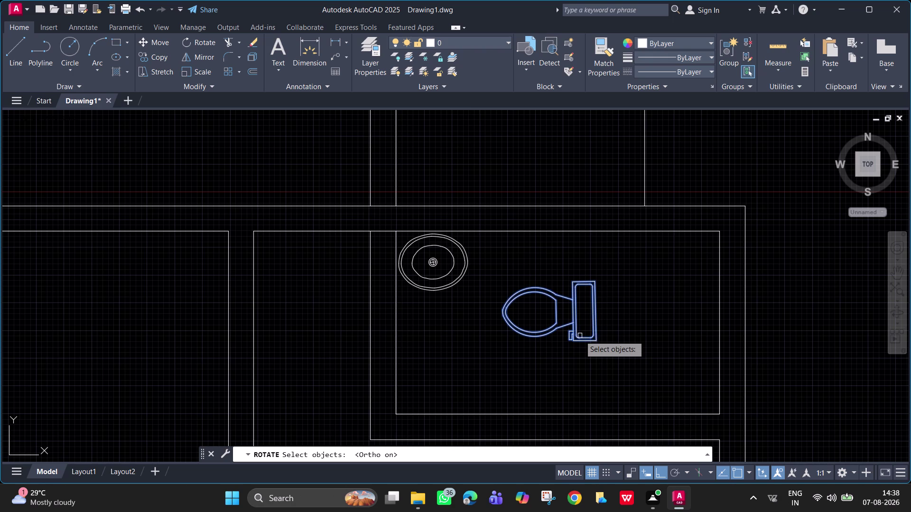
key(space)
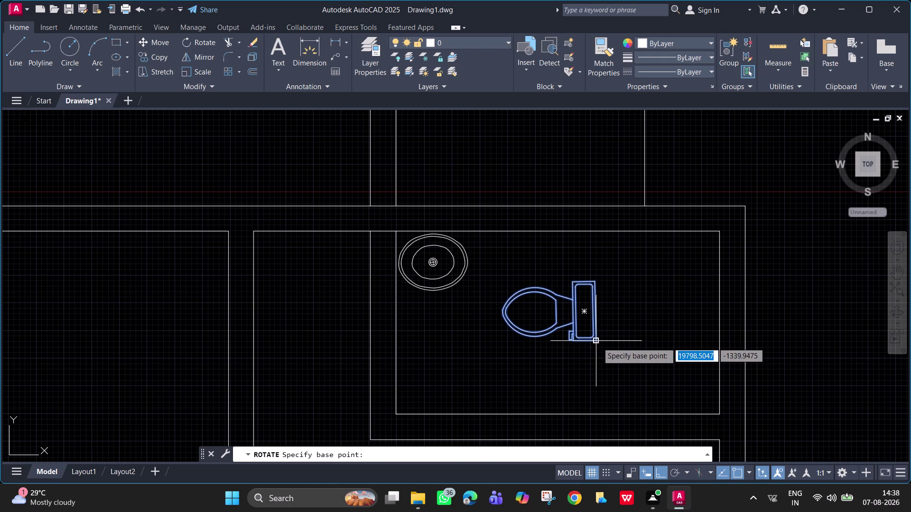
click(598, 343)
click(629, 274)
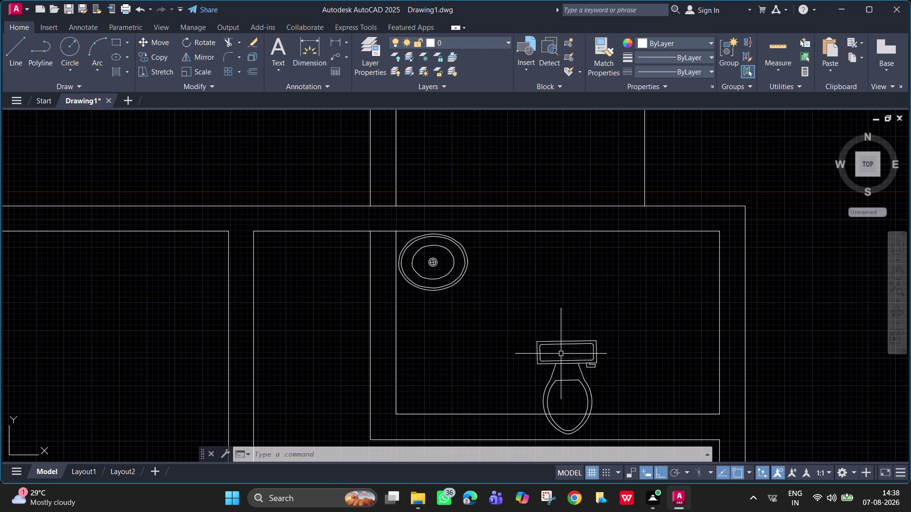
Move the rotated toilet against the top wall.
click(545, 361)
text(m)
key(space)
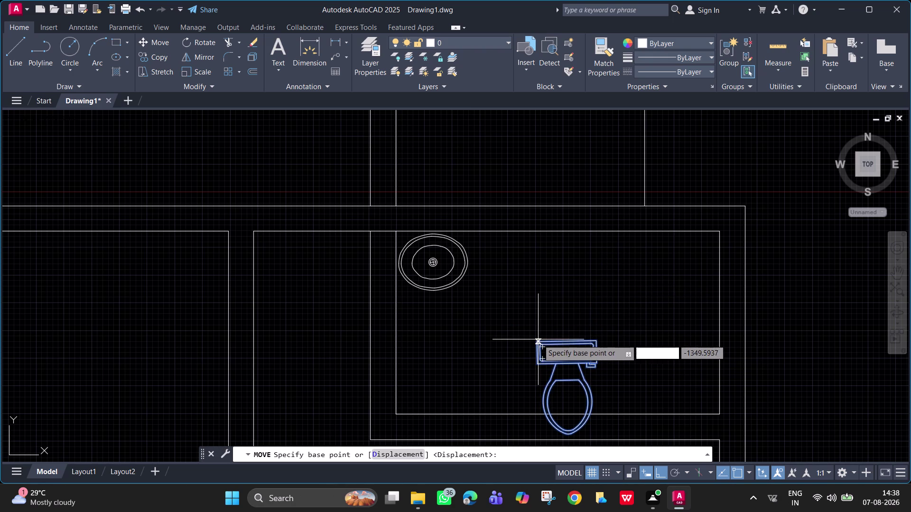
click(538, 339)
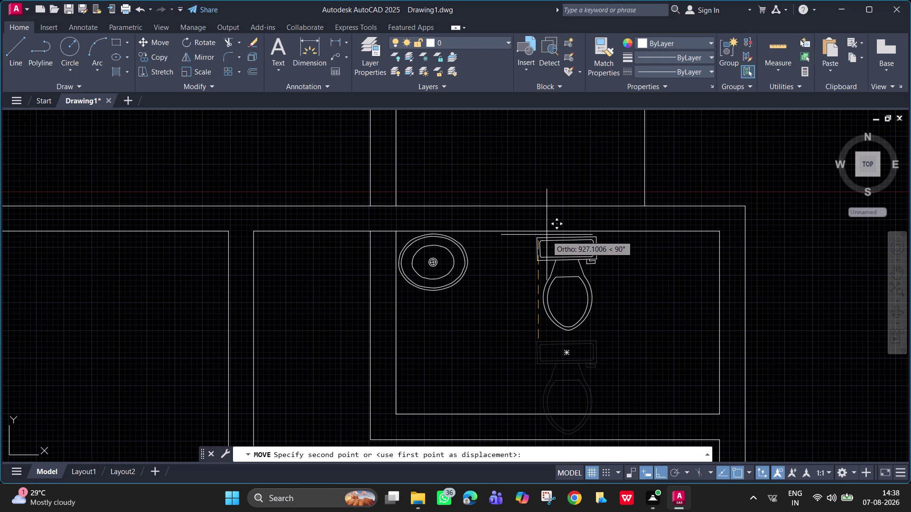
key(F8)
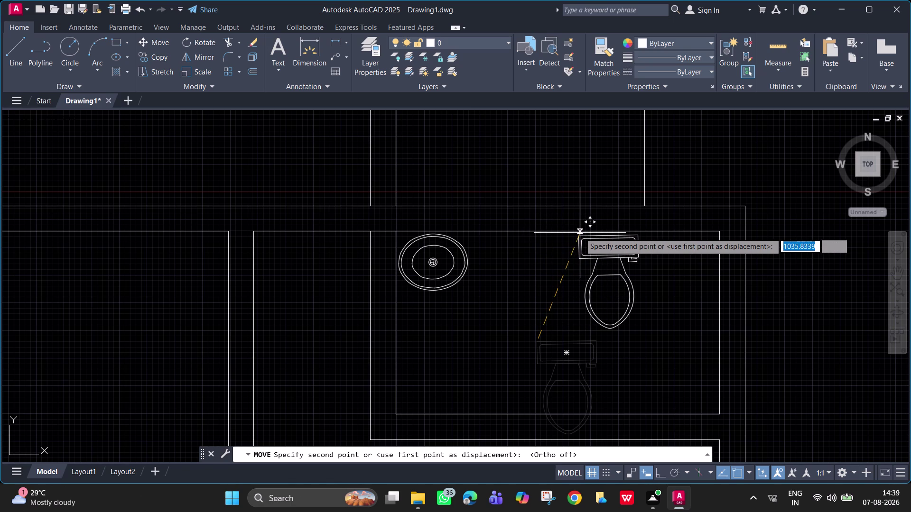
click(580, 233)
Copy the toilet into the lower-left bathroom, then view the whole floor plan.
click(604, 257)
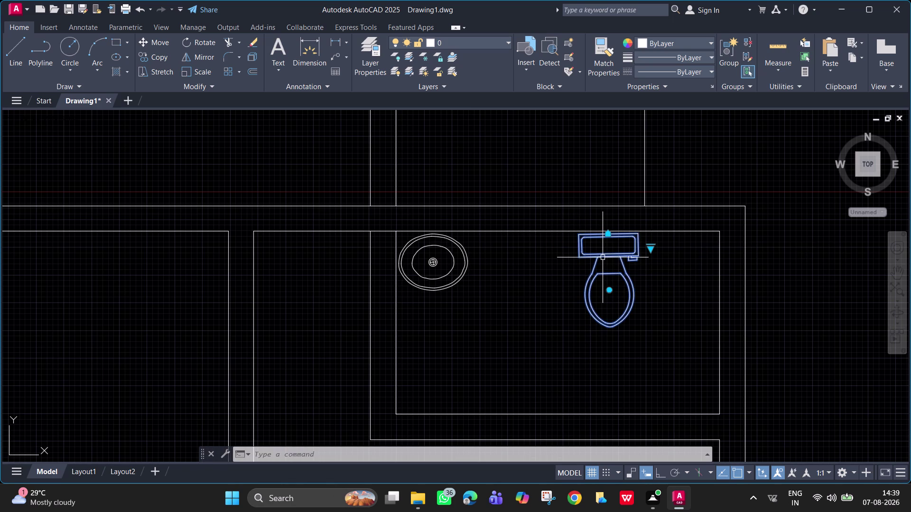
text(co)
key(space)
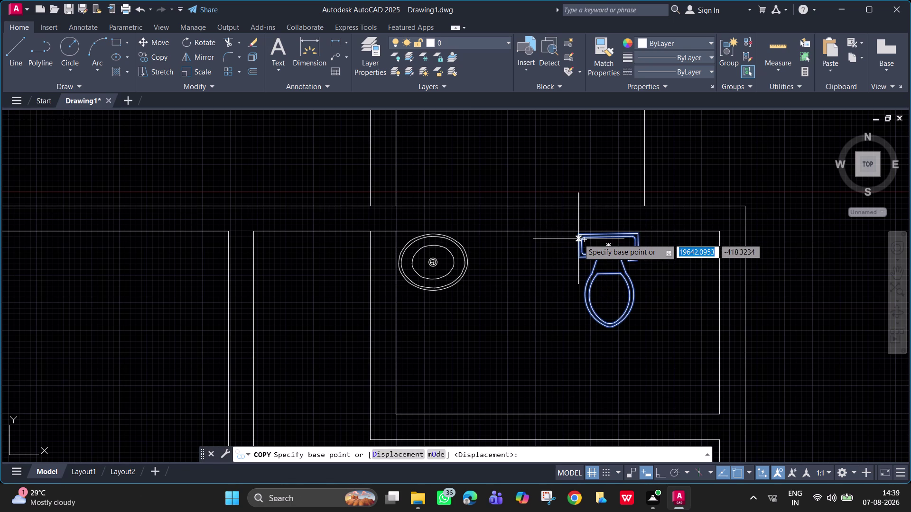
key(F8)
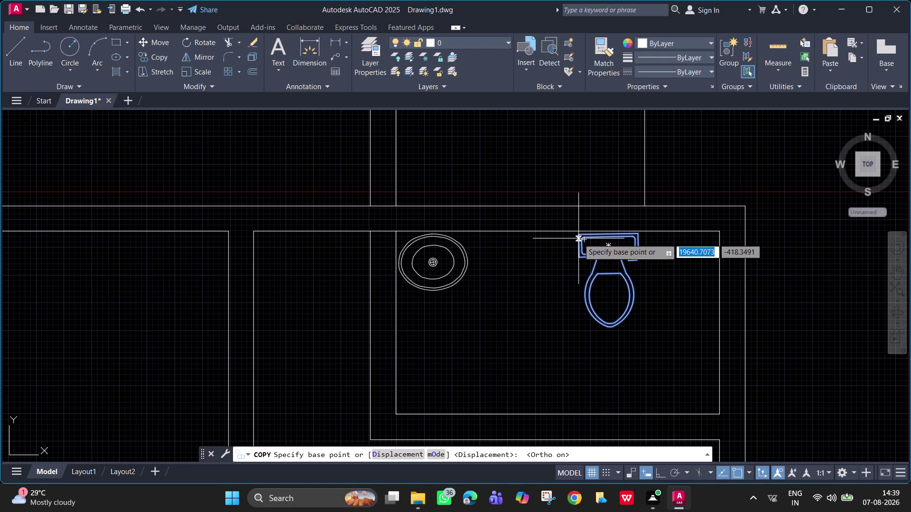
click(578, 239)
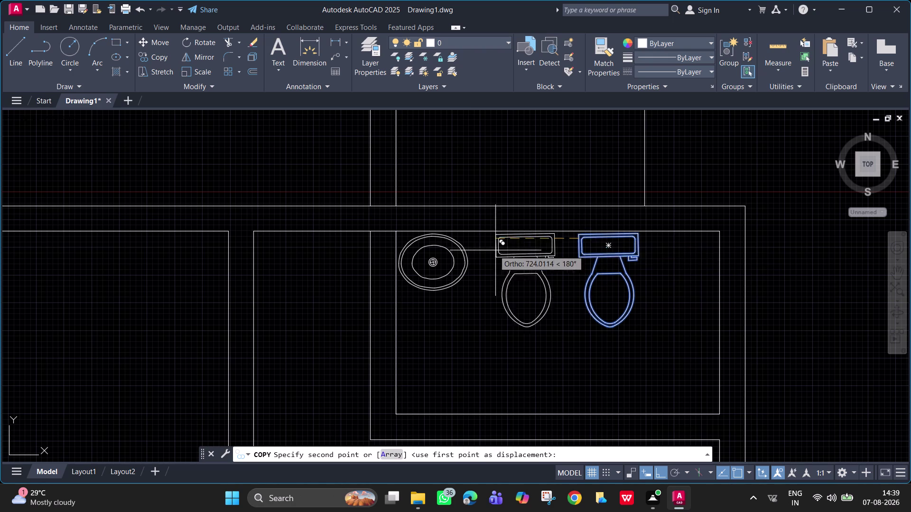
scroll(down, 3)
middle_drag(204, 278, 764, 296)
scroll(down, 3)
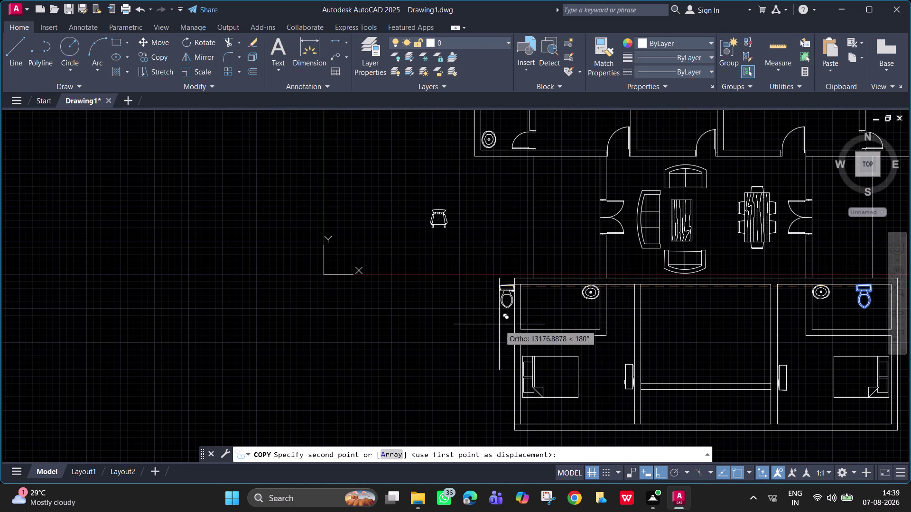
scroll(up, 3)
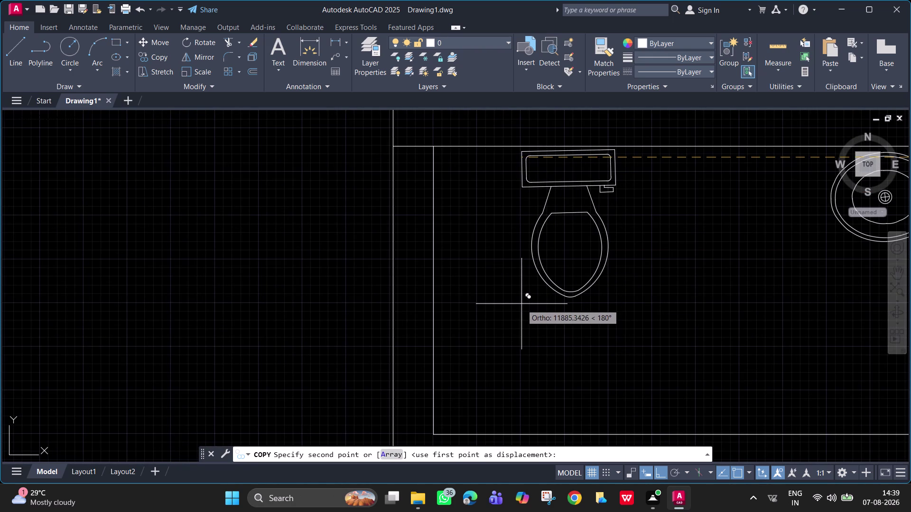
click(521, 304)
scroll(down, 3)
middle_drag(724, 338, 350, 357)
scroll(down, 3)
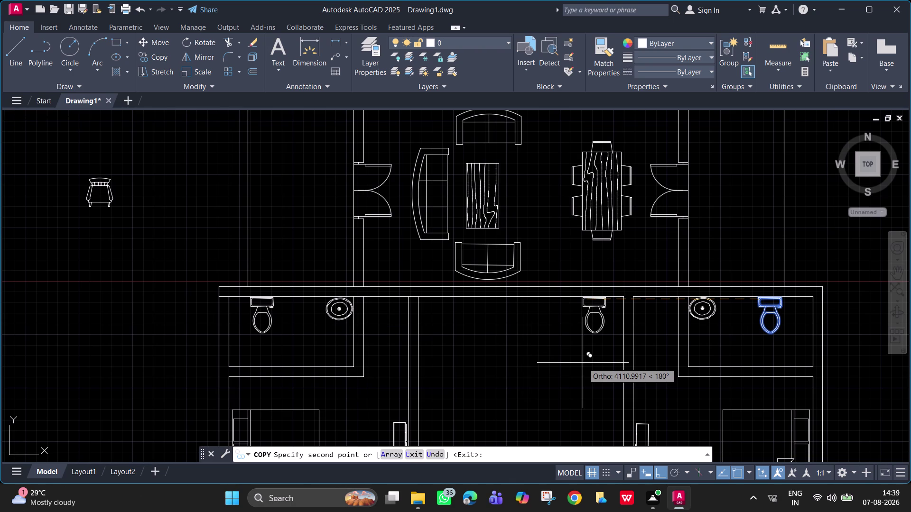
key(Escape)
scroll(up, 3)
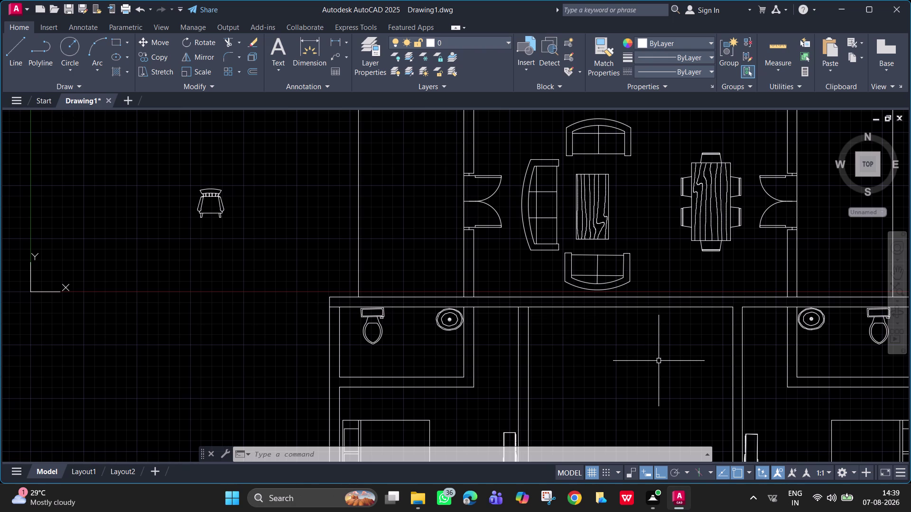
scroll(down, 3)
middle_drag(645, 354, 474, 342)
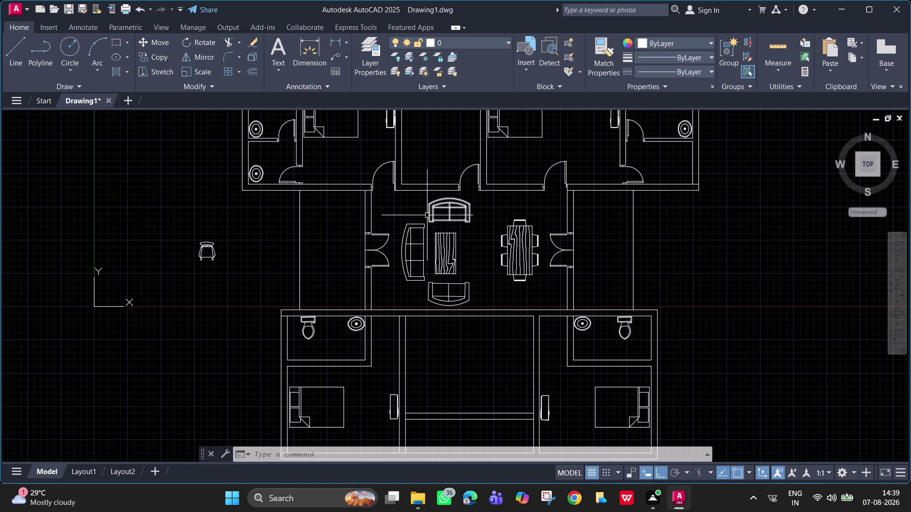
click(280, 127)
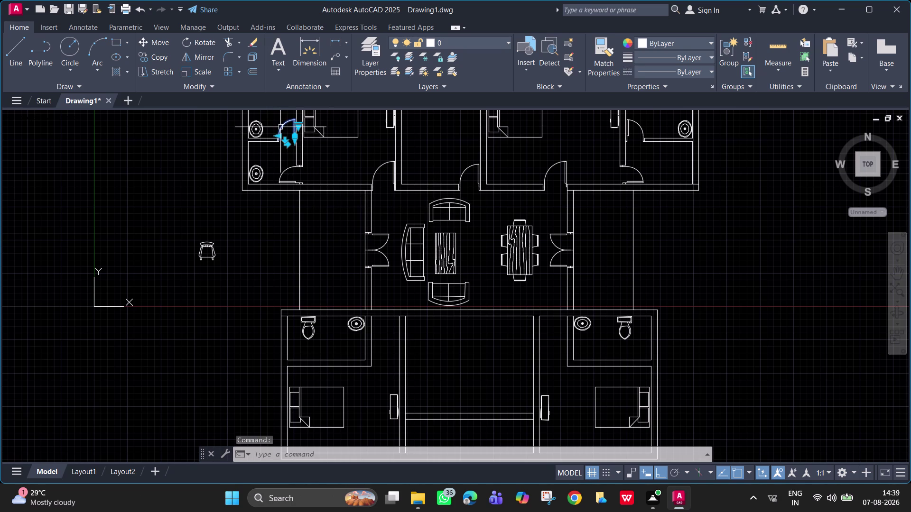
Draw a short jamb line at the lower-left bathroom's wall corner.
key(Escape)
scroll(up, 3)
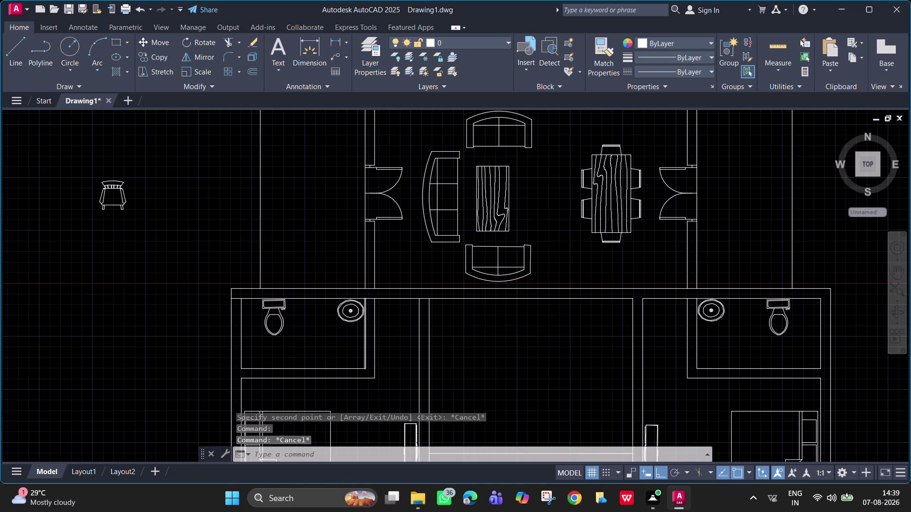
text(l)
key(space)
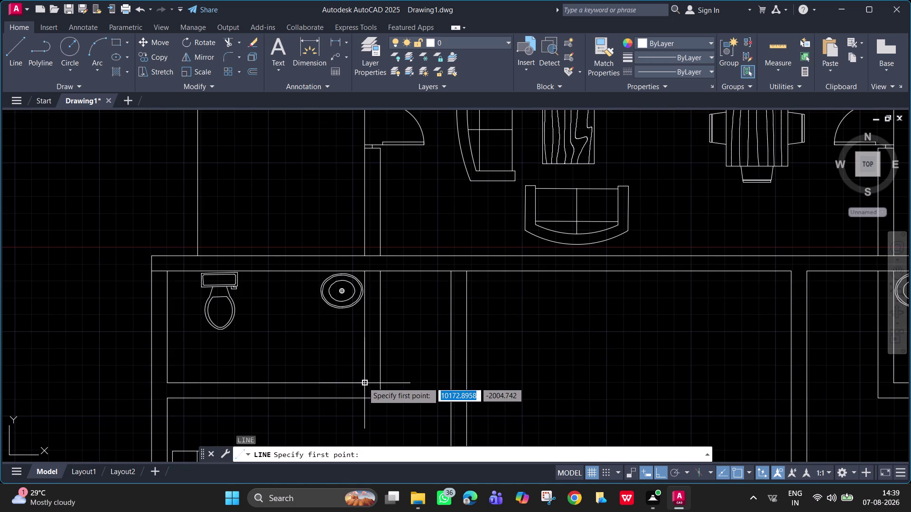
click(363, 382)
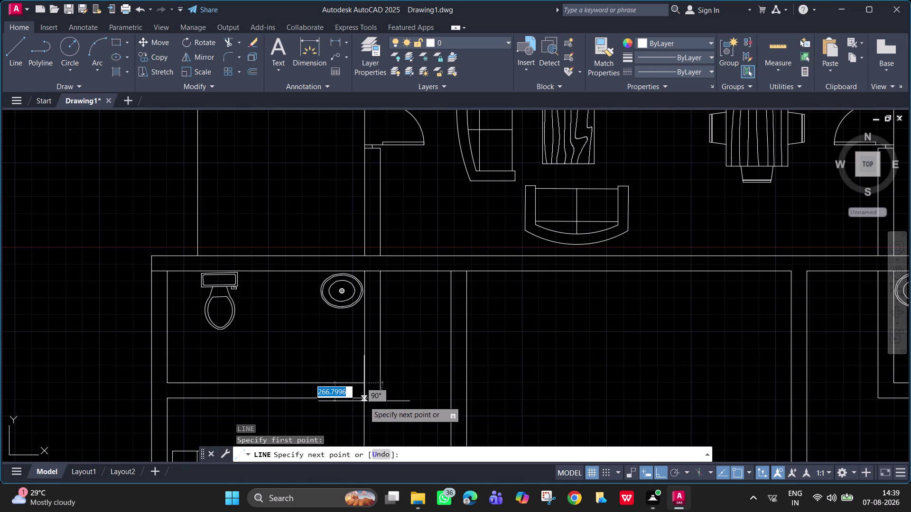
click(367, 397)
key(space)
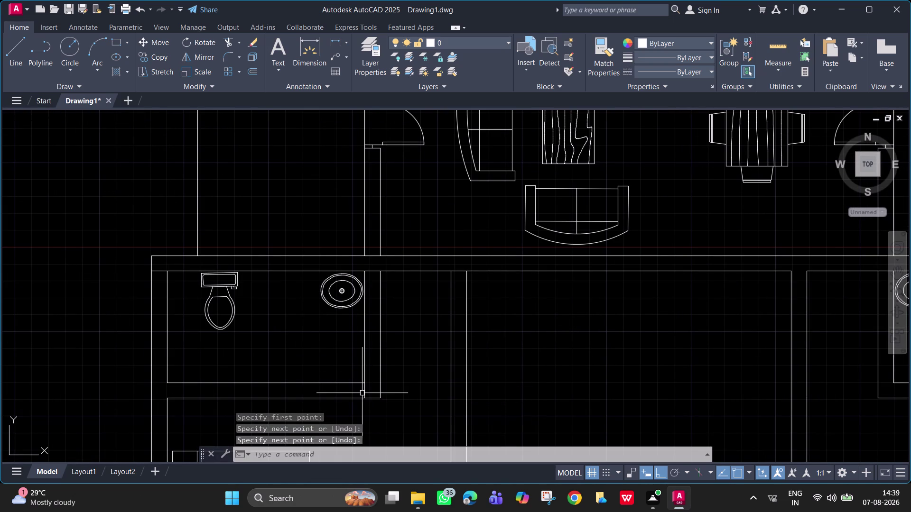
Draw a 50-unit jamb segment from the wall bottom to the wall edge.
text(l)
key(space)
scroll(up, 3)
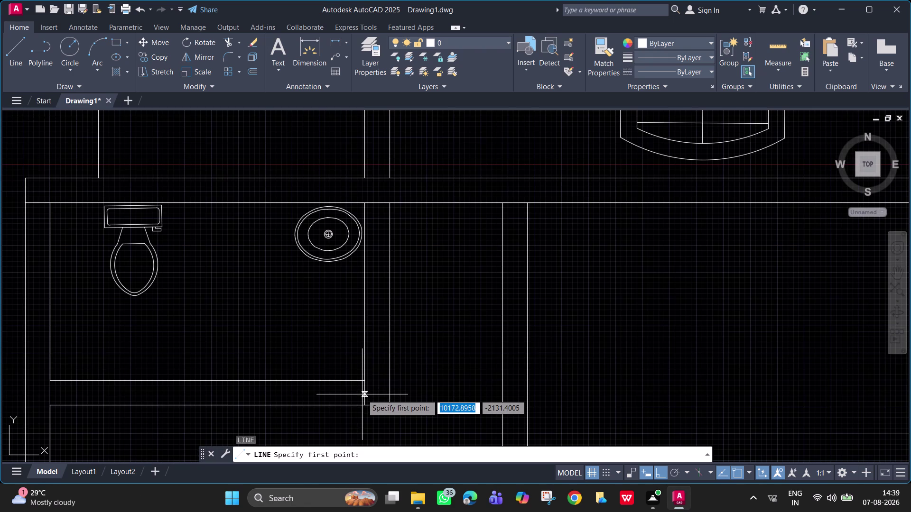
click(364, 395)
text(50)
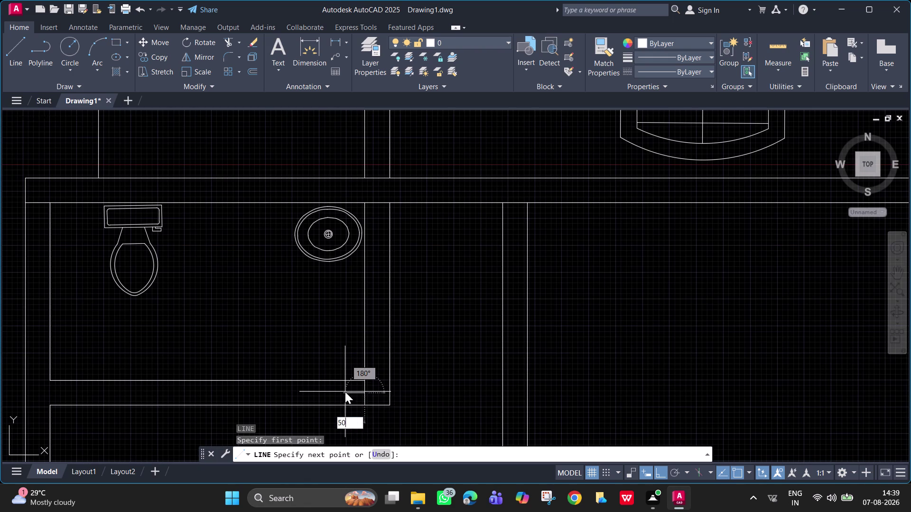
key(Return)
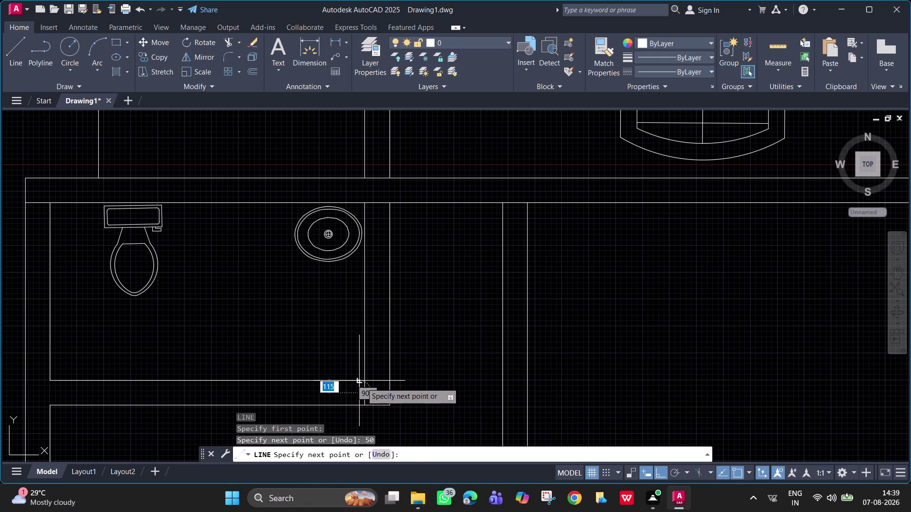
click(361, 383)
key(space)
Run a jamb line down to the outer wall and select the upper-left bathroom door.
key(space)
click(359, 392)
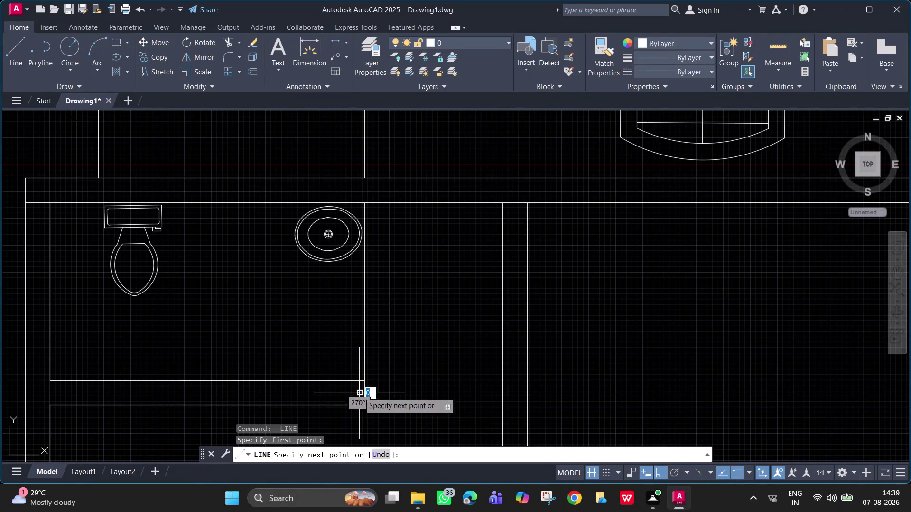
click(359, 405)
key(space)
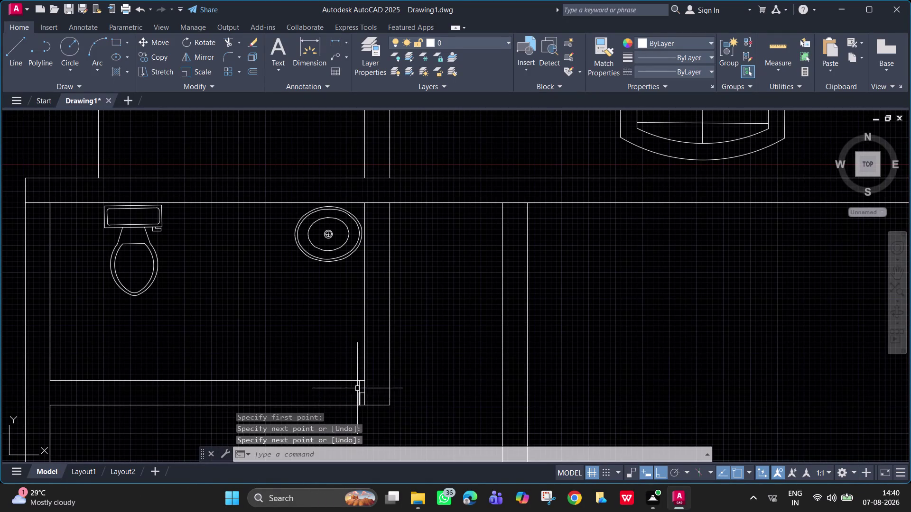
scroll(down, 3)
middle_drag(329, 197, 305, 333)
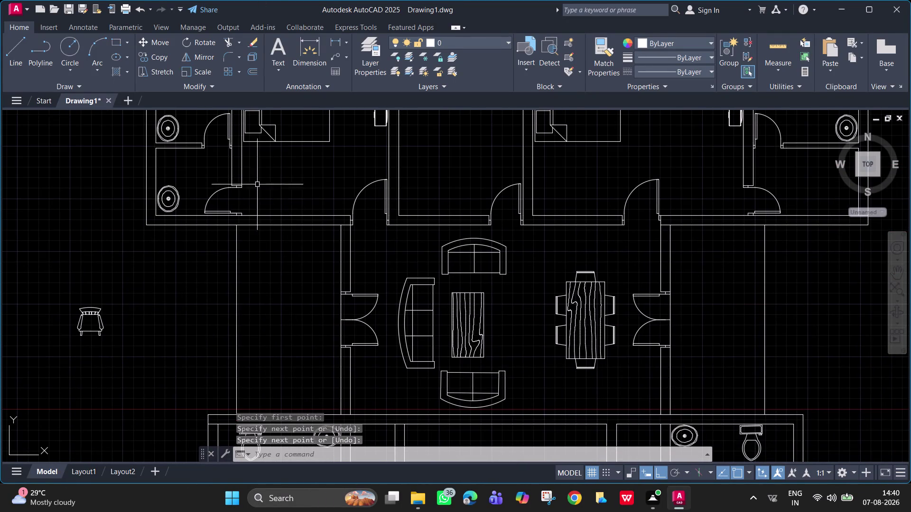
click(226, 129)
Copy the upper-left bathroom door into the new opening in the lower-left bathroom wall.
text(c)
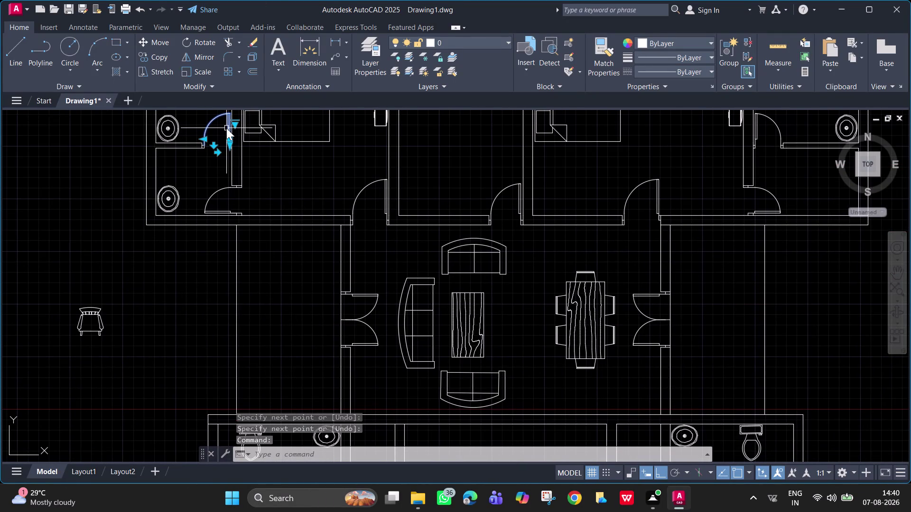
text(o)
key(space)
scroll(up, 3)
click(204, 180)
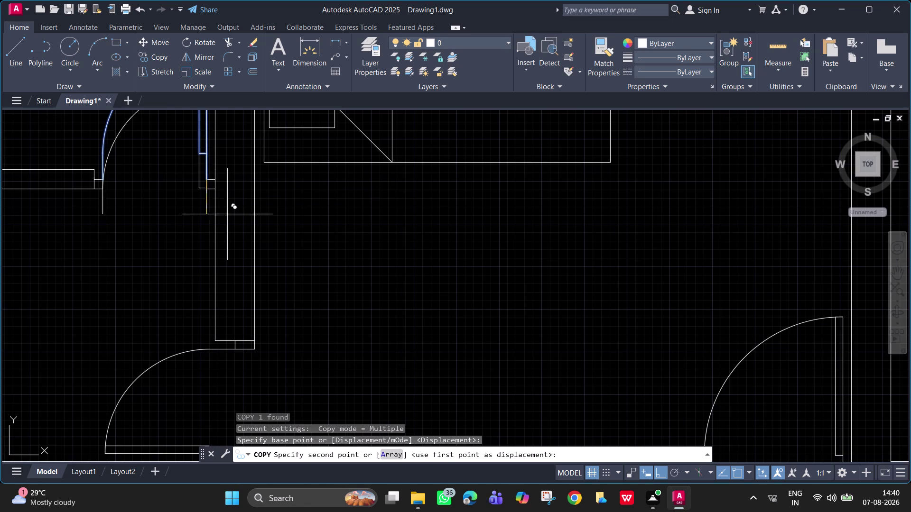
scroll(down, 3)
middle_drag(316, 343, 330, 184)
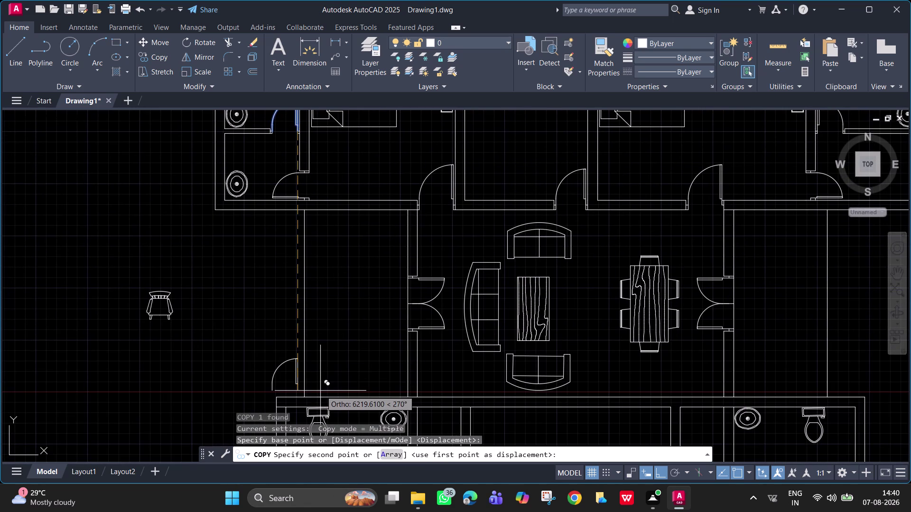
key(F8)
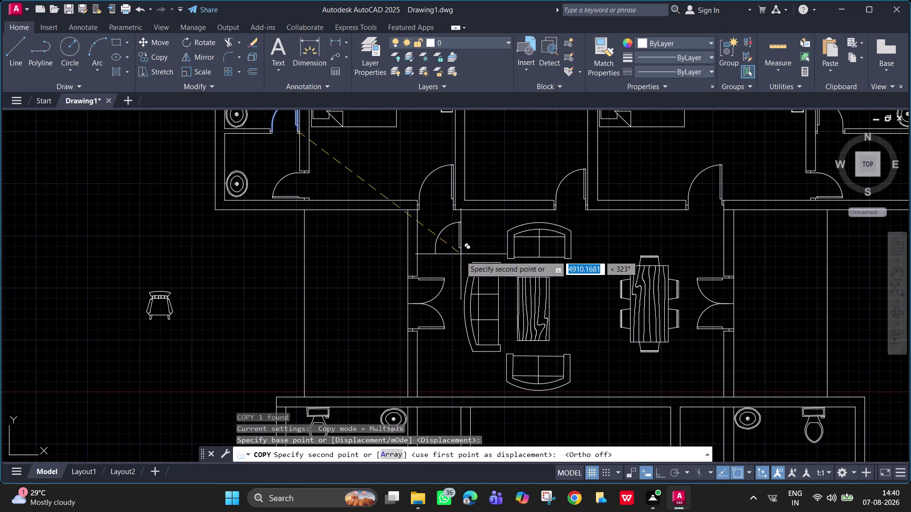
middle_drag(392, 371, 386, 168)
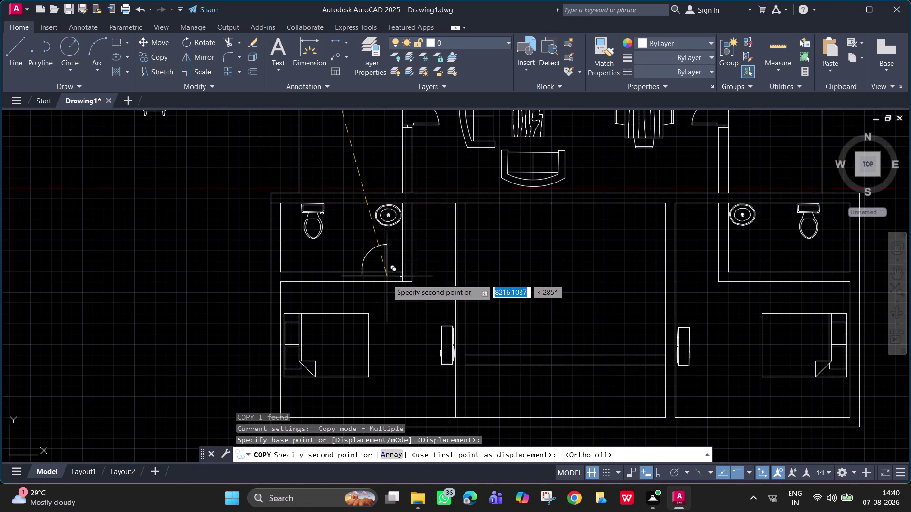
scroll(up, 3)
click(495, 237)
scroll(down, 3)
key(Escape)
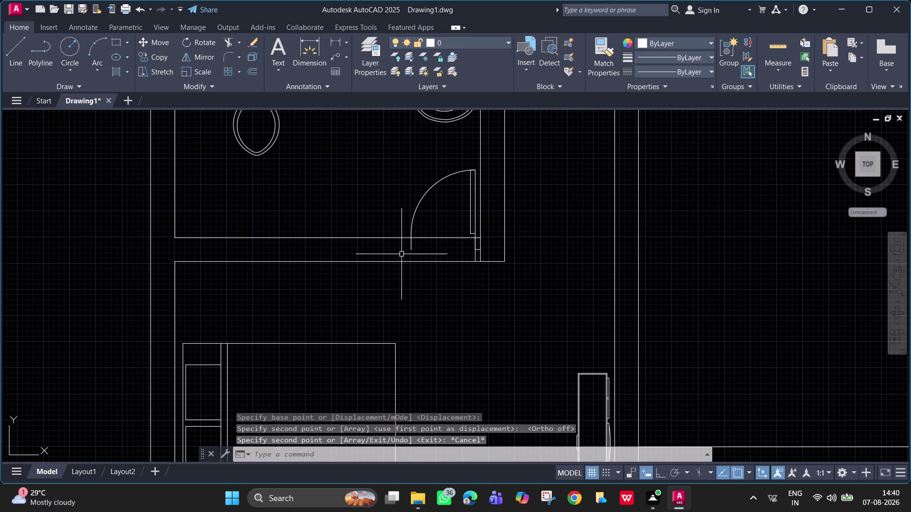
Draw a 50-unit jamb line beside the door hinge plus a short jamb line.
text(l)
key(space)
click(411, 249)
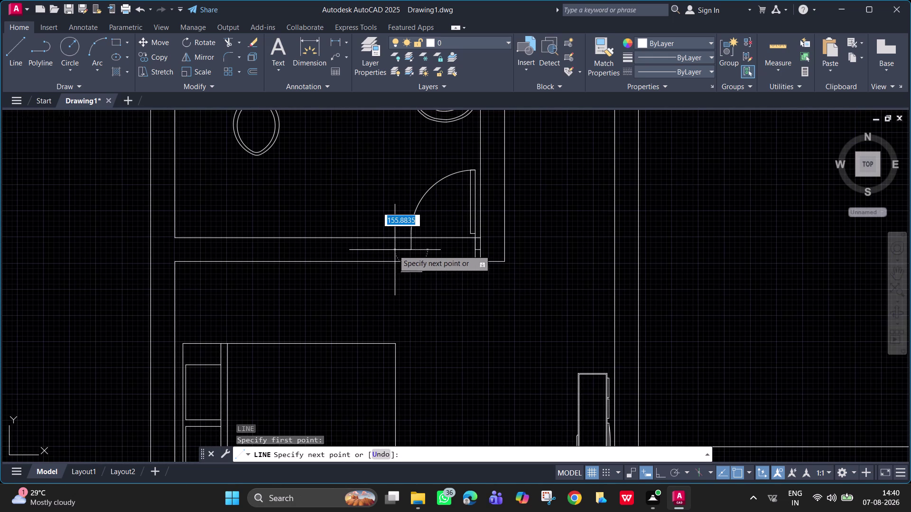
text(50)
key(Return)
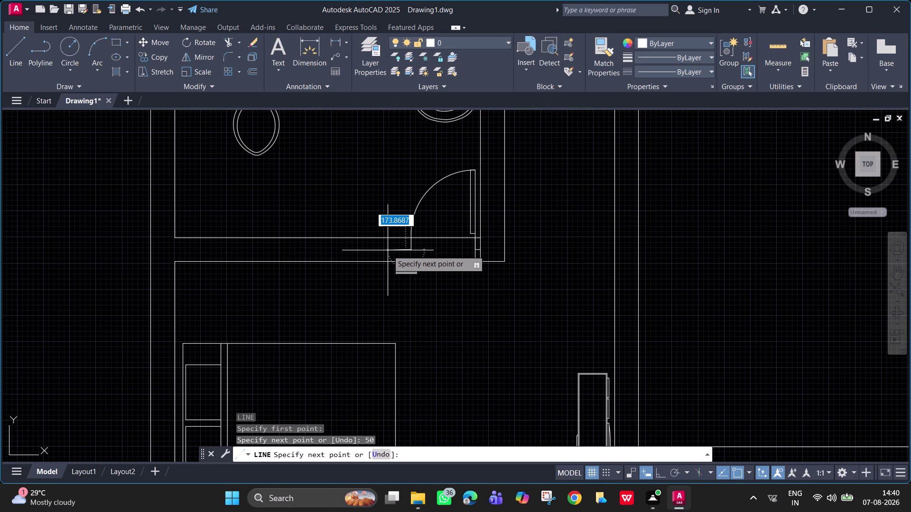
click(406, 264)
key(space)
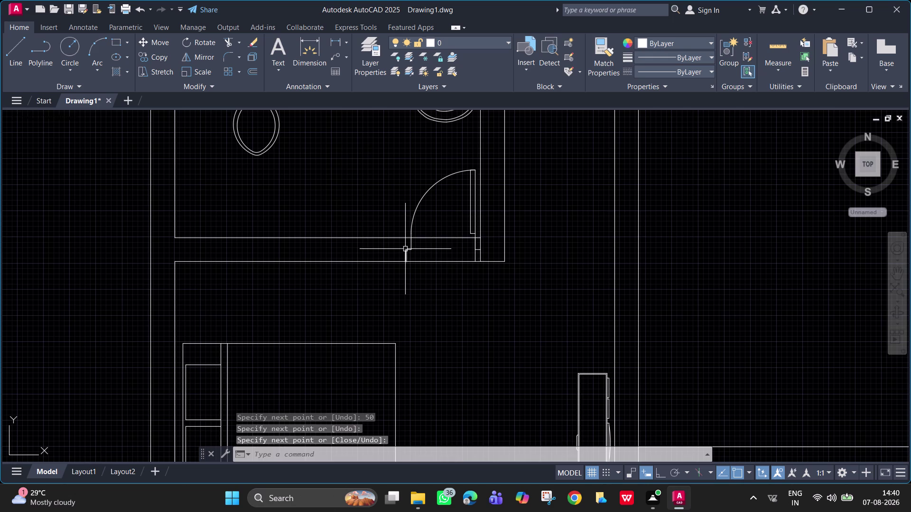
key(space)
click(405, 249)
click(405, 237)
key(space)
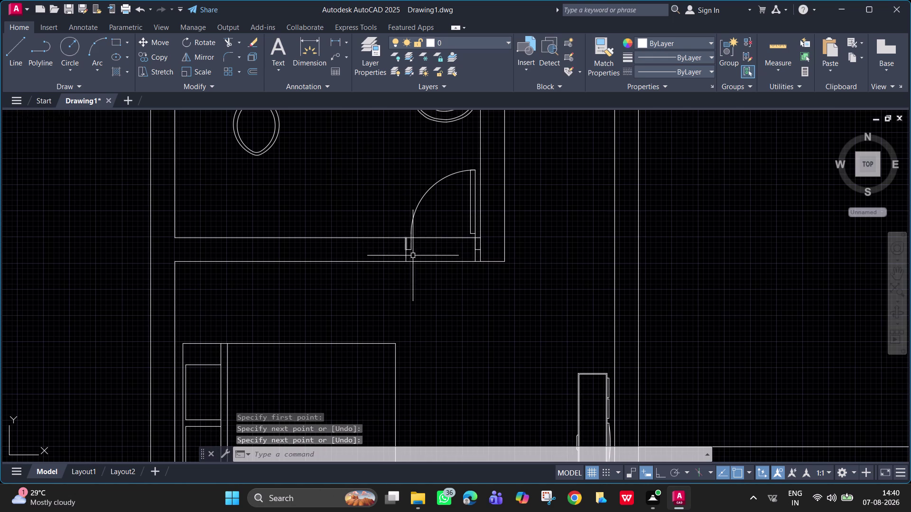
Trim the wall lines crossing the door opening with a fence and picks.
text(tr)
key(space)
click(432, 235)
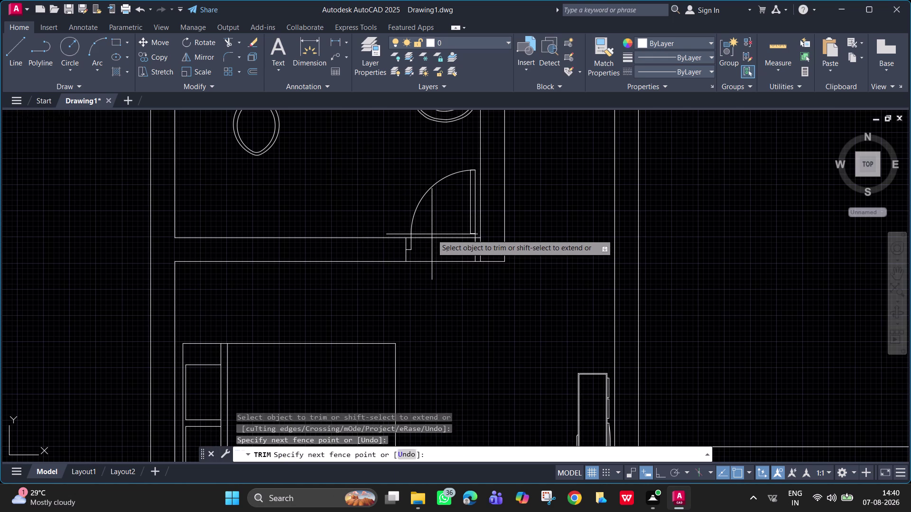
click(432, 246)
scroll(up, 3)
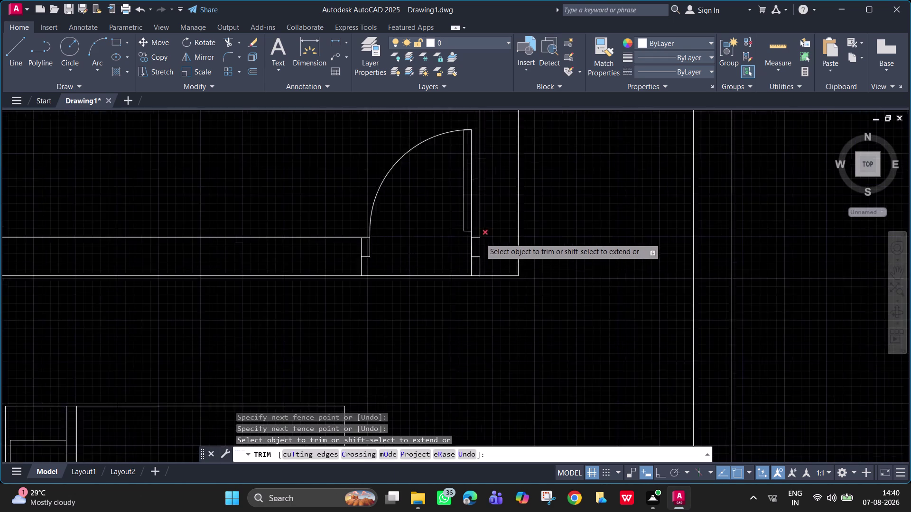
scroll(up, 3)
click(471, 238)
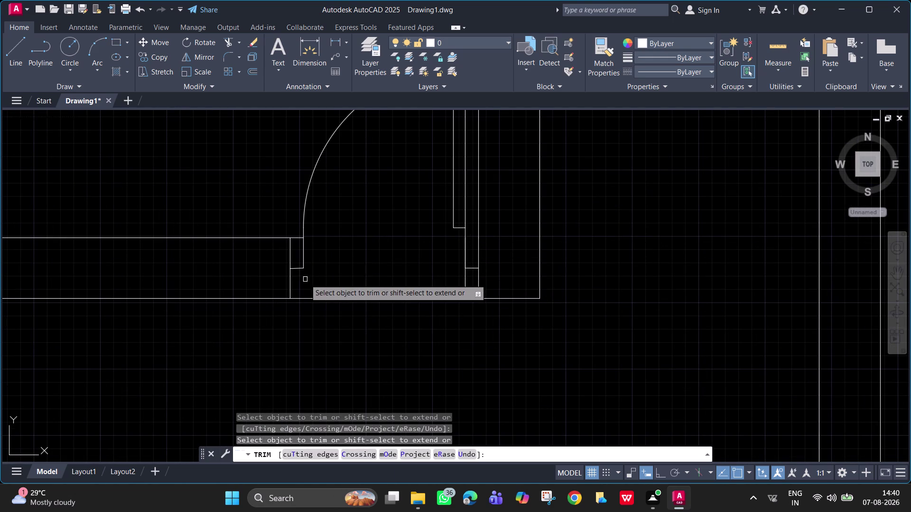
click(298, 237)
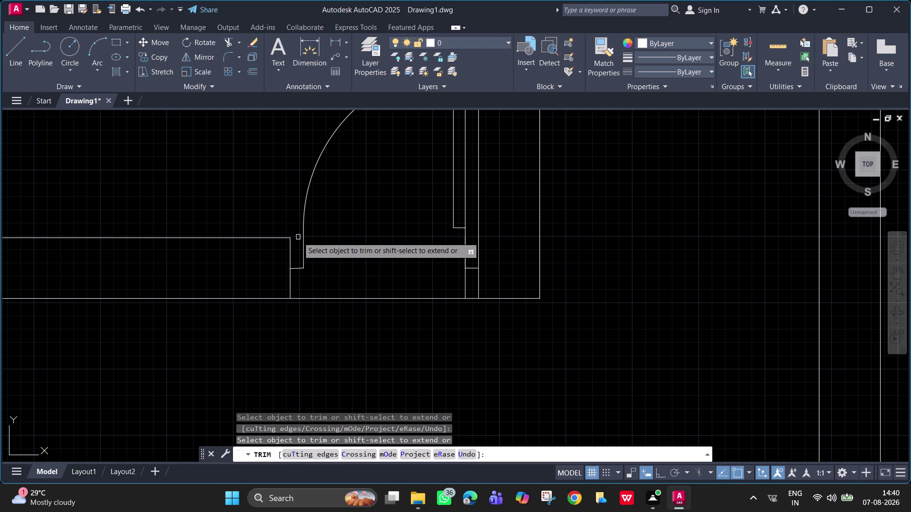
key(space)
Draw a short cap line at the other door jamb.
text(l)
key(space)
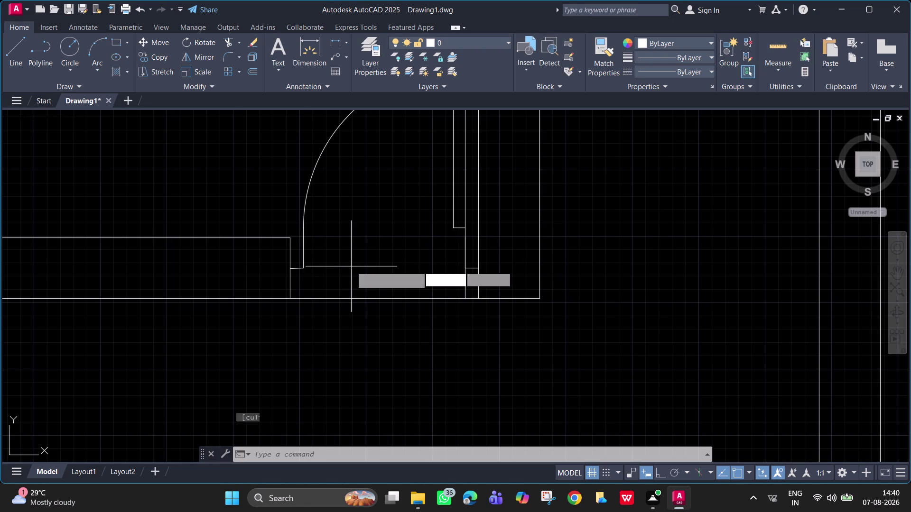
click(303, 268)
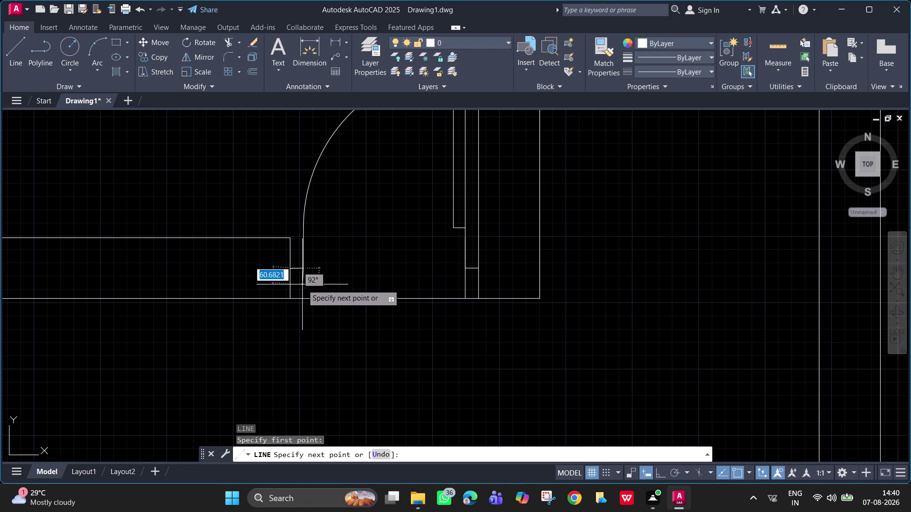
click(301, 299)
key(space)
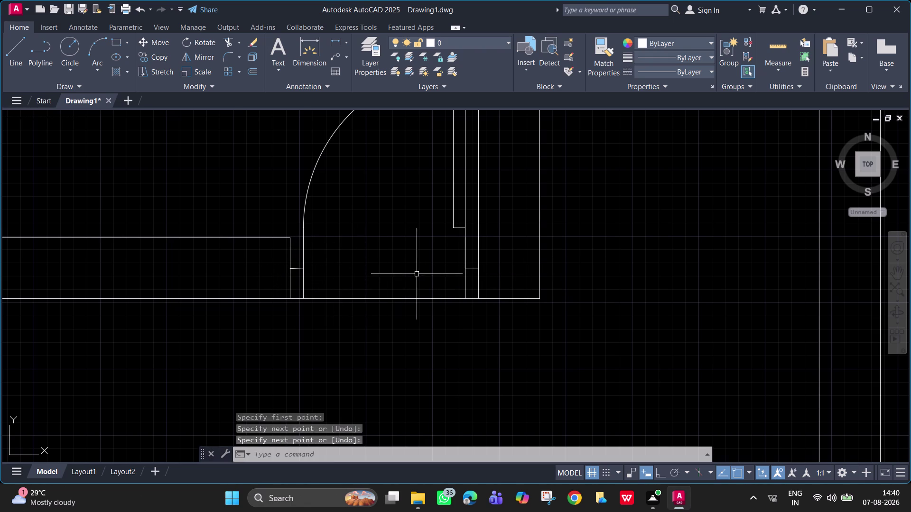
key(space)
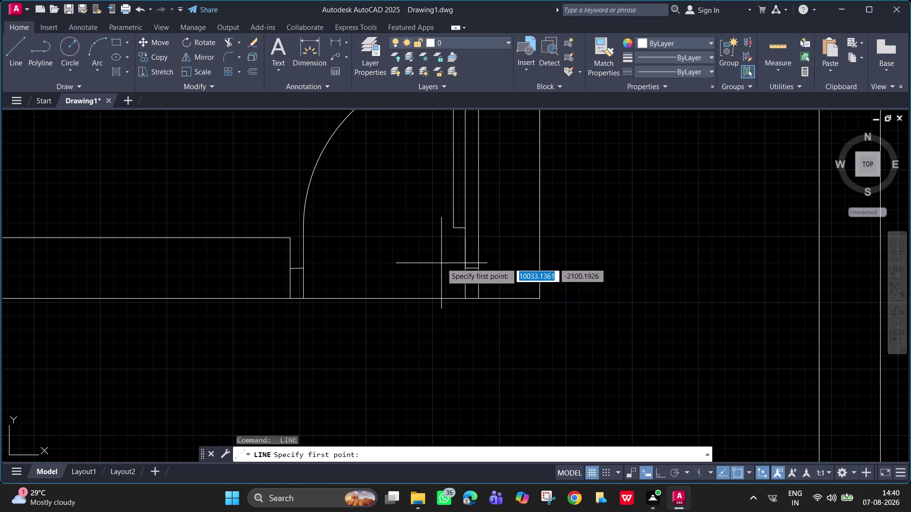
key(Escape)
Trim away the remaining wall piece at the opening.
text(tr)
key(space)
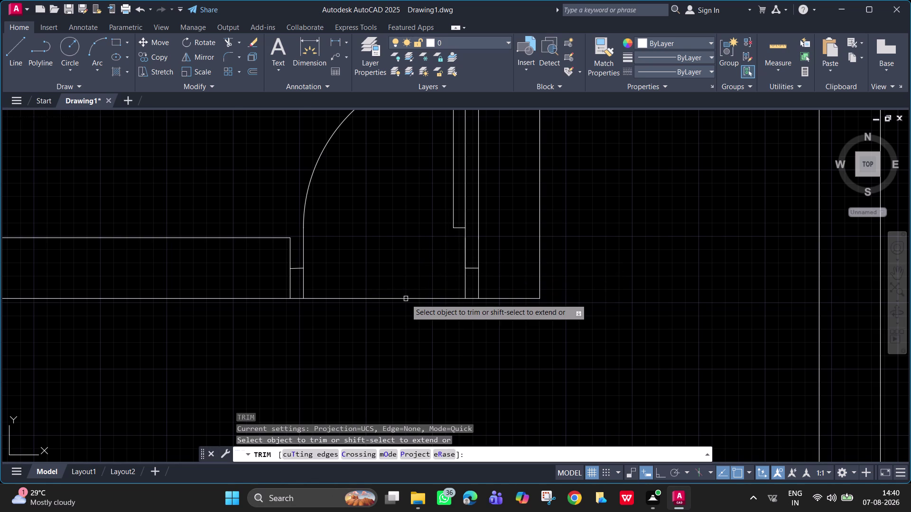
click(405, 299)
scroll(down, 3)
middle_drag(396, 316, 387, 406)
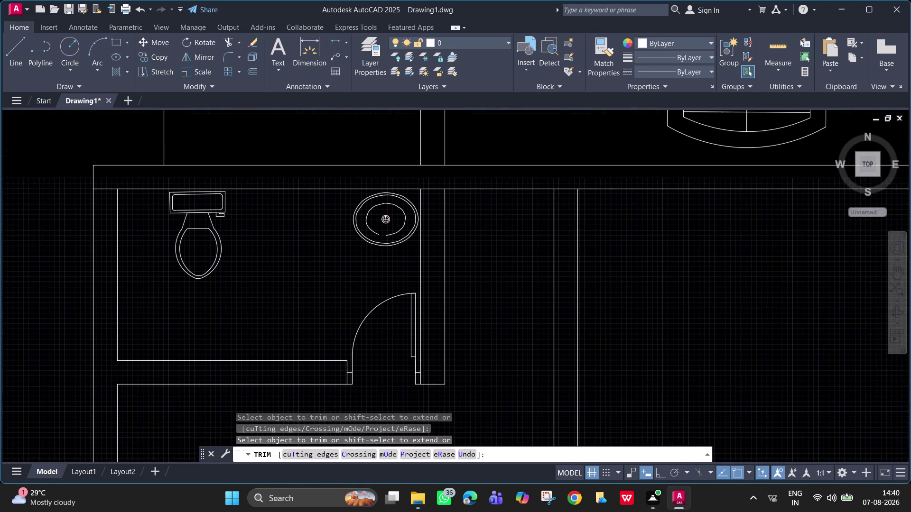
Finish trimming, move to the right-hand bathroom, and discard a misplaced line.
middle_drag(388, 407, 362, 380)
scroll(down, 3)
middle_drag(542, 350, 424, 361)
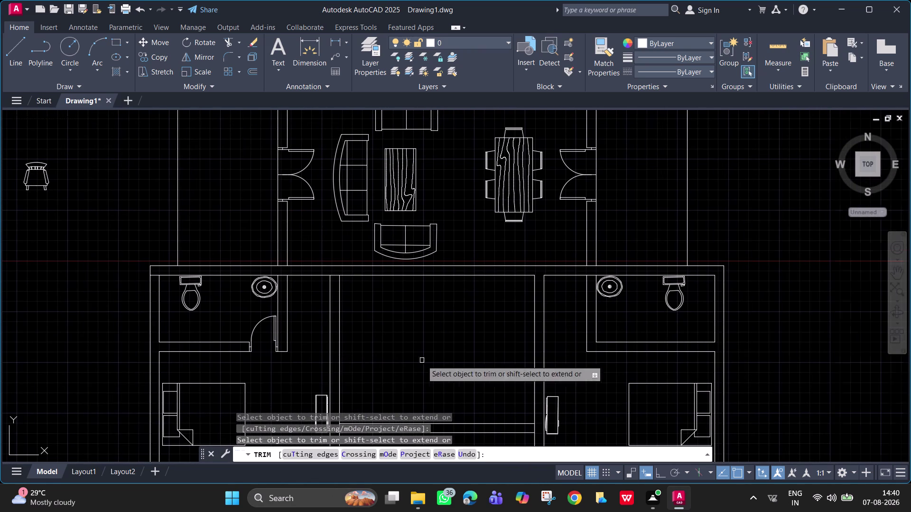
scroll(up, 3)
middle_drag(585, 337, 500, 326)
key(space)
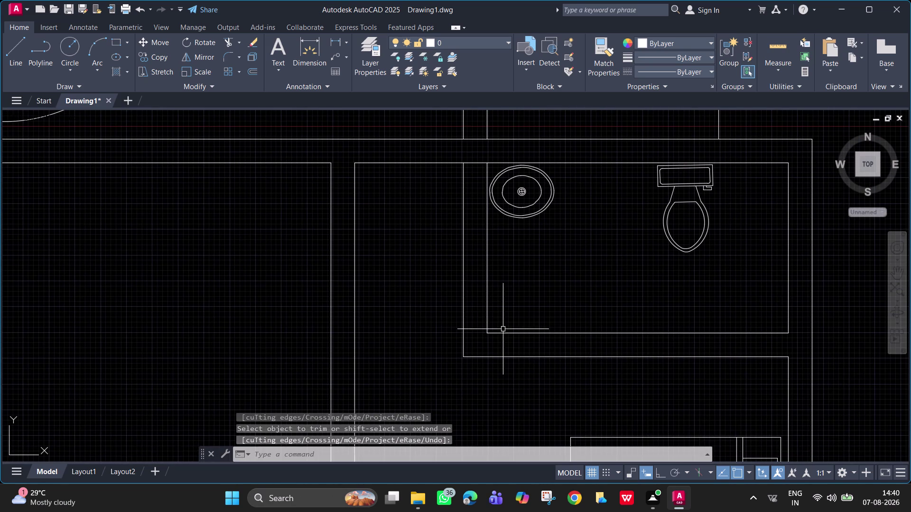
text(l)
key(space)
click(487, 333)
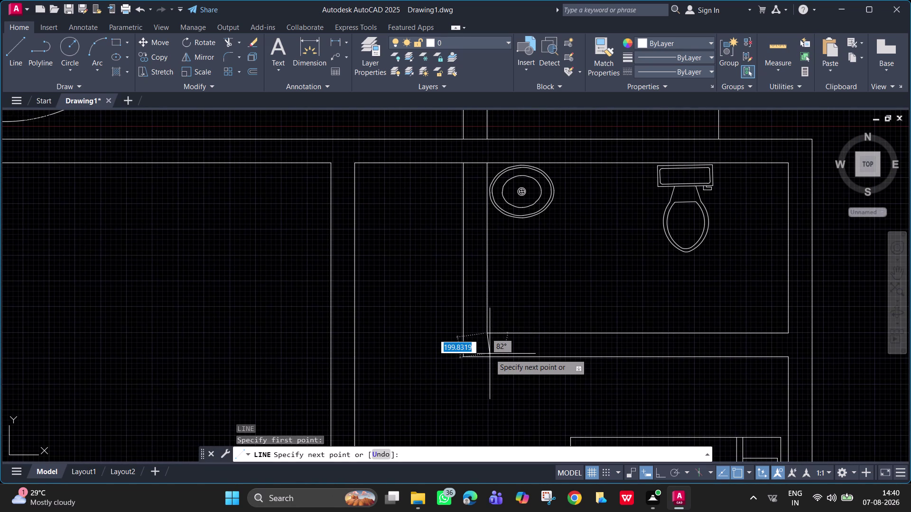
click(487, 356)
key(space)
key(space)
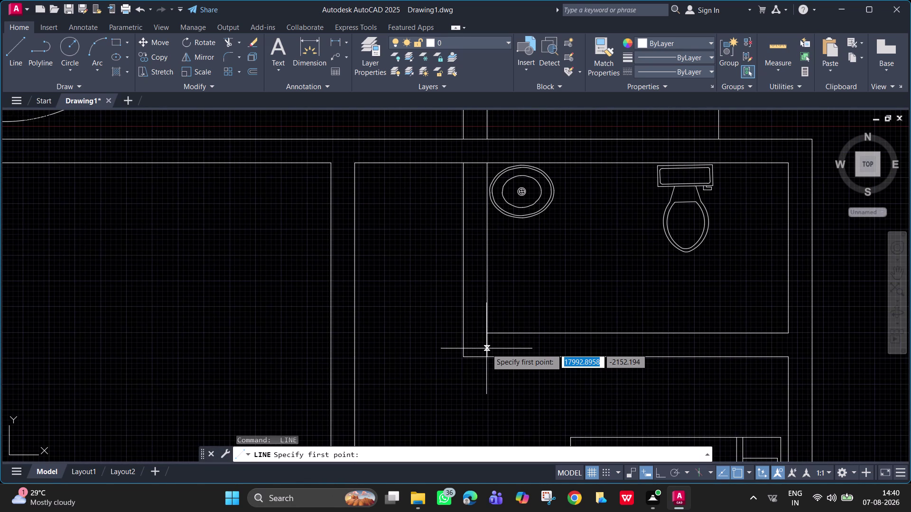
Draw a 50-unit ortho line from the wall end with F8 on.
click(486, 346)
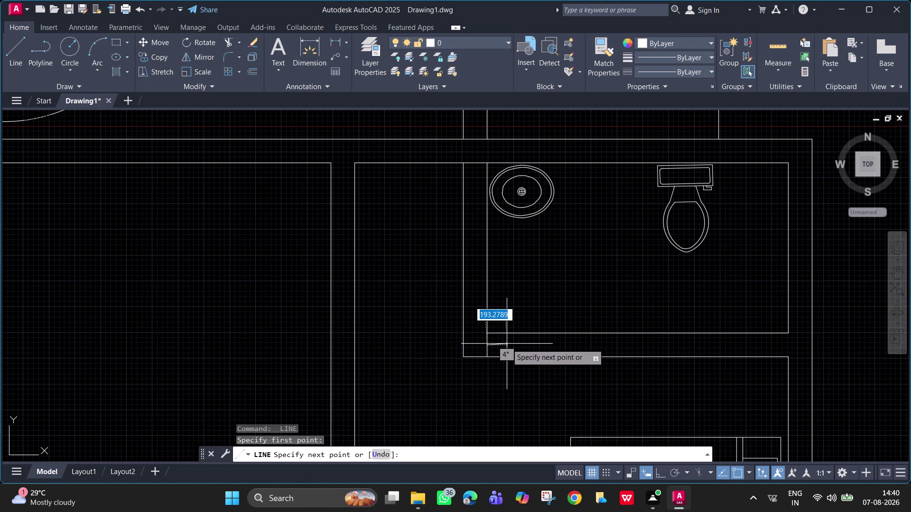
key(F8)
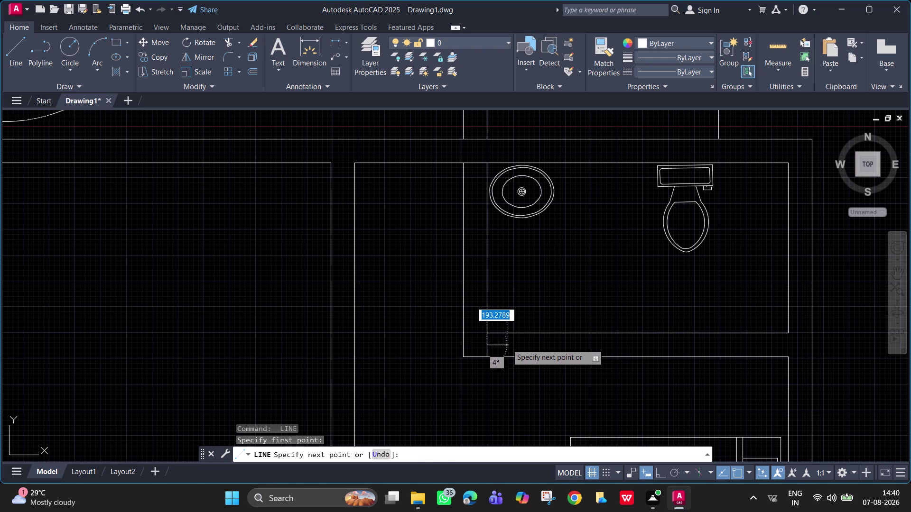
text(50)
key(Return)
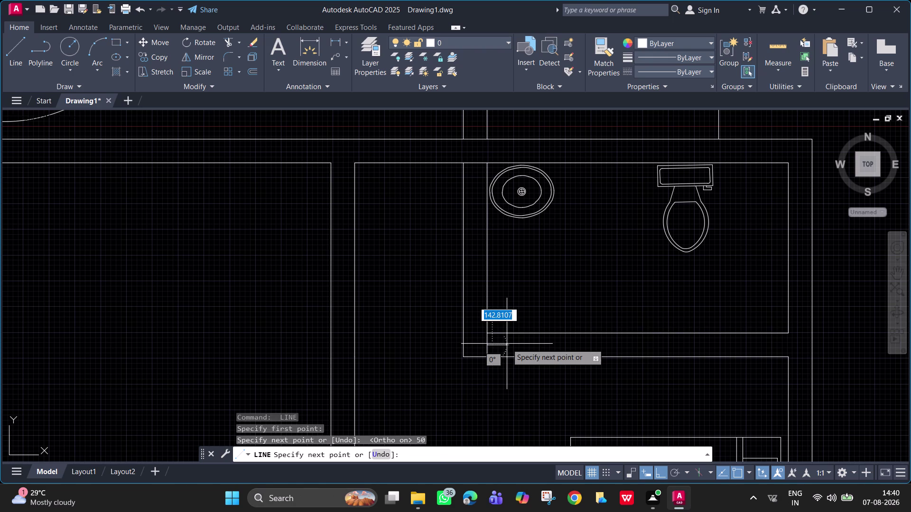
key(Escape)
scroll(up, 3)
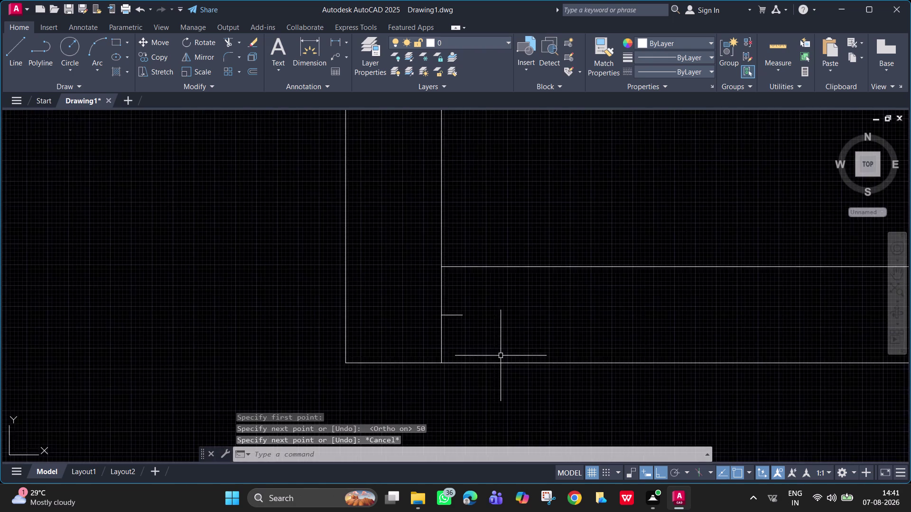
scroll(down, 3)
scroll(down, 3)
middle_drag(230, 309, 658, 300)
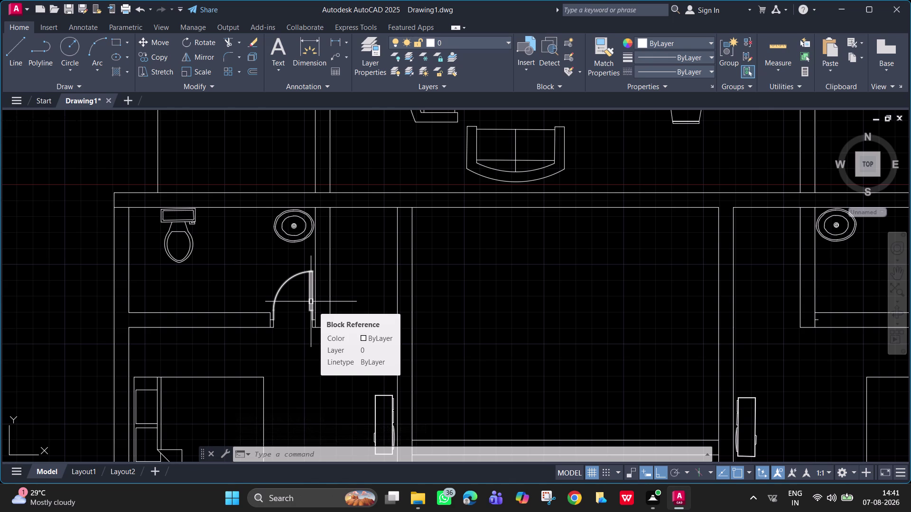
Mirror the left bathroom door across a vertical axis, keeping the original (N).
click(311, 302)
text(mi)
key(space)
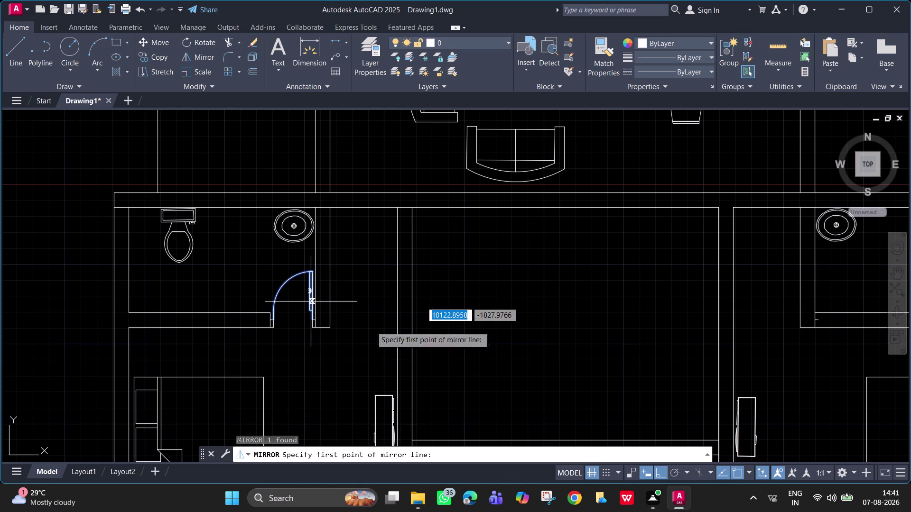
click(565, 442)
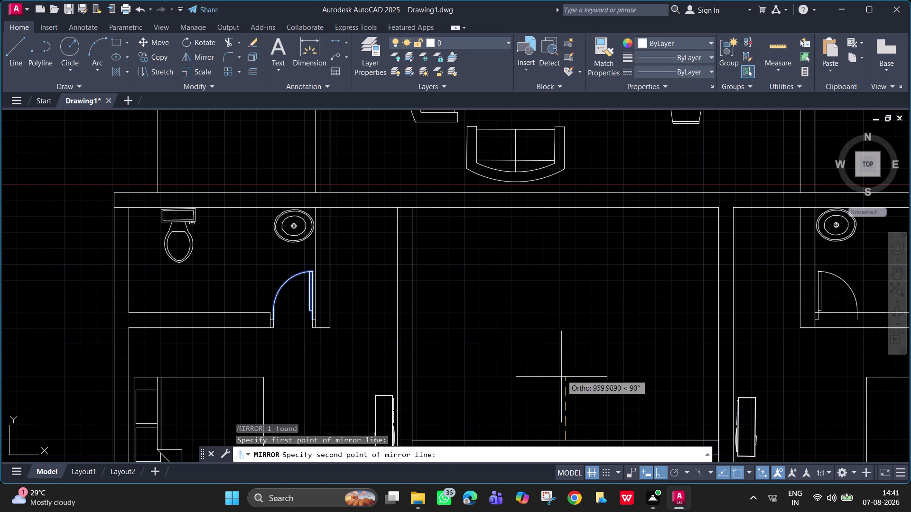
click(564, 209)
drag(583, 251, 564, 208)
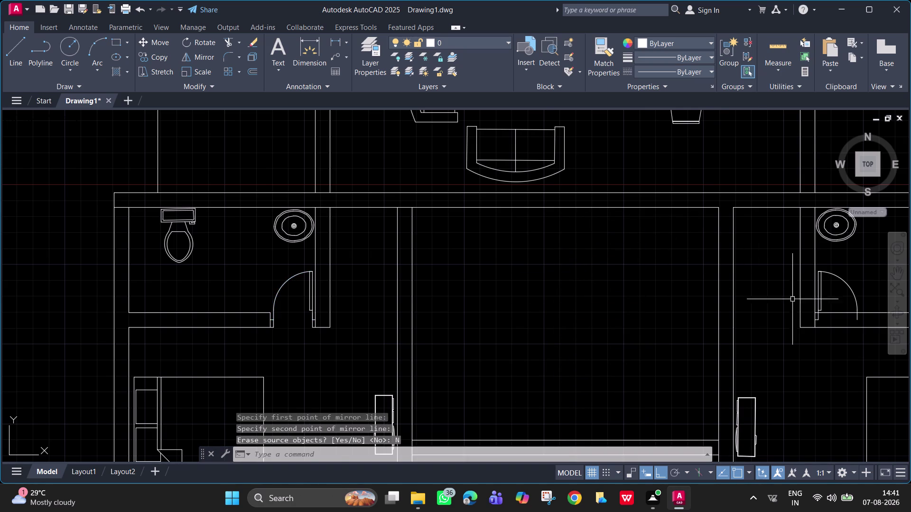
scroll(down, 3)
middle_drag(831, 339, 678, 354)
Draw a 50-unit jamb line at the right-hand bathroom doorway's wall end.
scroll(up, 3)
middle_drag(675, 321, 564, 299)
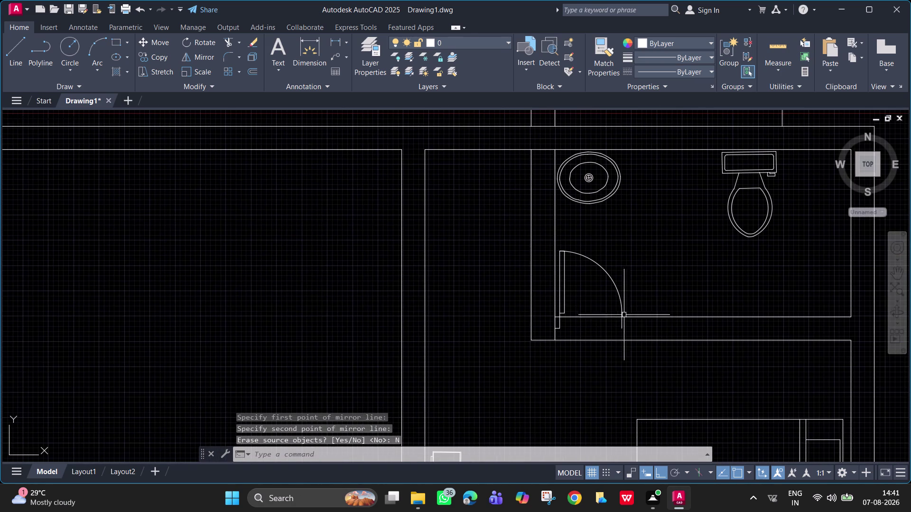
text(l)
key(space)
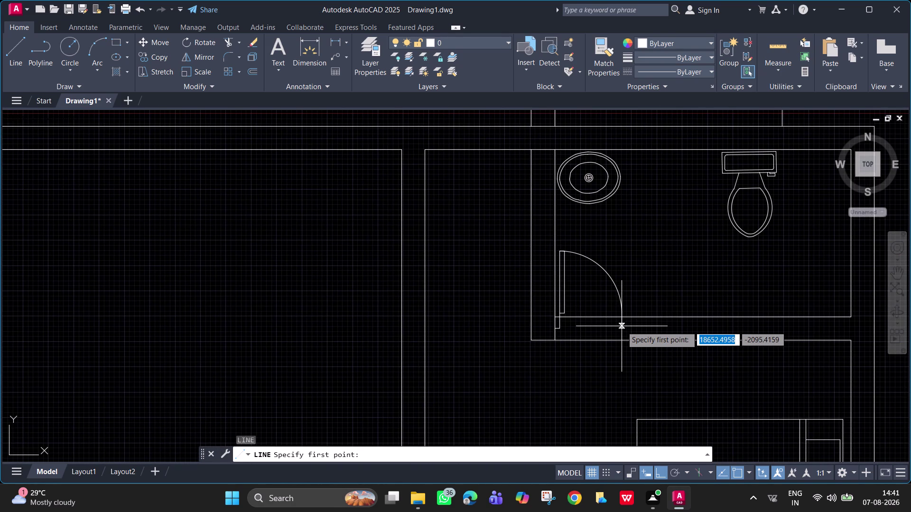
click(622, 329)
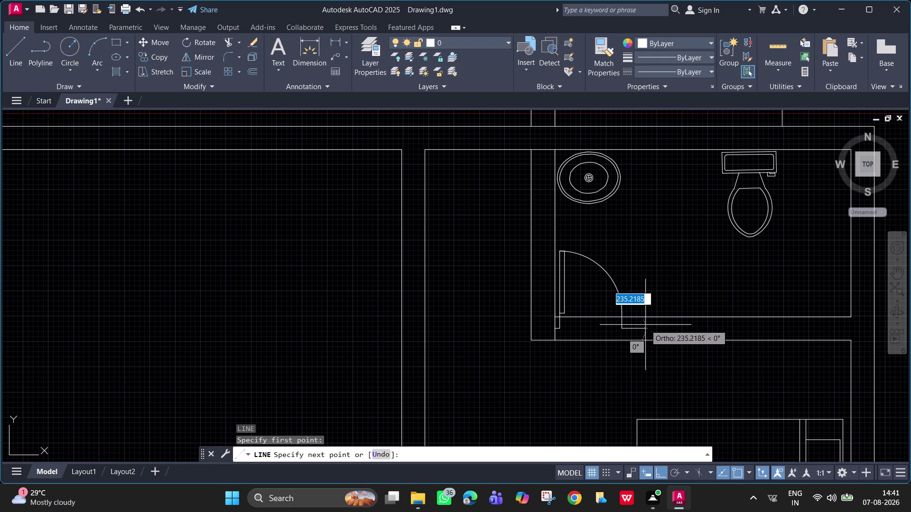
text(50)
key(Return)
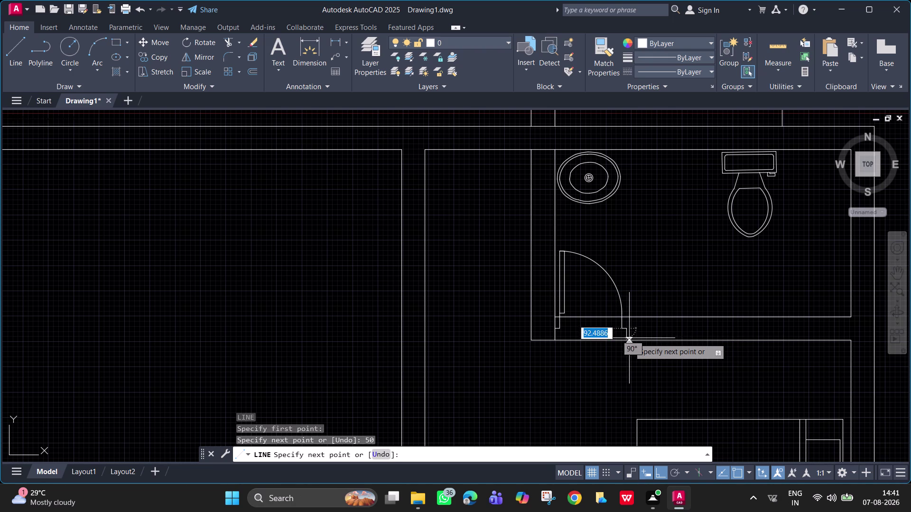
click(626, 338)
key(space)
Add a short vertical jamb line at the door jamb.
key(space)
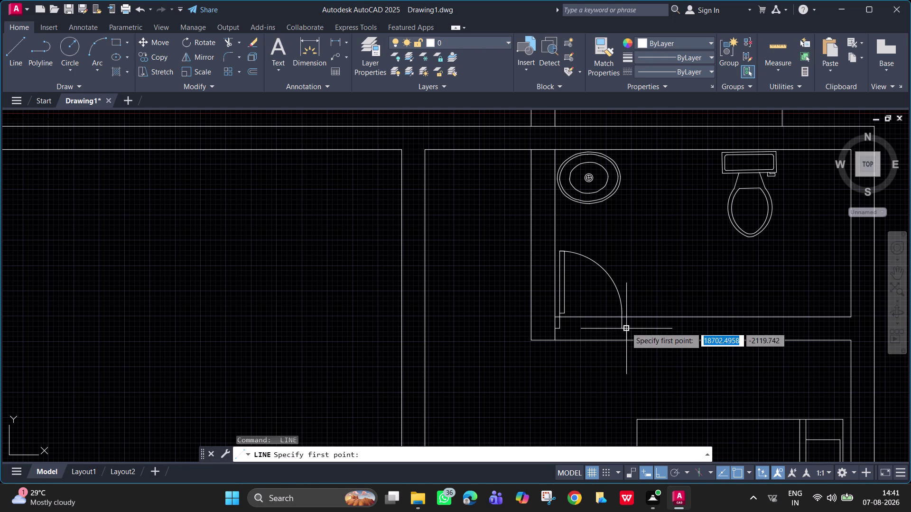
click(626, 327)
click(626, 316)
key(space)
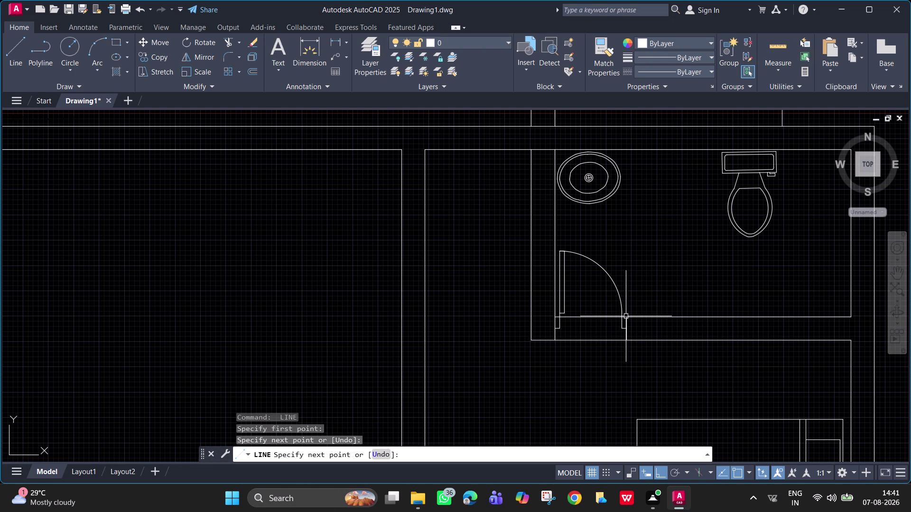
scroll(up, 3)
key(Escape)
Trim the wall lines inside the door opening.
text(tr)
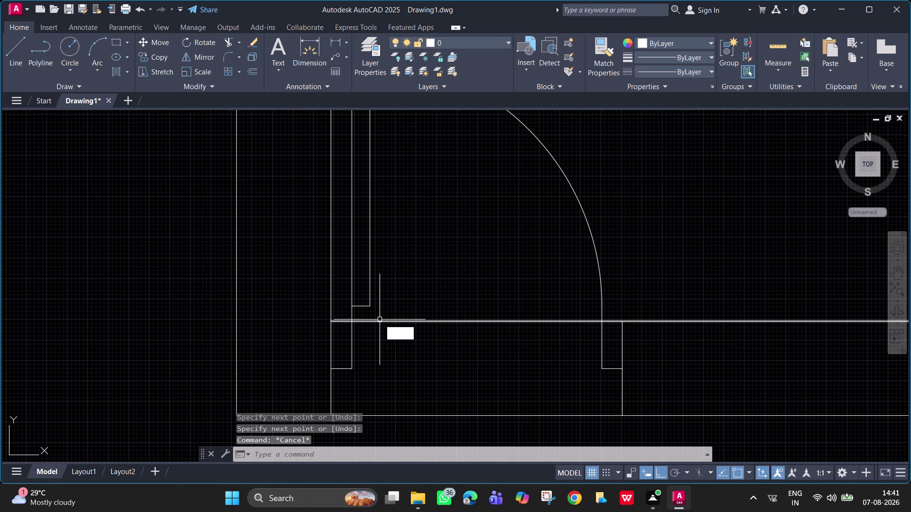
key(space)
click(388, 322)
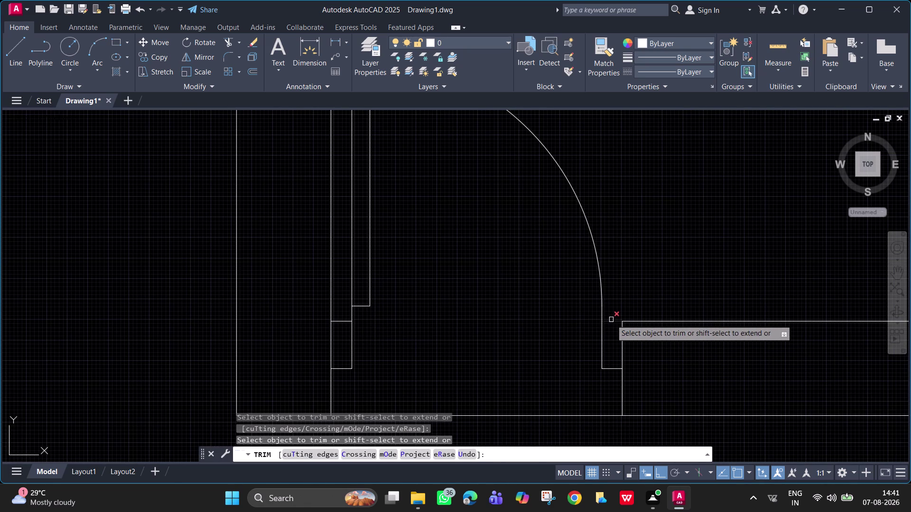
click(611, 320)
click(343, 323)
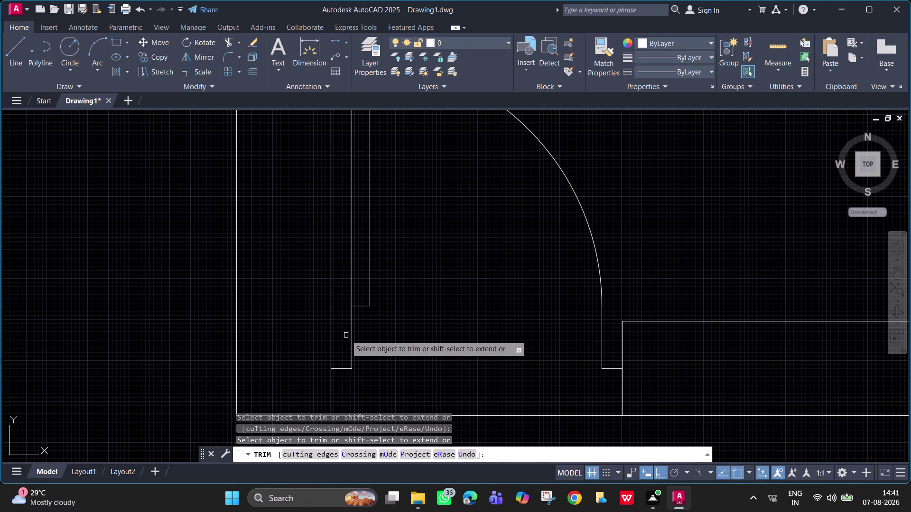
text(l)
key(space)
key(Escape)
Draw cap lines at the left and right jambs down to the outer wall edge.
text(l)
key(space)
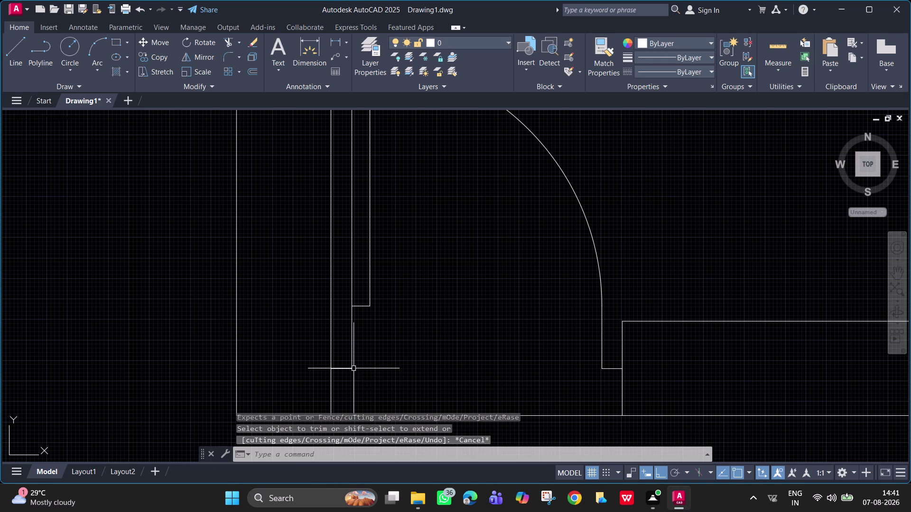
click(354, 369)
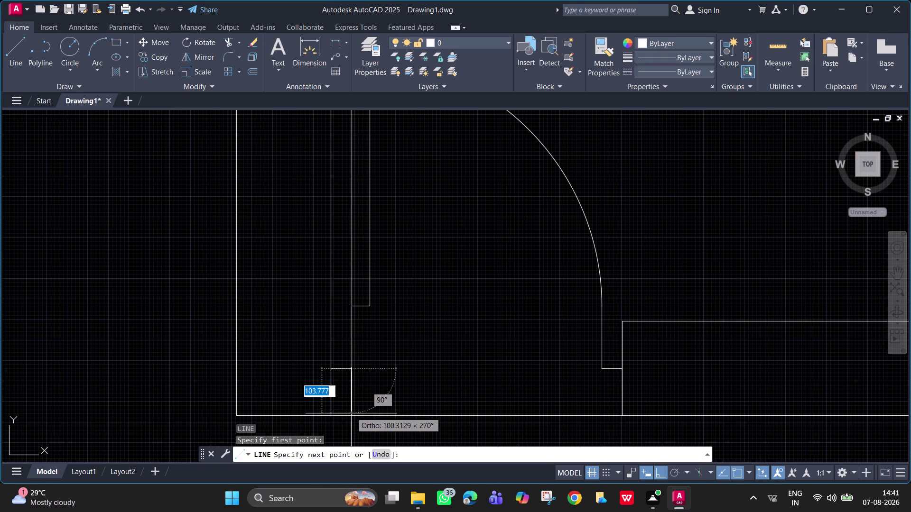
click(352, 417)
key(space)
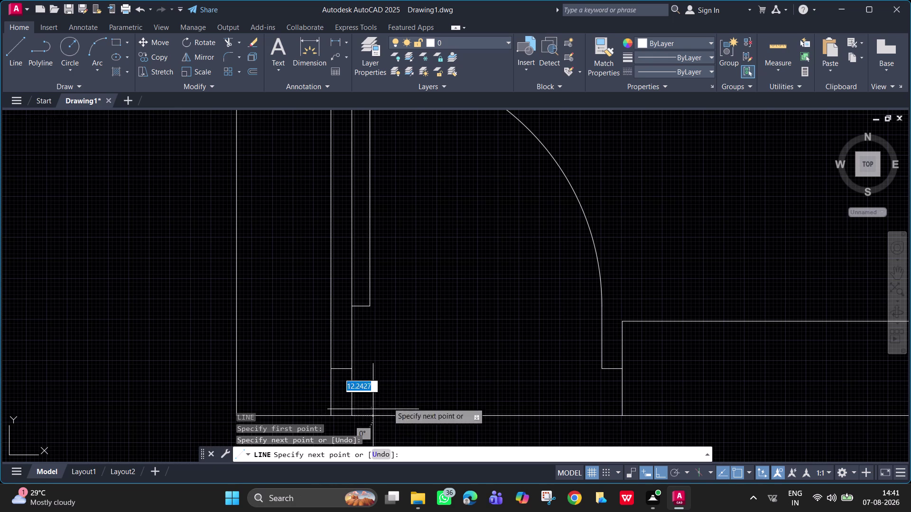
key(space)
click(602, 370)
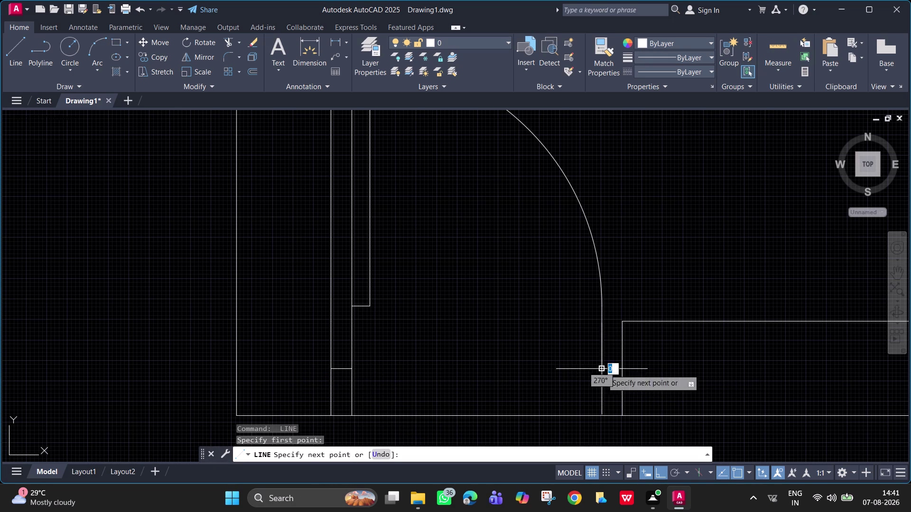
click(603, 416)
key(space)
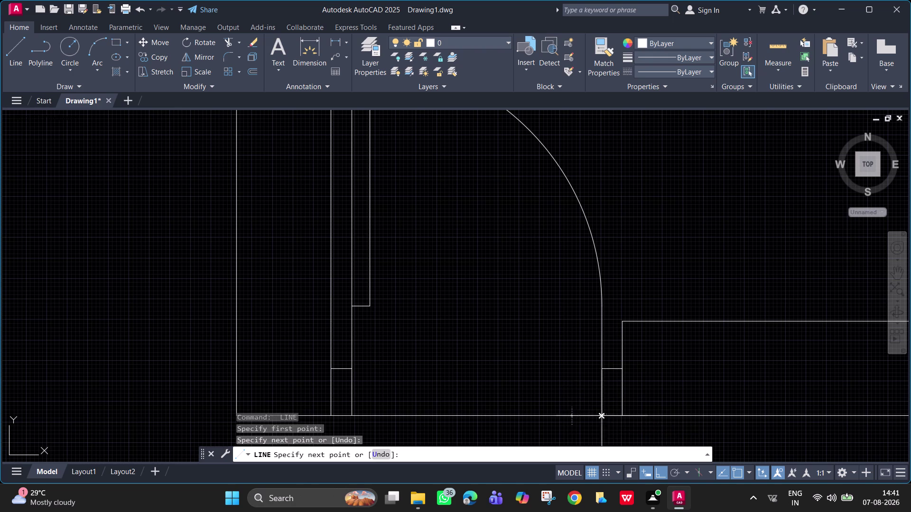
Trim the outer wall line across the opening.
text(tr)
key(space)
click(516, 417)
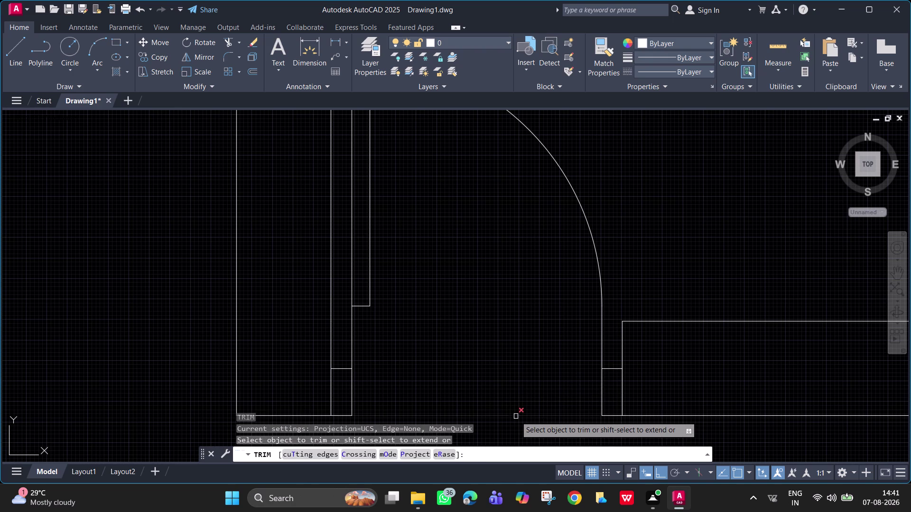
scroll(down, 3)
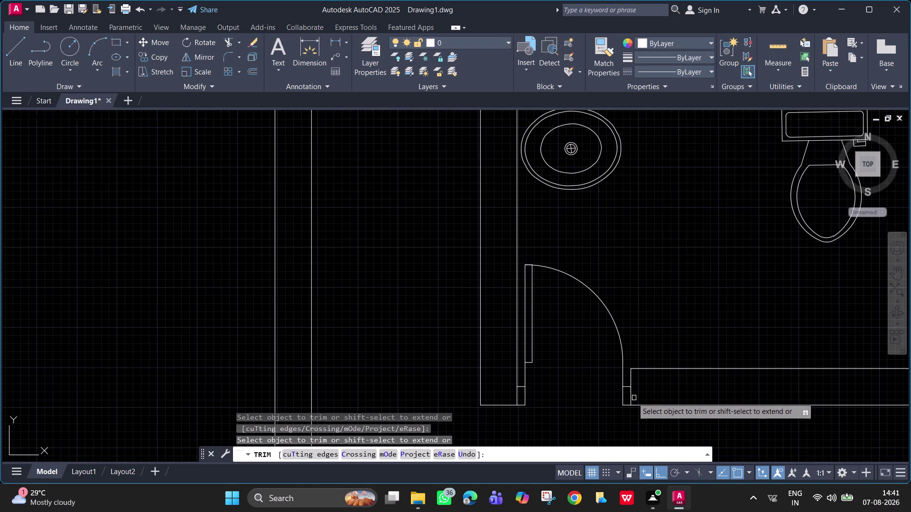
Pan across the bedroom wing, living area and corridor doors, then cancel TRIM.
middle_drag(672, 390, 627, 344)
scroll(down, 3)
middle_drag(508, 375, 797, 304)
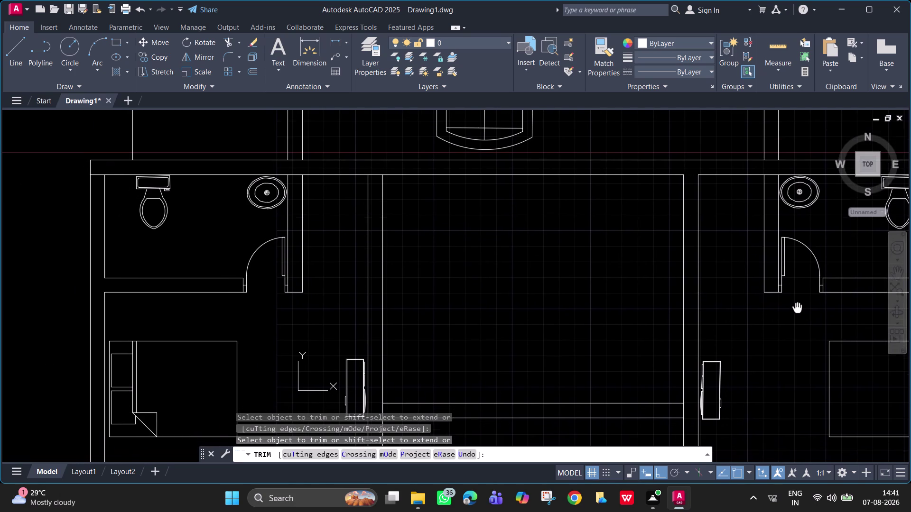
middle_drag(797, 304, 799, 283)
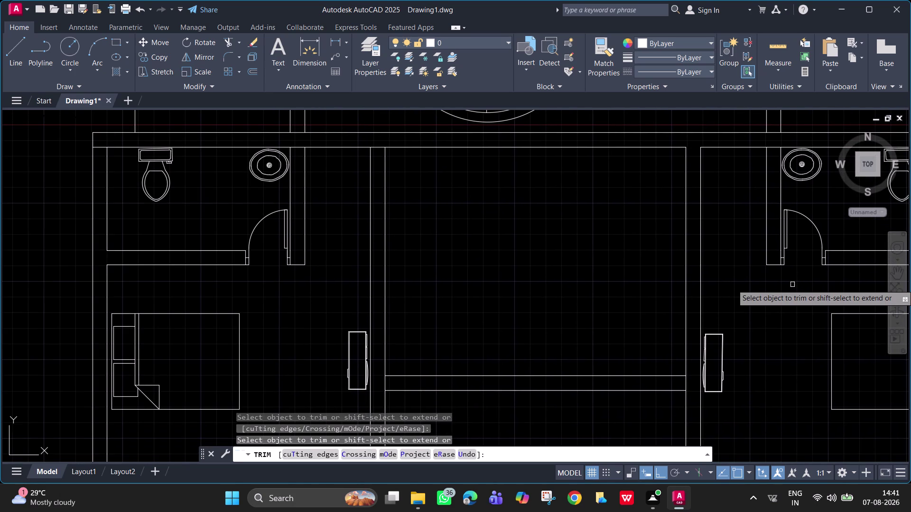
middle_drag(765, 390, 760, 285)
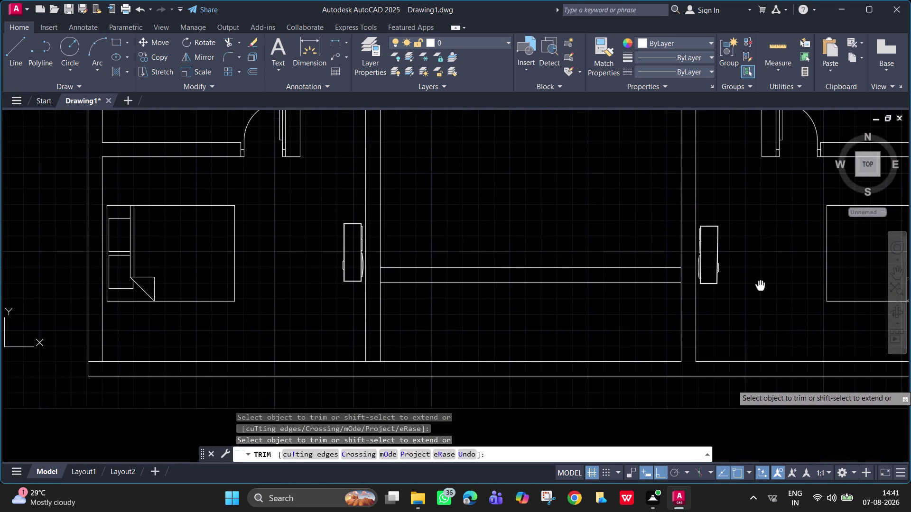
middle_drag(760, 285, 755, 290)
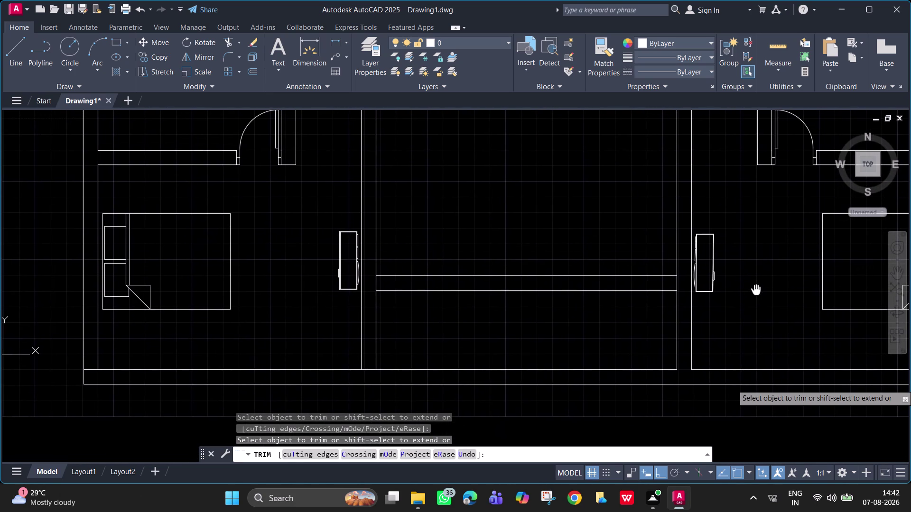
middle_drag(755, 290, 741, 450)
middle_drag(563, 297, 666, 462)
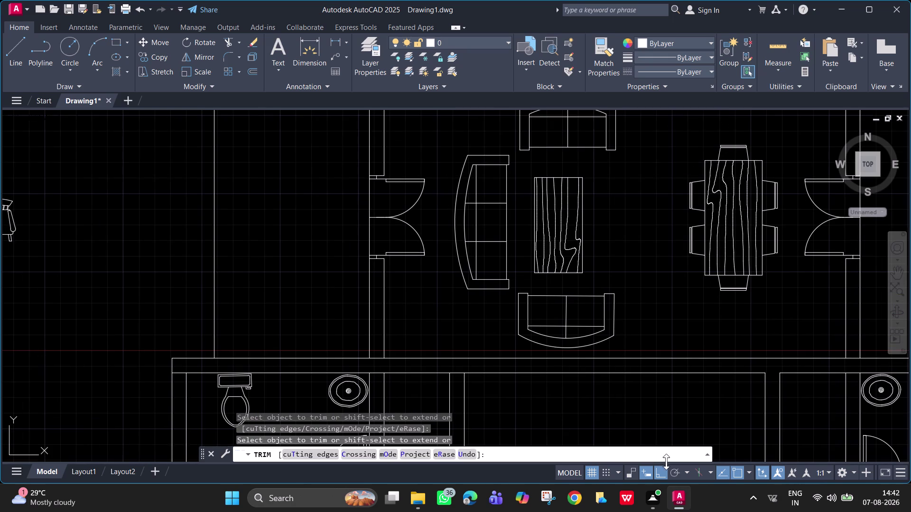
middle_drag(553, 310, 559, 358)
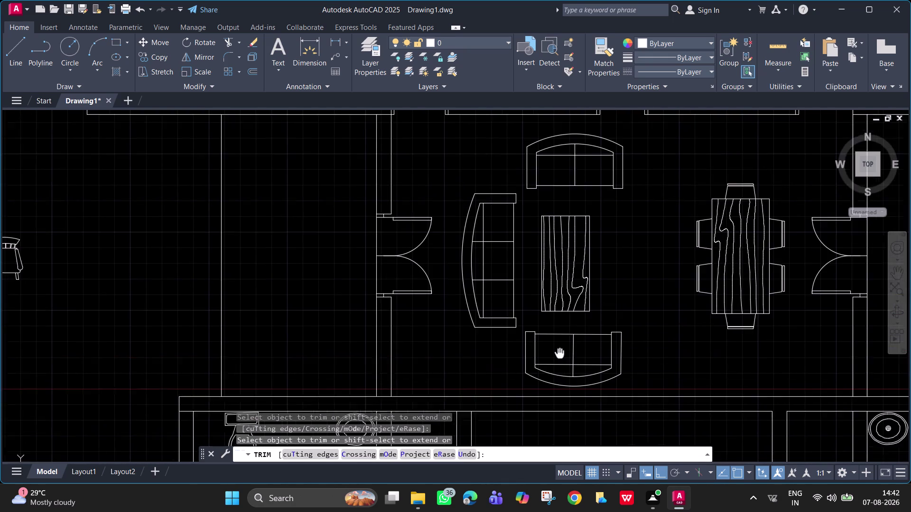
middle_drag(559, 357, 551, 378)
scroll(down, 3)
key(Escape)
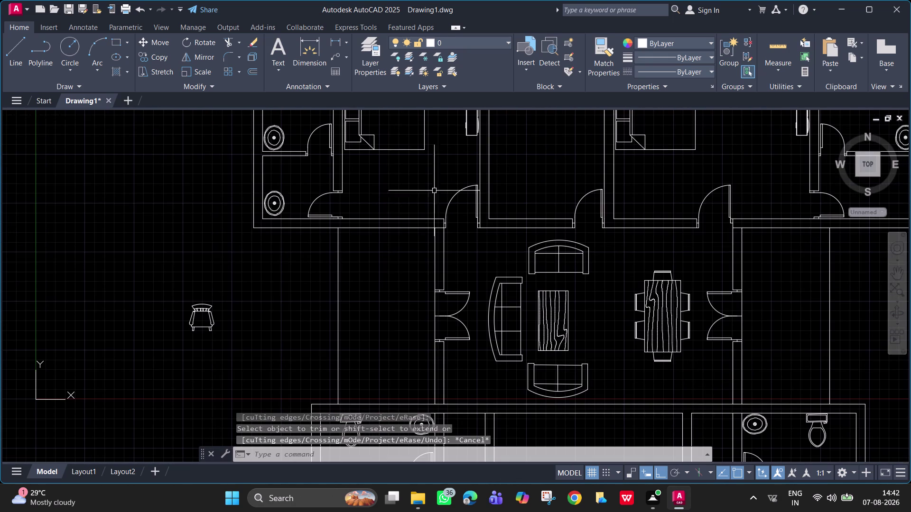
Mirror the upper corridor door across a horizontal line, keeping the original door.
click(461, 192)
text(mi)
key(space)
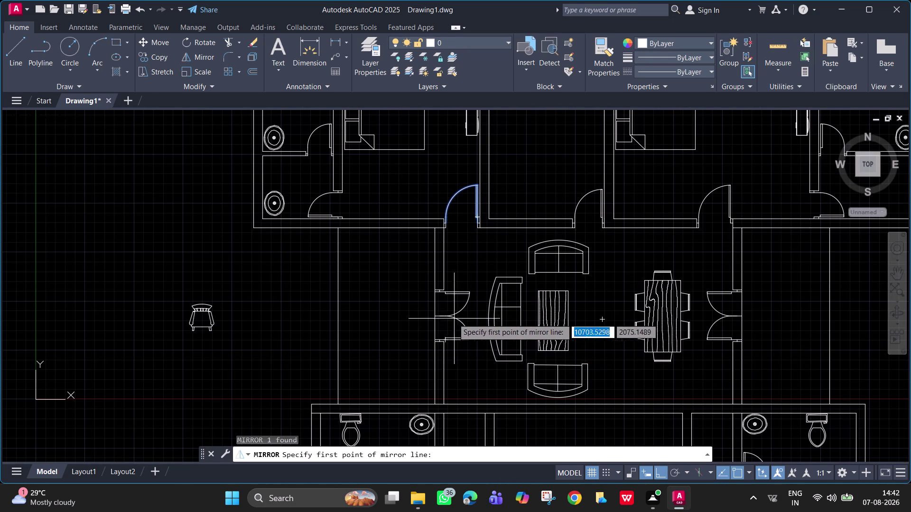
click(433, 313)
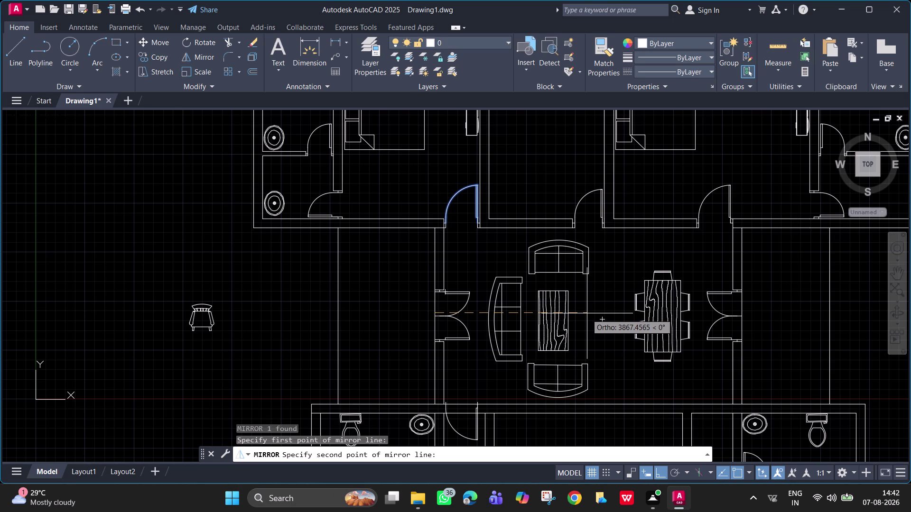
click(587, 313)
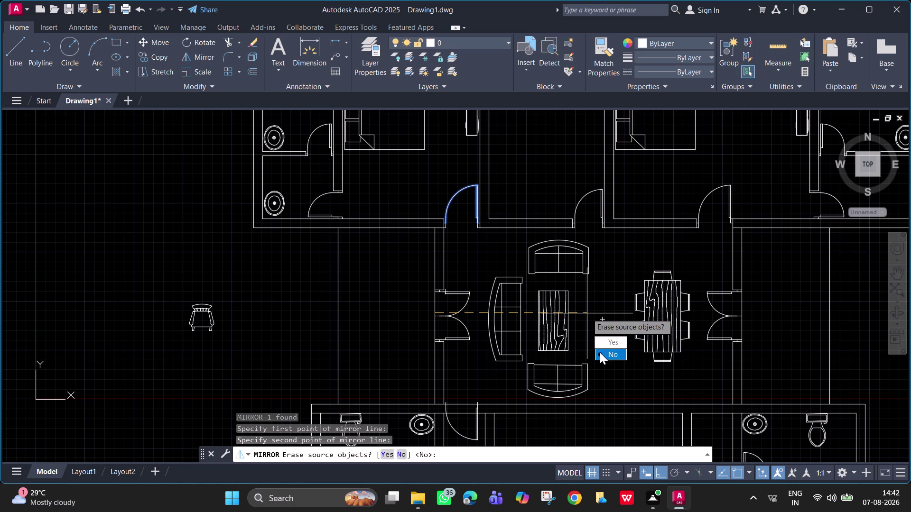
drag(600, 353, 587, 314)
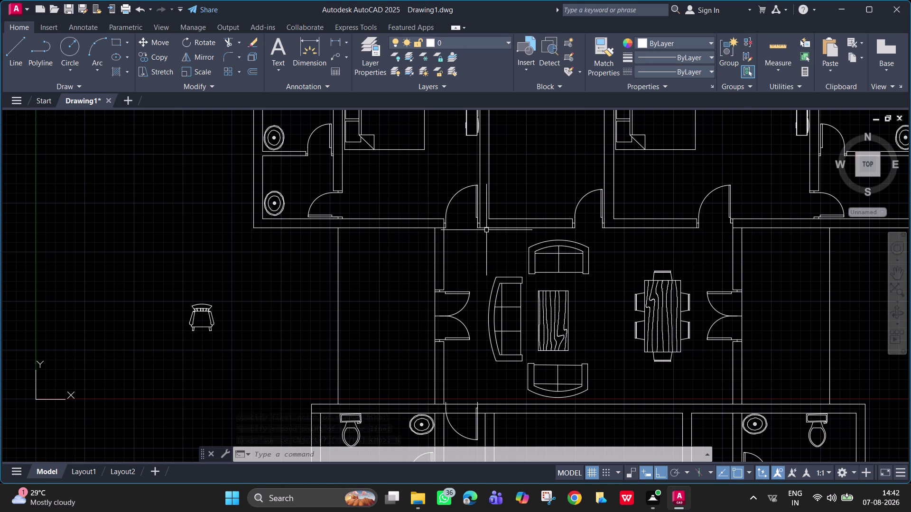
scroll(down, 3)
middle_drag(492, 324, 463, 236)
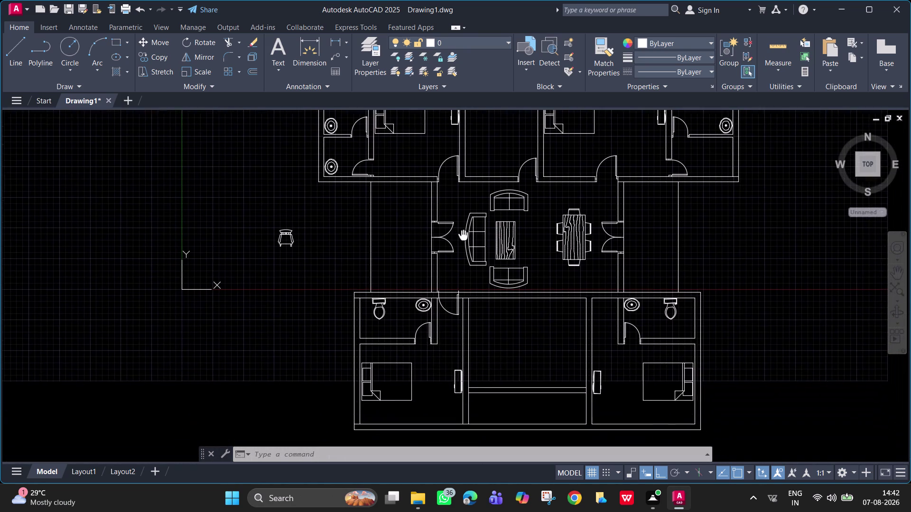
middle_drag(463, 237, 455, 245)
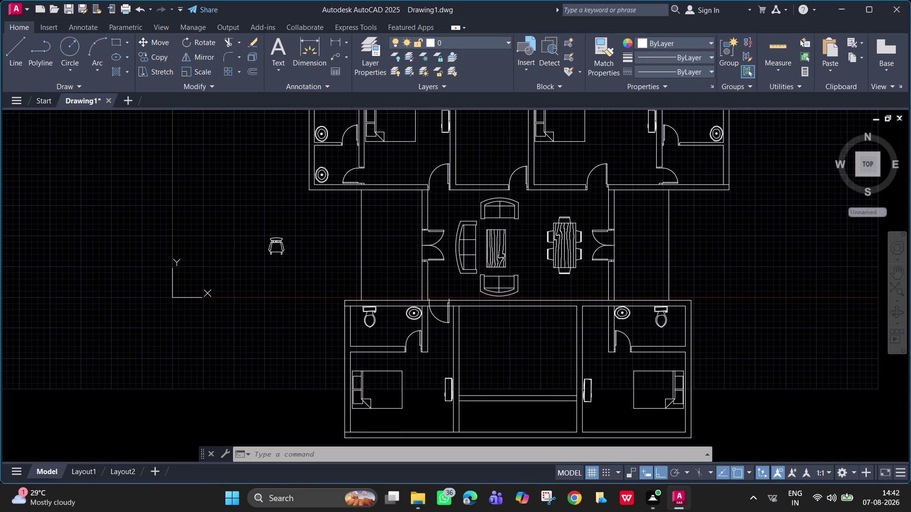
scroll(up, 3)
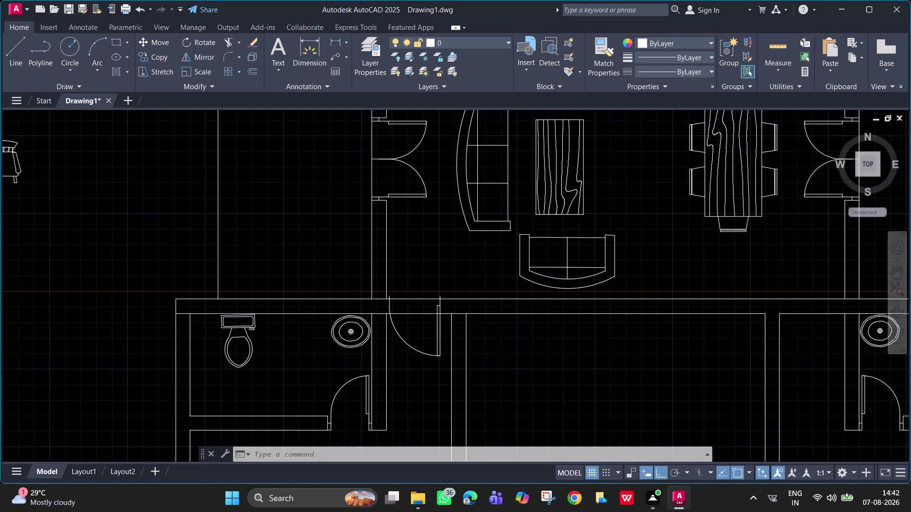
scroll(down, 3)
middle_drag(447, 184, 450, 227)
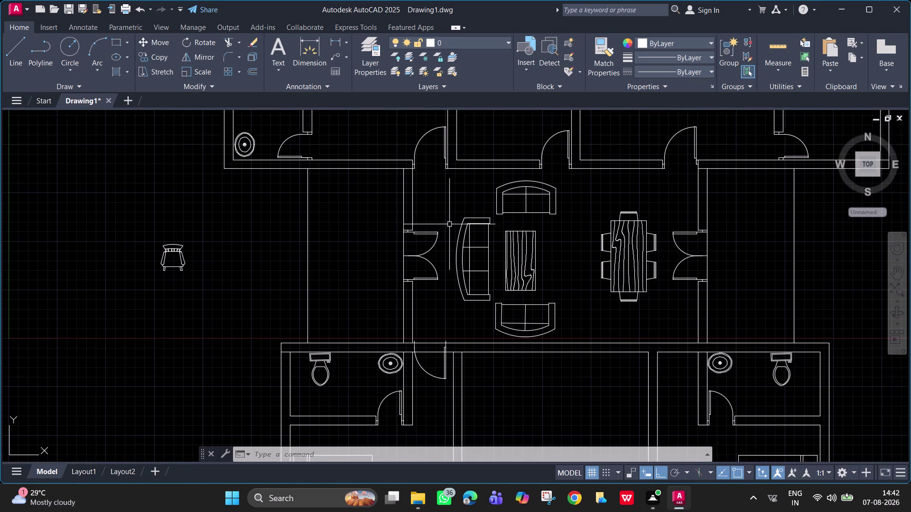
key(x)
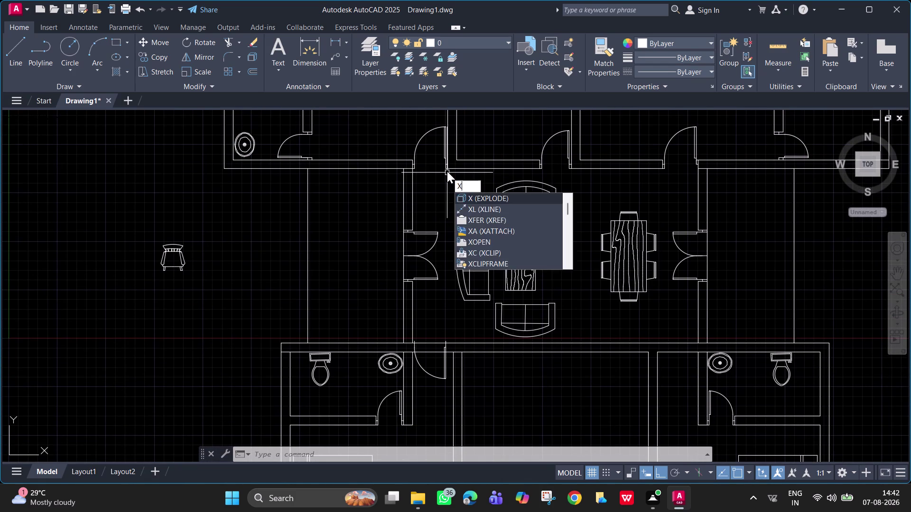
Place a vertical construction line through the corridor wall corner and follow it down.
text(l)
key(space)
text(v)
key(space)
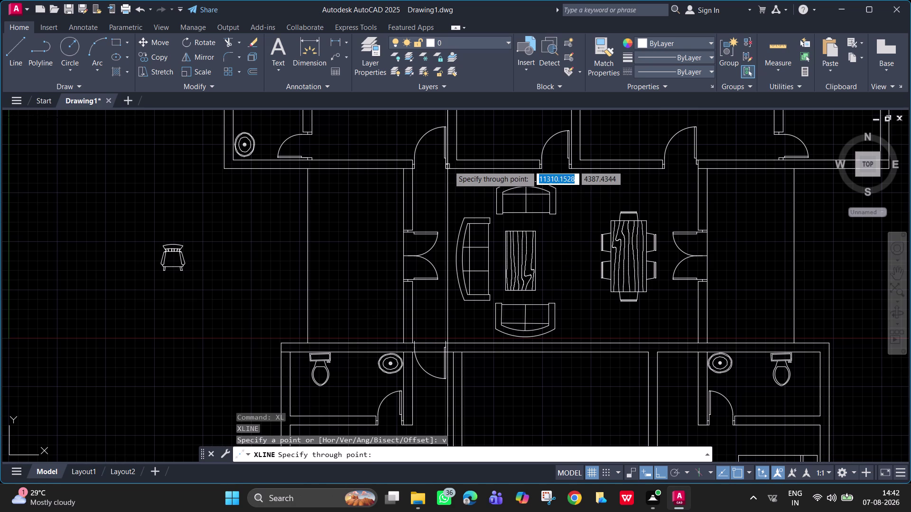
scroll(up, 3)
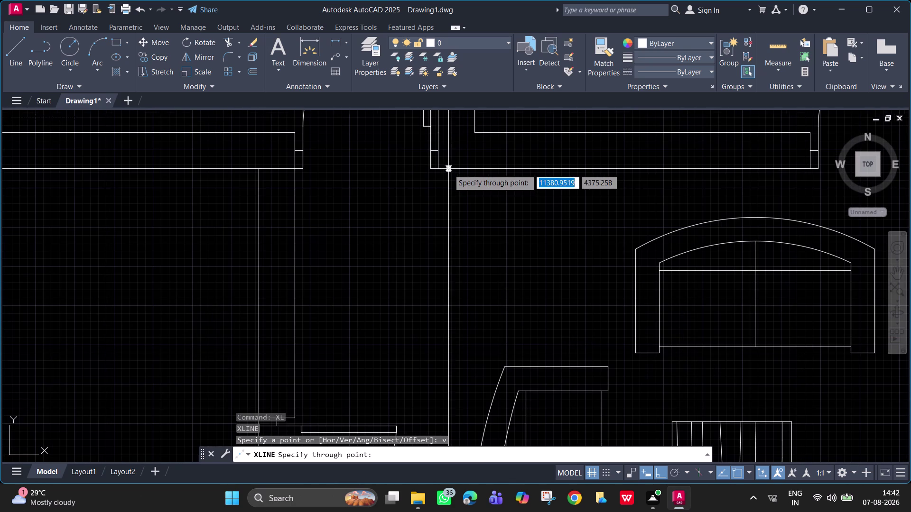
click(437, 170)
scroll(down, 3)
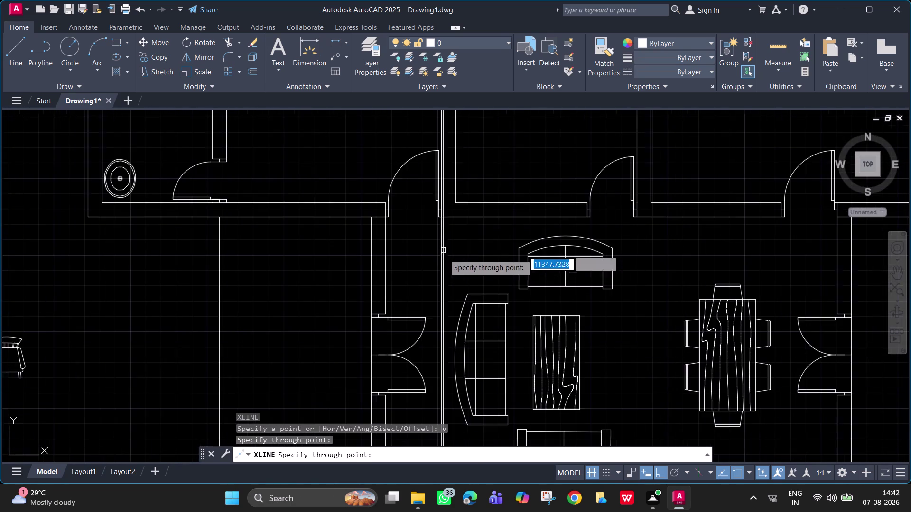
middle_drag(424, 170, 427, 91)
scroll(down, 3)
middle_drag(451, 296, 443, 247)
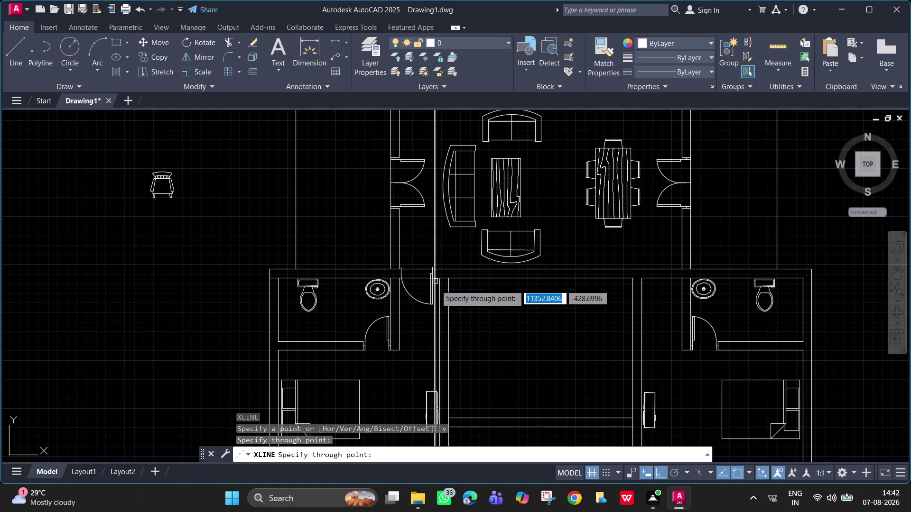
middle_drag(497, 207, 512, 61)
scroll(down, 3)
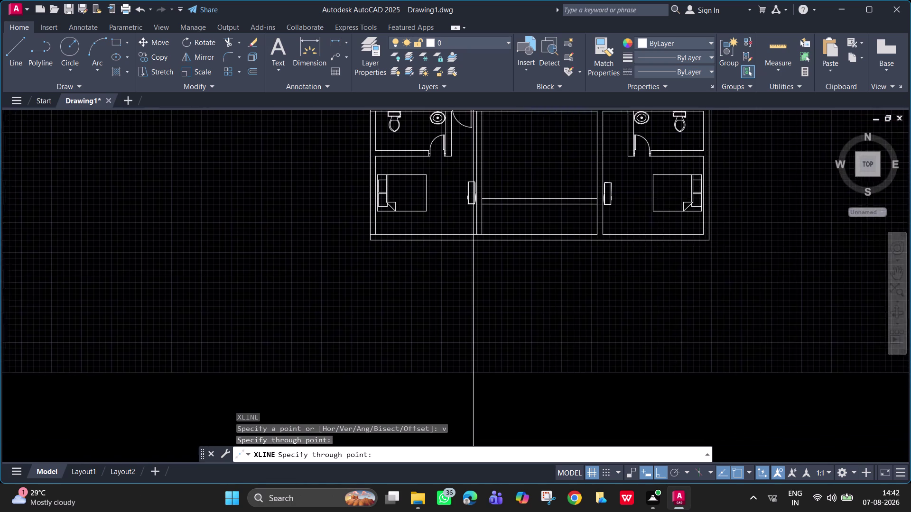
middle_drag(513, 61, 510, 216)
scroll(up, 3)
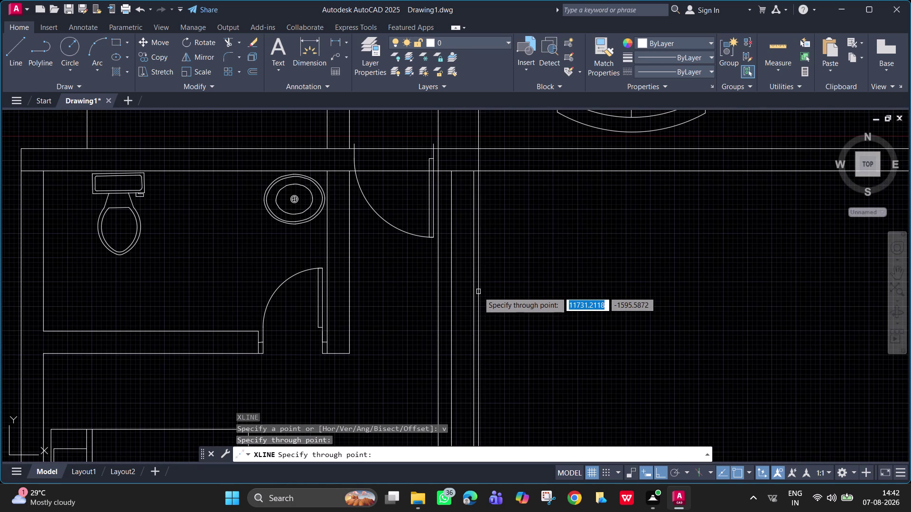
key(Escape)
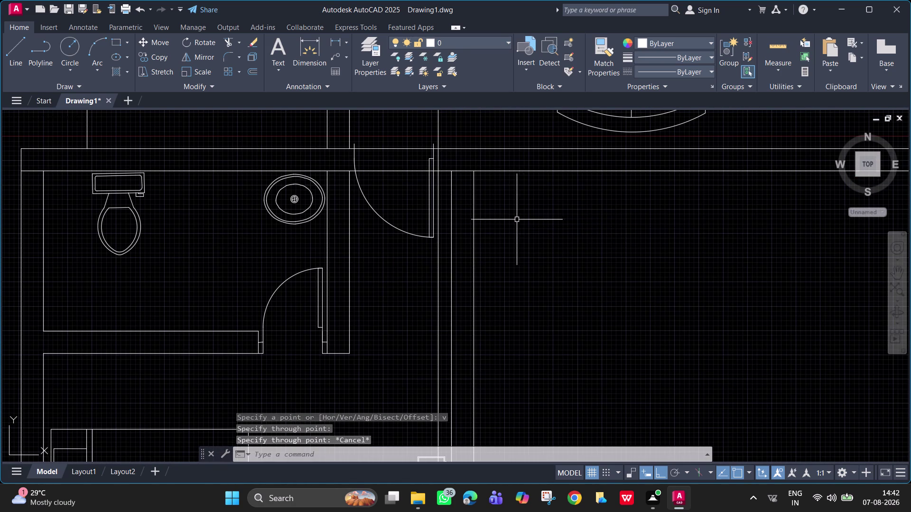
Pan and zoom over the lower wing to check where the line crosses walls.
scroll(down, 3)
middle_drag(514, 221, 501, 218)
middle_drag(483, 220, 464, 215)
scroll(down, 3)
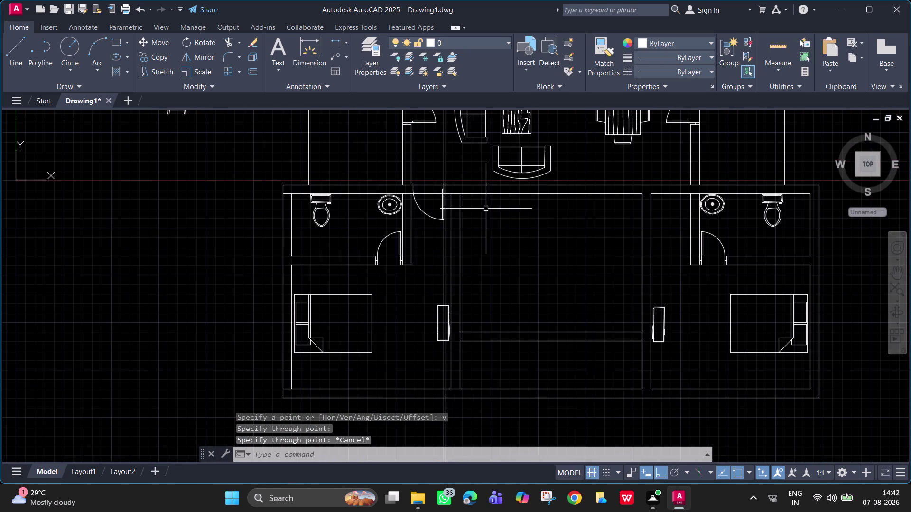
middle_drag(515, 222, 473, 257)
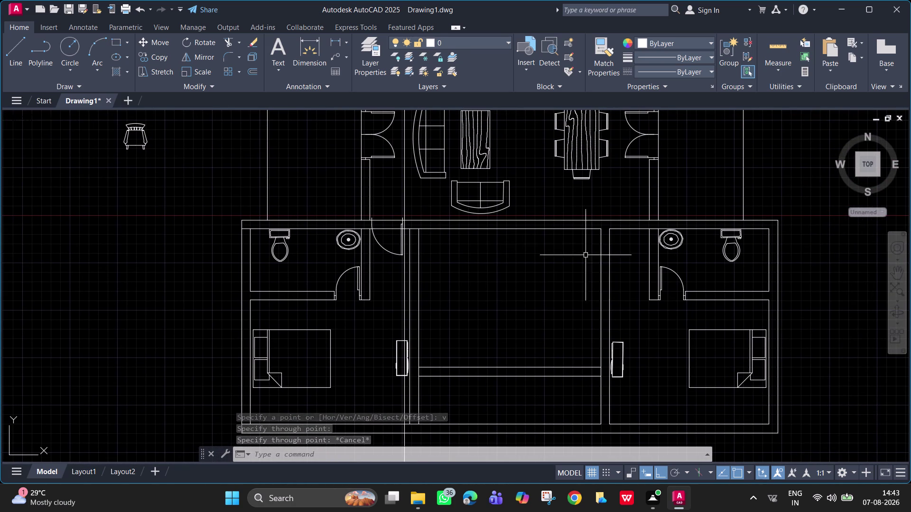
scroll(up, 3)
middle_drag(620, 242, 537, 261)
scroll(up, 3)
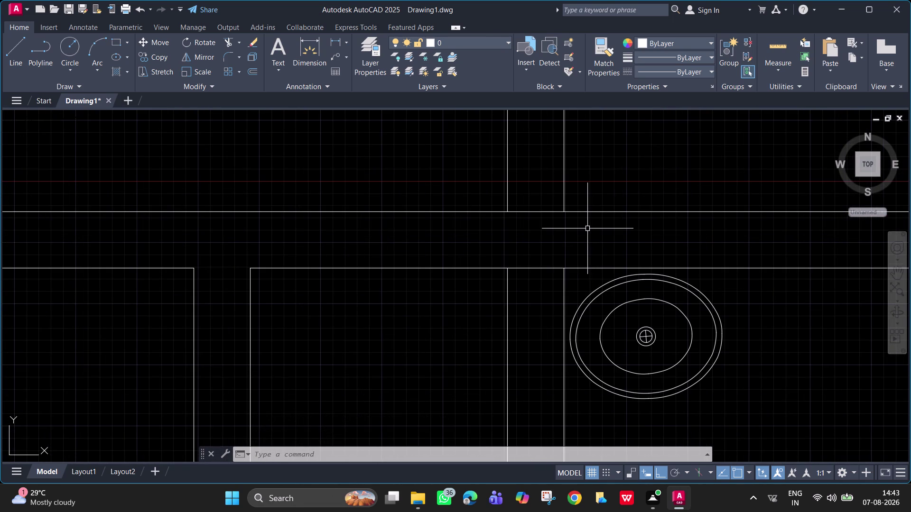
scroll(down, 3)
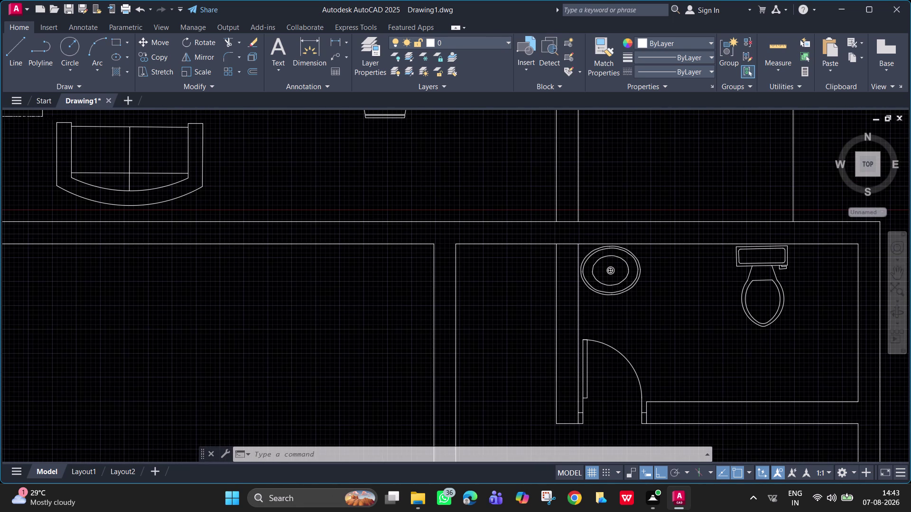
scroll(down, 3)
middle_drag(584, 245, 547, 269)
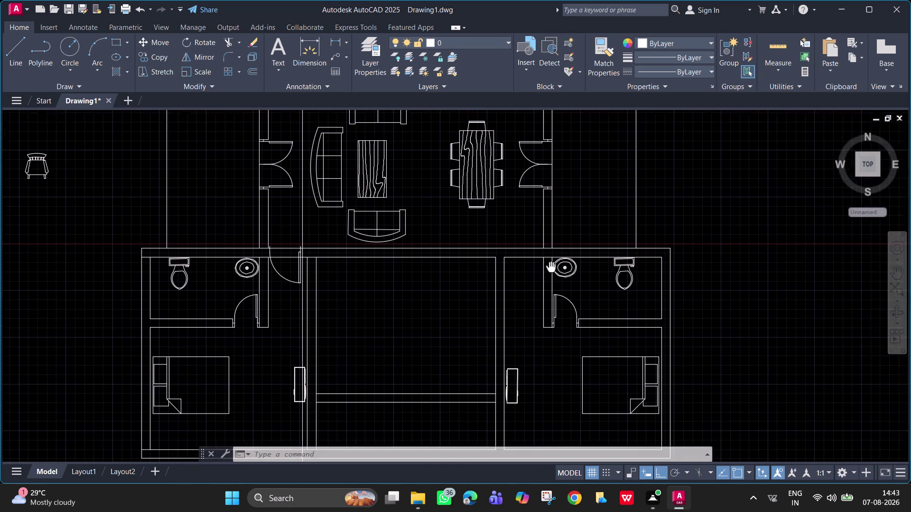
middle_drag(548, 270, 531, 284)
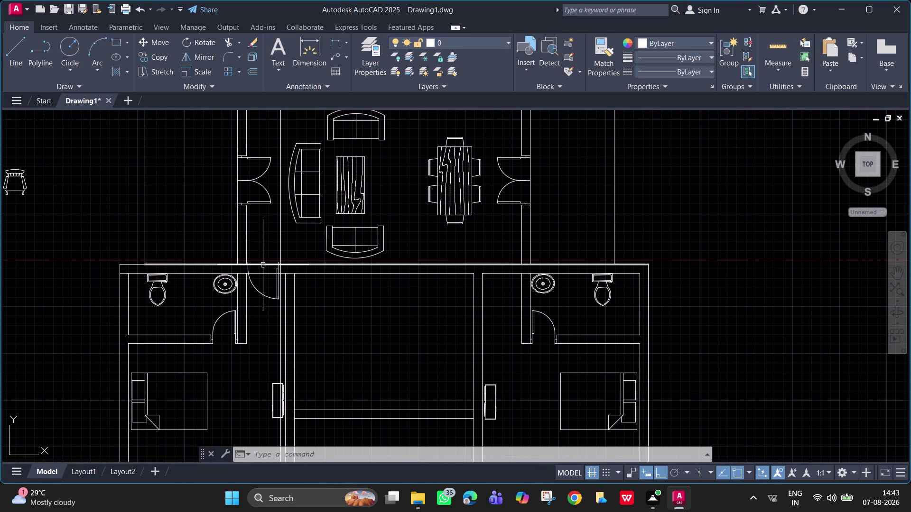
Delete the selected object near the corridor door and zoom toward the lower door.
click(280, 239)
key(Delete)
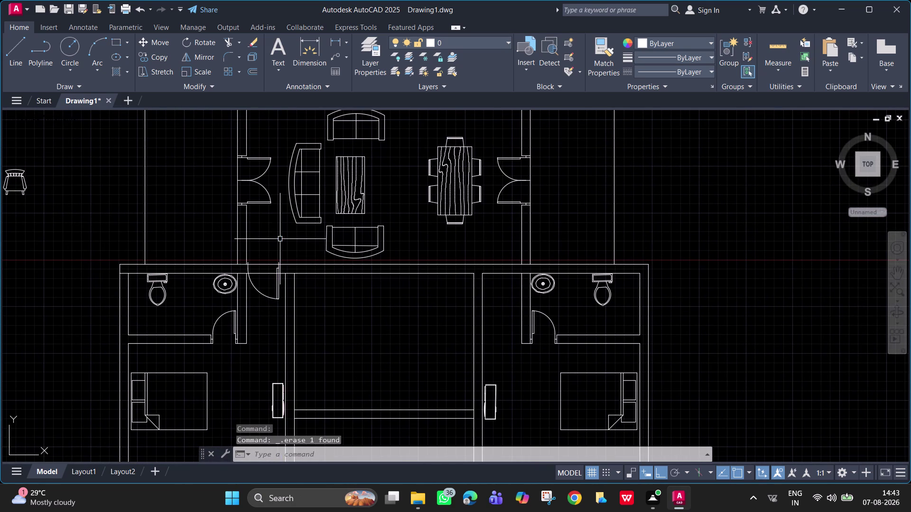
scroll(up, 3)
middle_drag(291, 284, 334, 331)
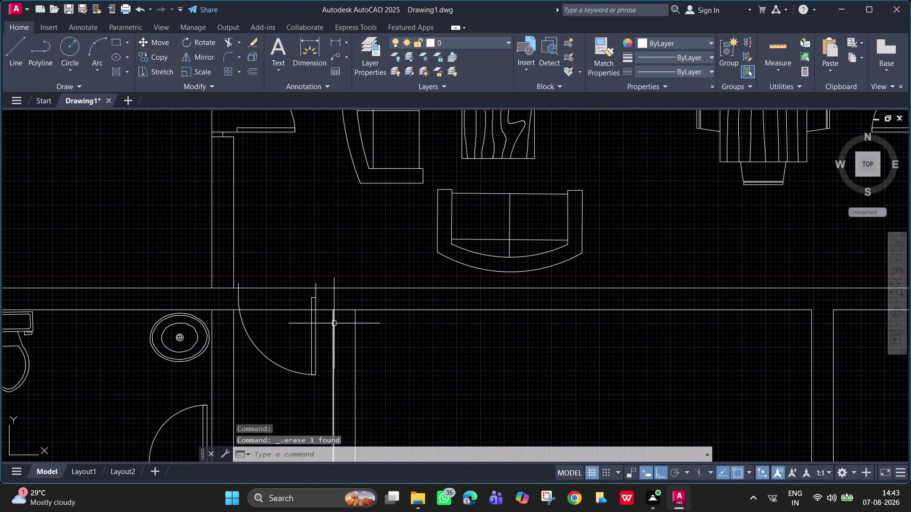
Draw a vertical line from the lower wall line up to the upper wall line.
text(l)
key(space)
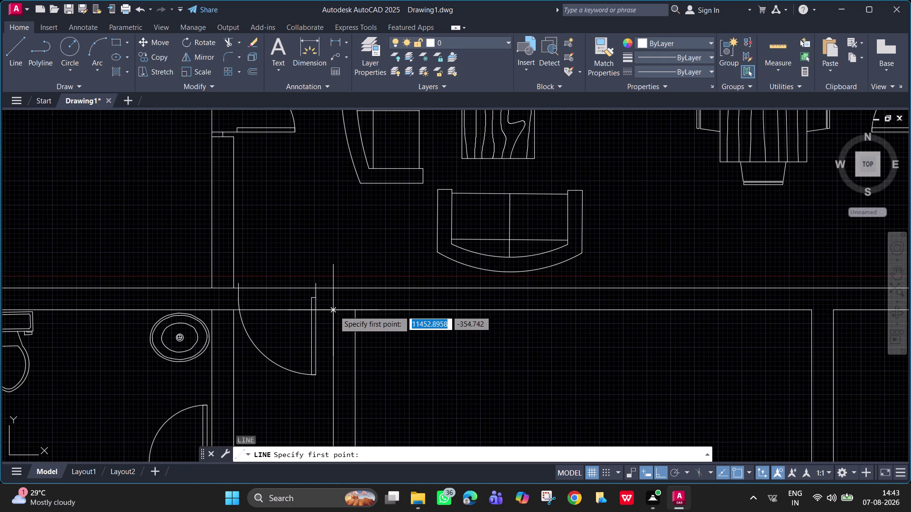
scroll(up, 3)
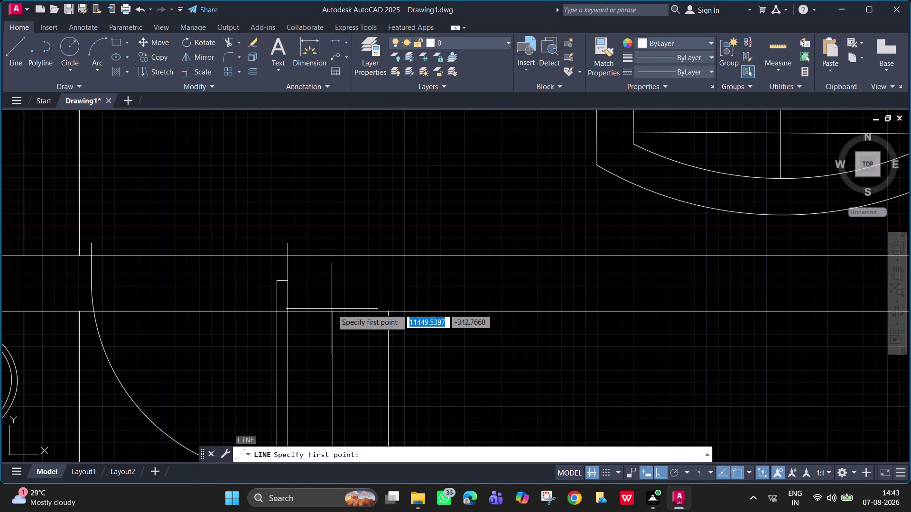
click(331, 309)
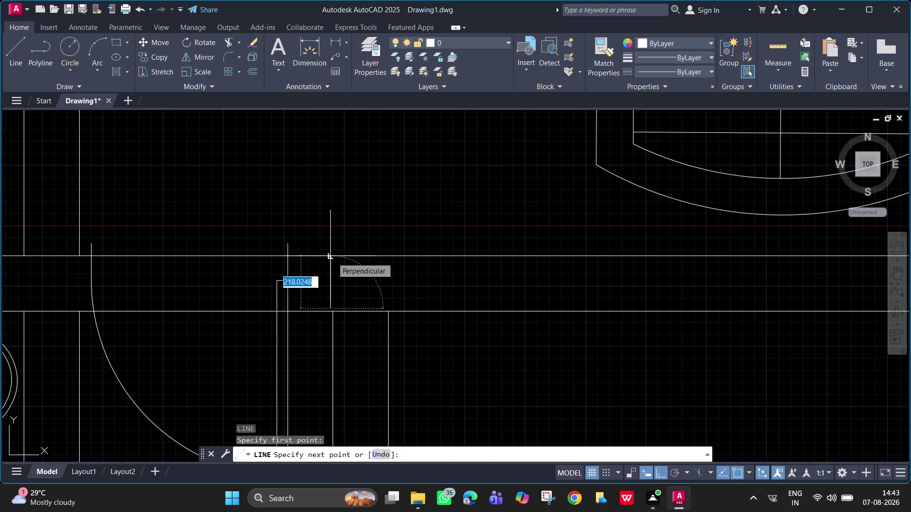
key(Escape)
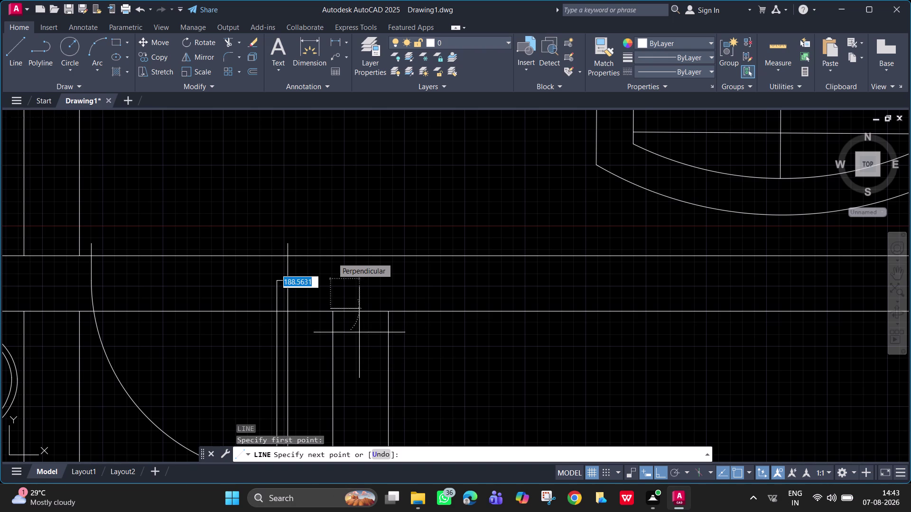
key(l)
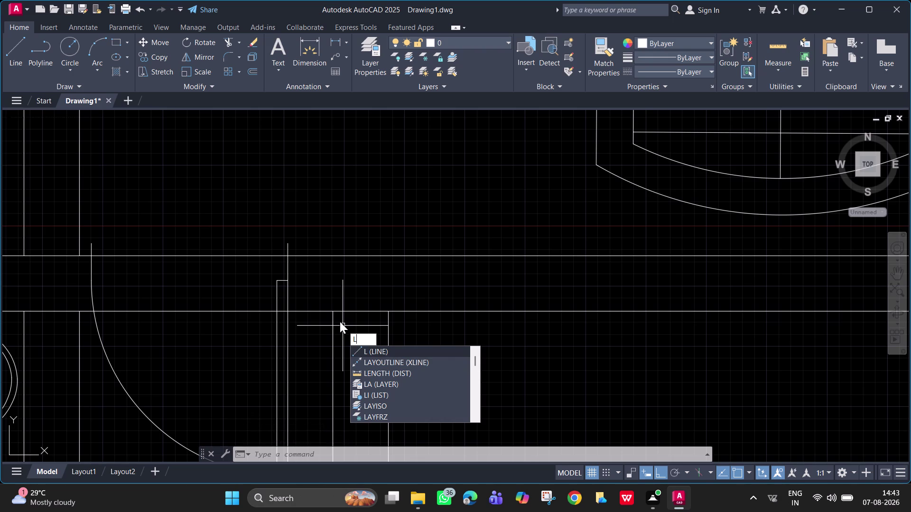
key(space)
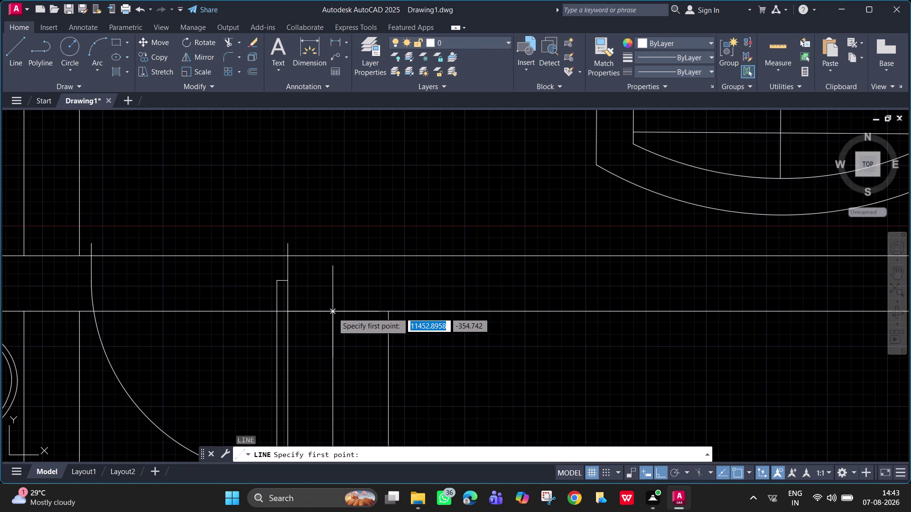
scroll(up, 3)
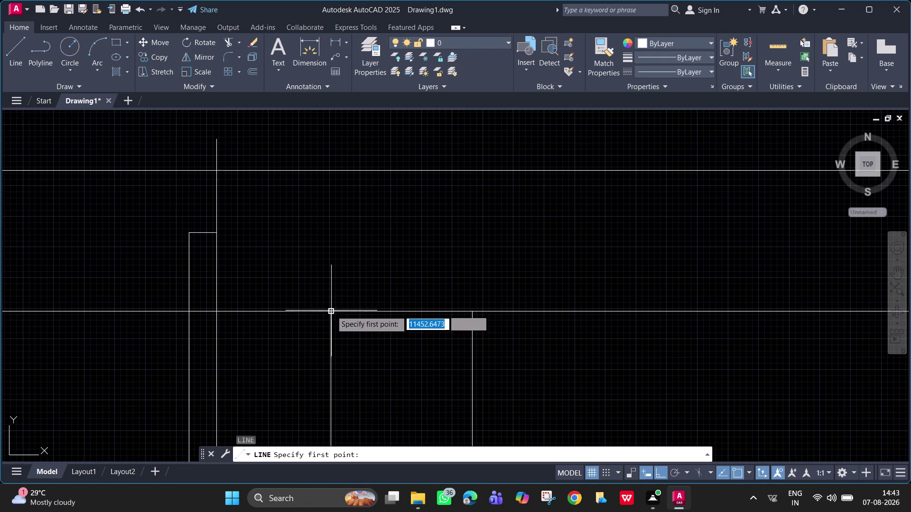
click(331, 310)
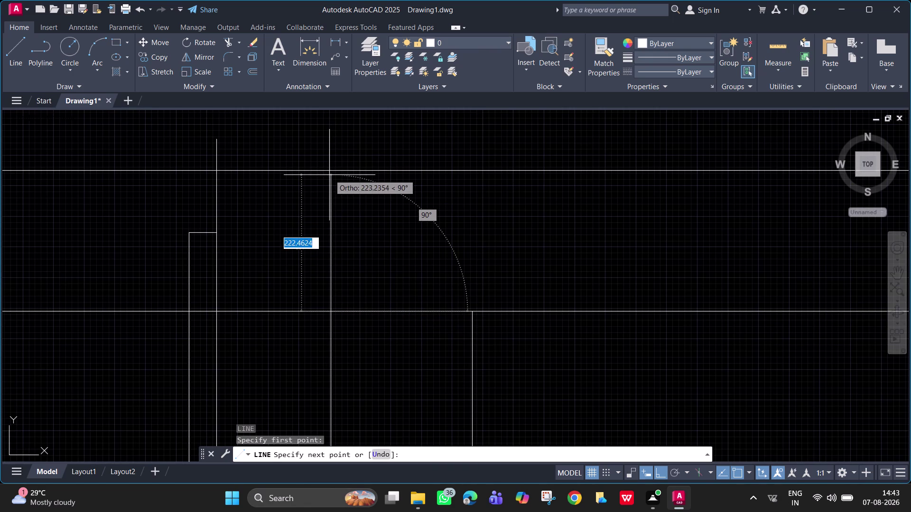
click(331, 173)
key(space)
Add a 50-unit horizontal stub partway up the vertical line.
key(space)
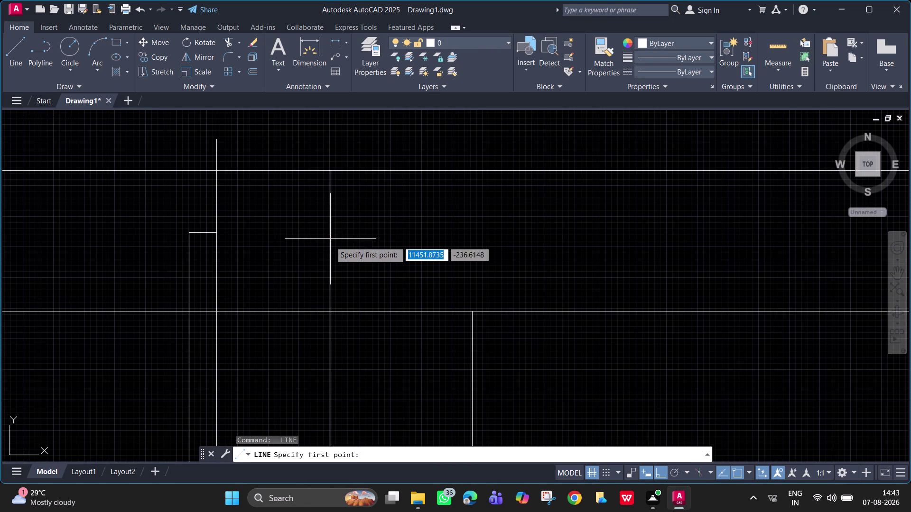
click(330, 242)
text(50)
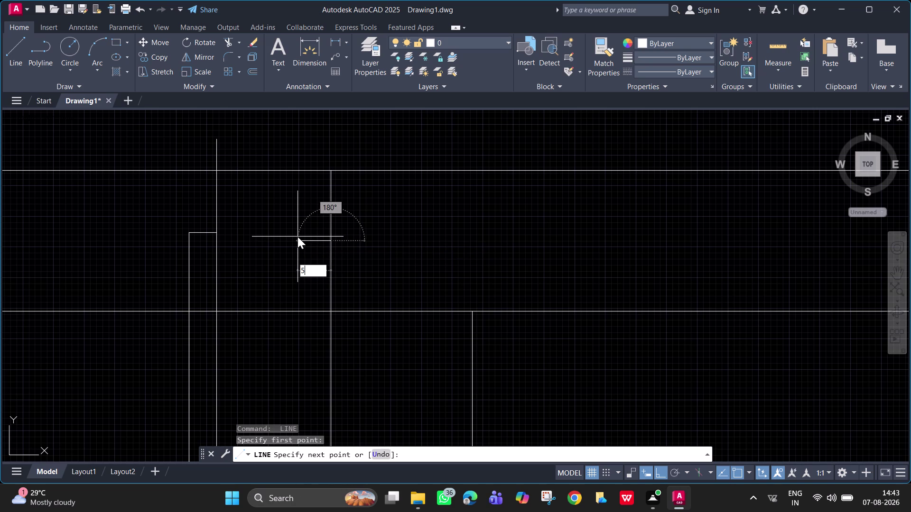
key(Return)
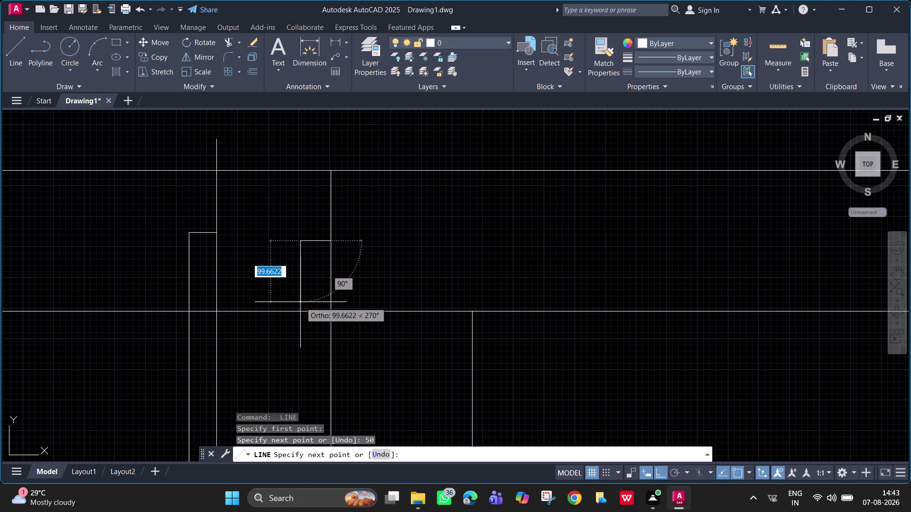
key(Escape)
Move the left vertical wall line to a new position with Ortho off.
click(217, 154)
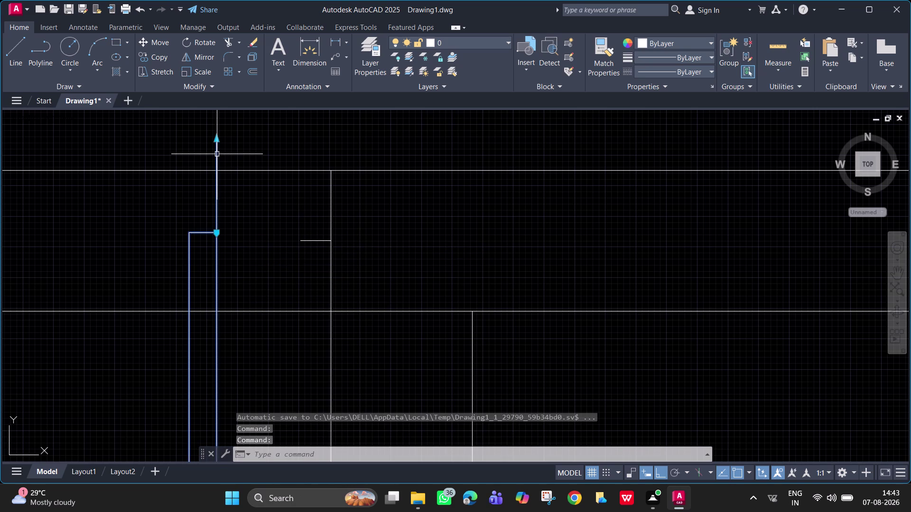
text(m)
key(space)
click(217, 141)
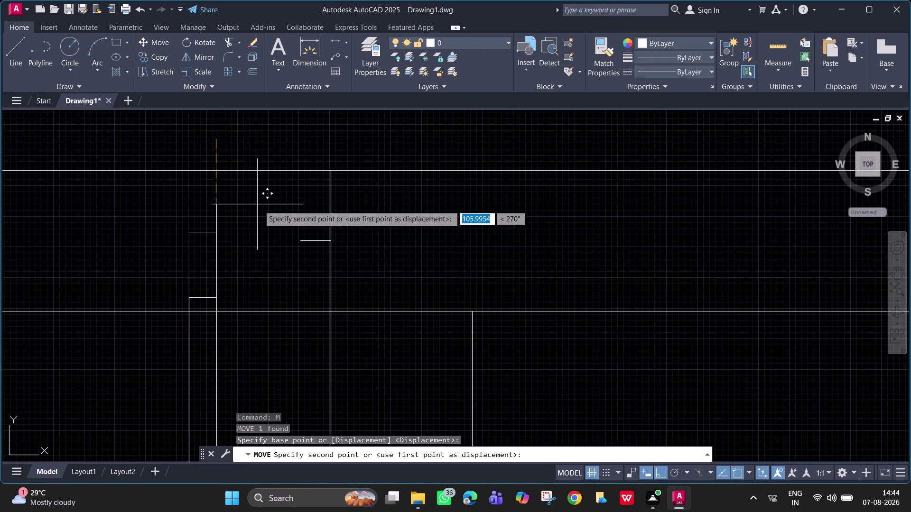
key(F8)
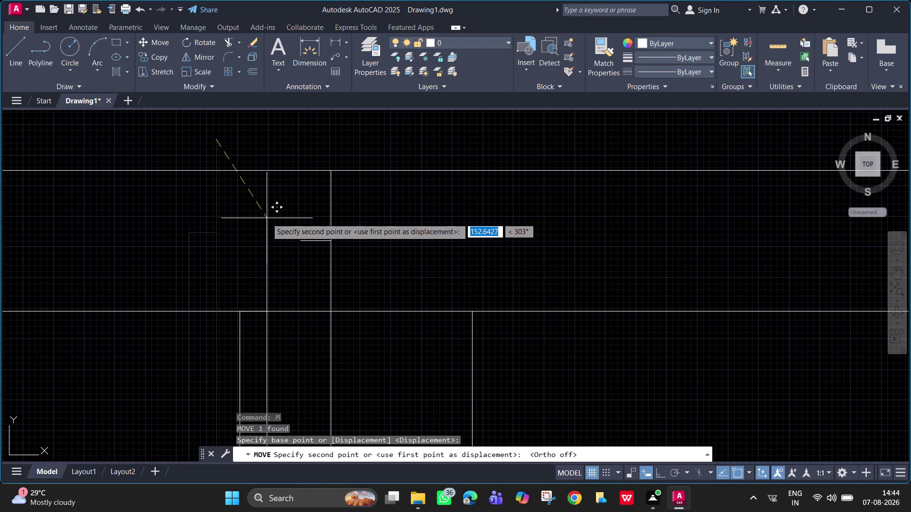
click(300, 241)
scroll(down, 3)
middle_drag(308, 245, 547, 245)
scroll(up, 3)
middle_drag(418, 241, 397, 249)
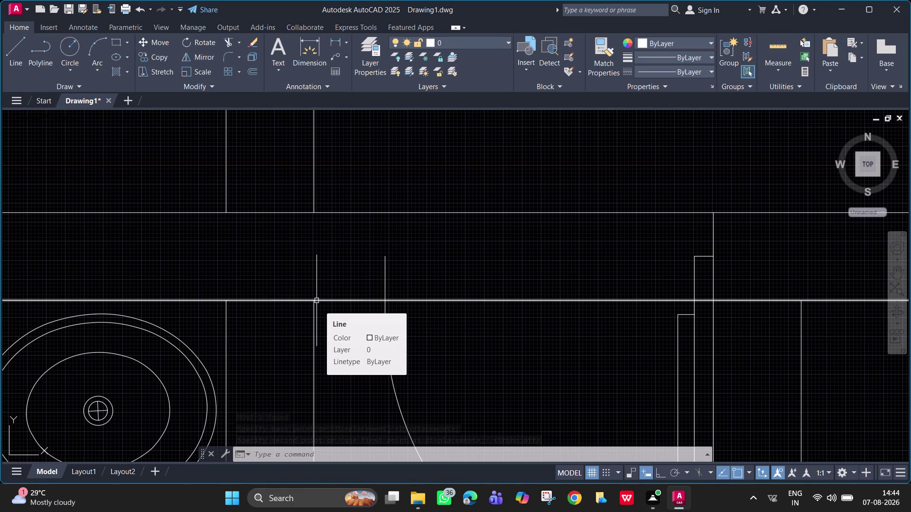
Draw a short horizontal line from the door jamb corner to just past the wall line.
text(l)
key(space)
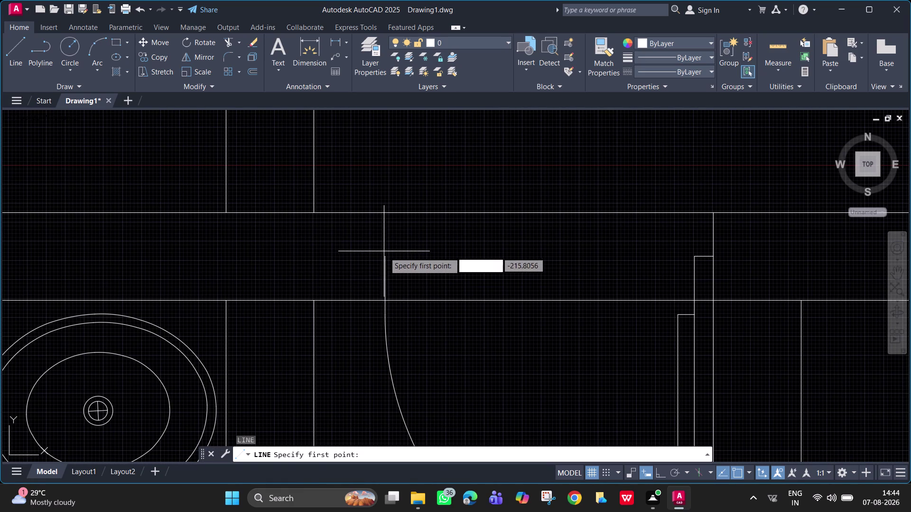
click(387, 257)
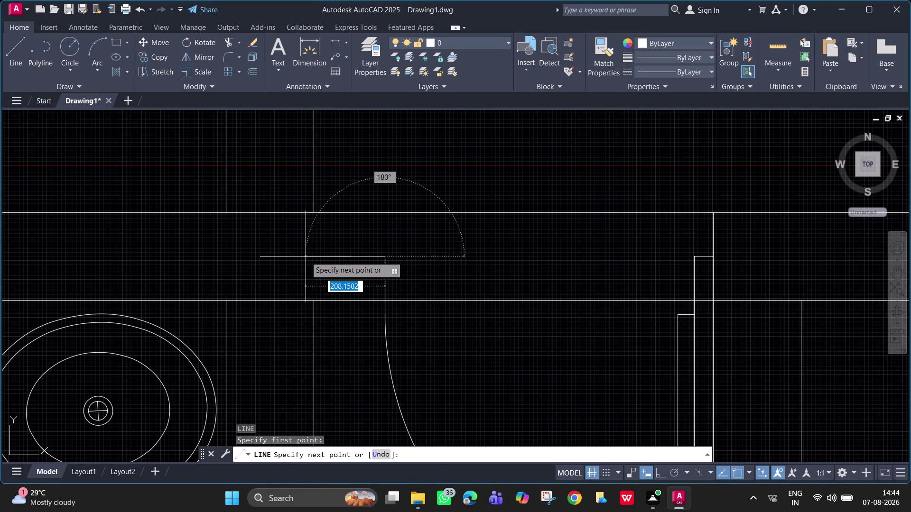
click(303, 257)
key(space)
key(space)
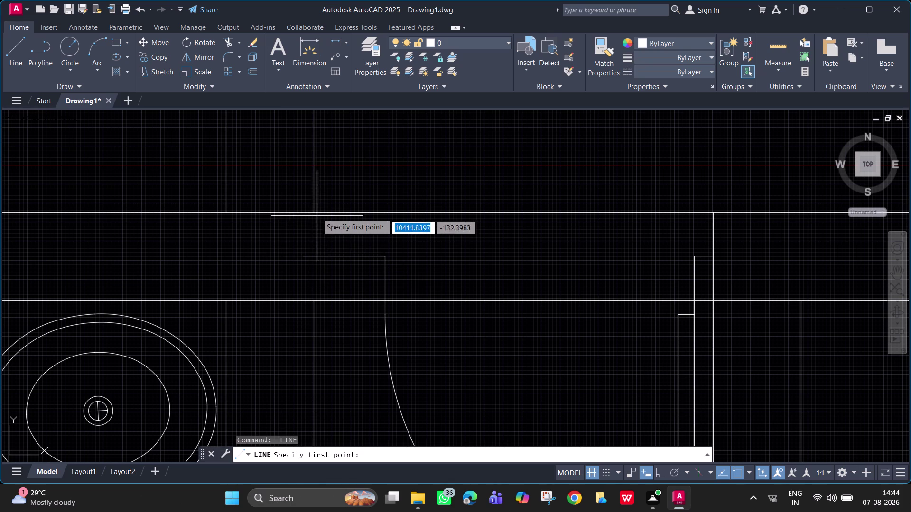
key(Escape)
Trim the short line's overhang at the wall after a failed extend attempt.
text(ex)
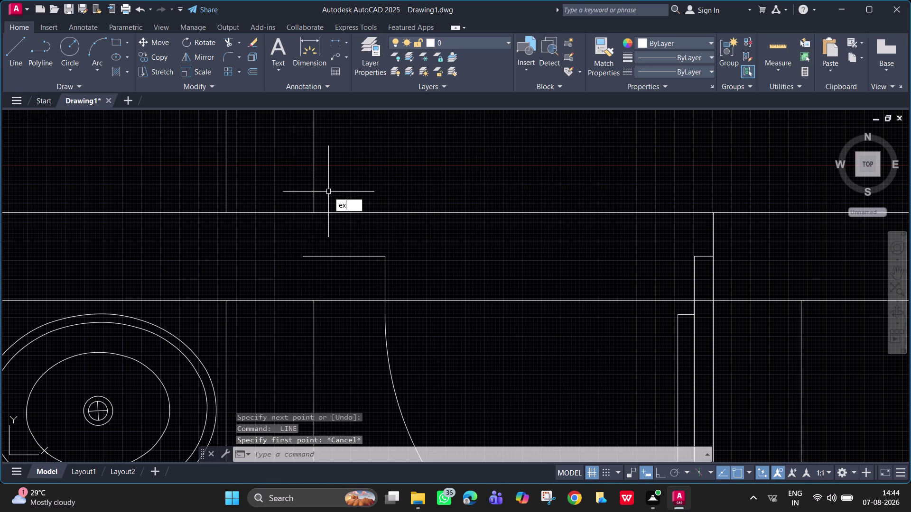
key(space)
click(313, 178)
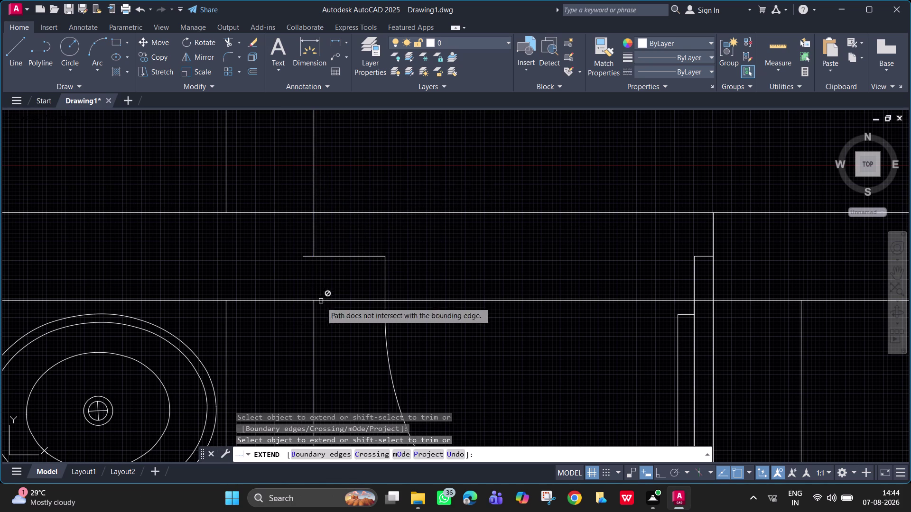
click(313, 311)
key(Escape)
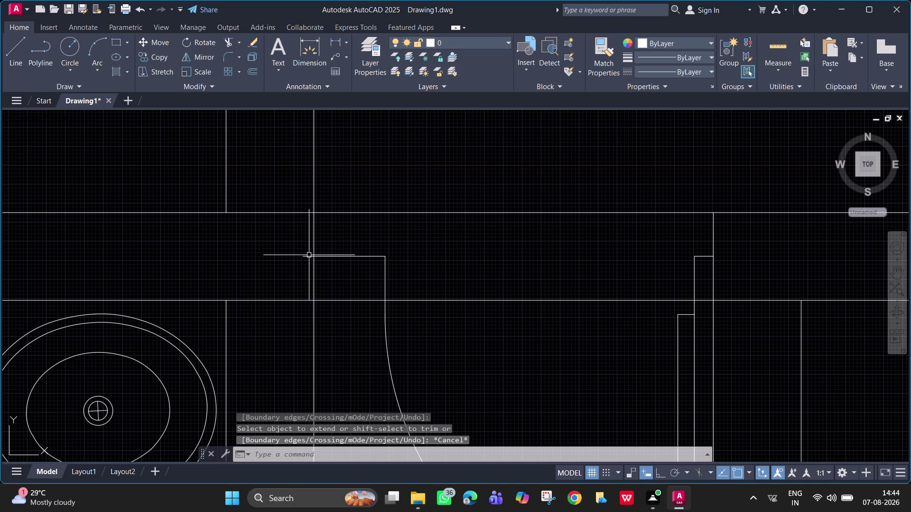
text(tr)
key(space)
click(309, 255)
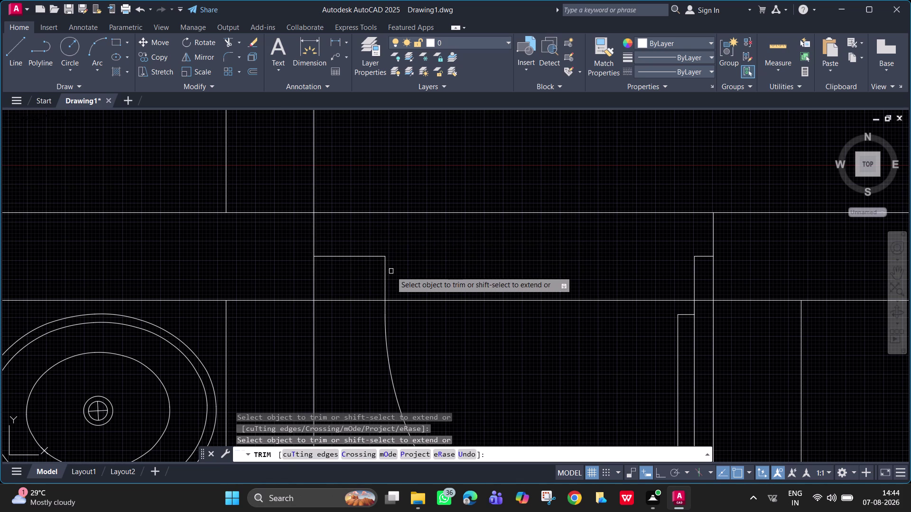
Draw 115-unit end lines from both jamb corners up to the upper wall line.
key(Escape)
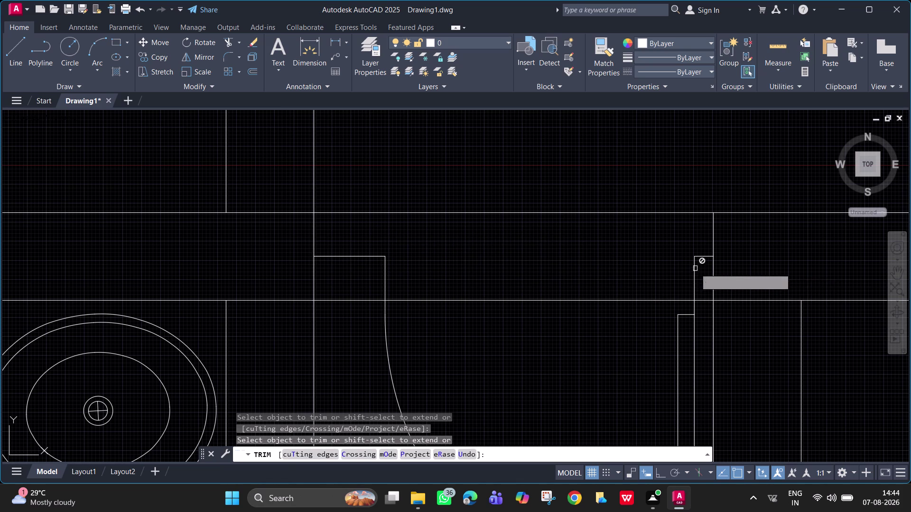
key(l)
key(space)
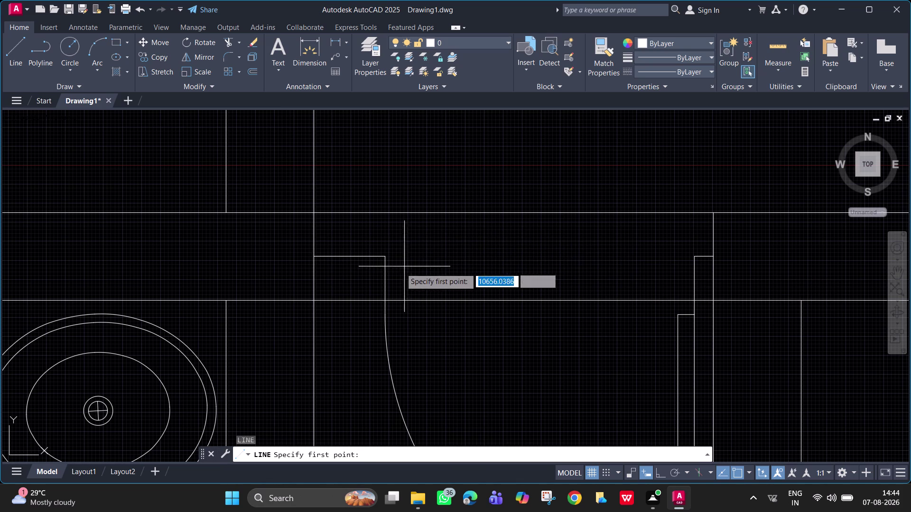
click(384, 256)
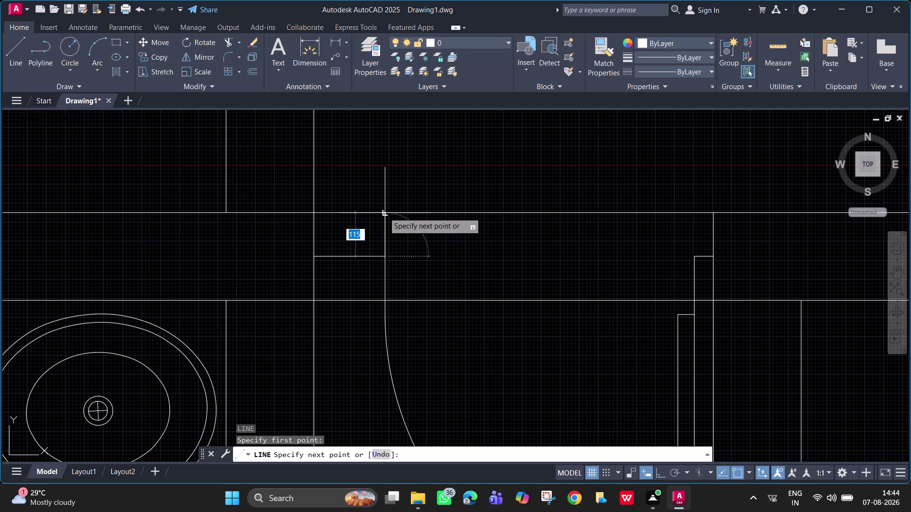
click(384, 211)
key(space)
key(space)
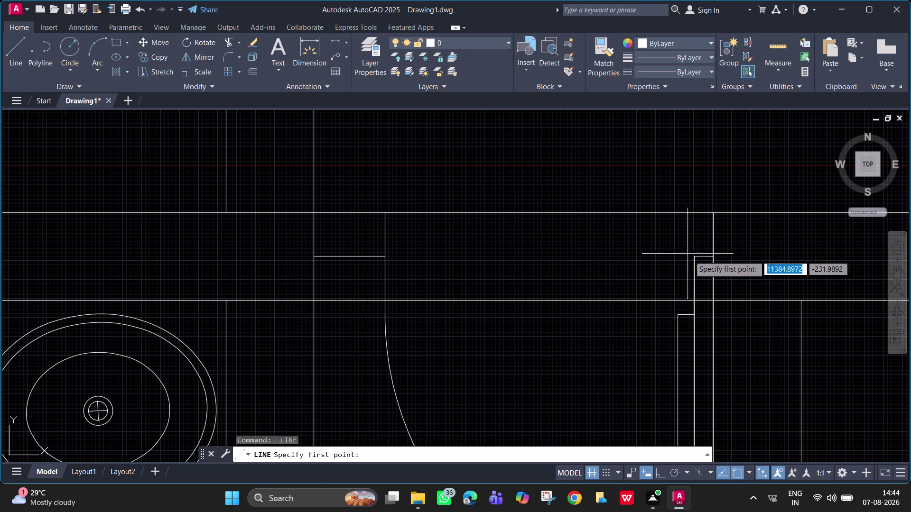
click(694, 258)
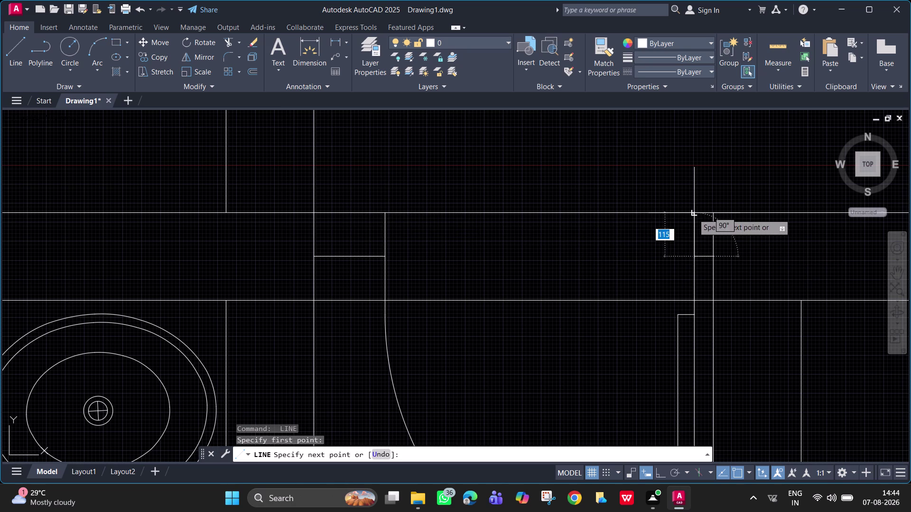
click(692, 212)
key(space)
Trim away the upper and lower wall segments crossing both door openings.
text(t)
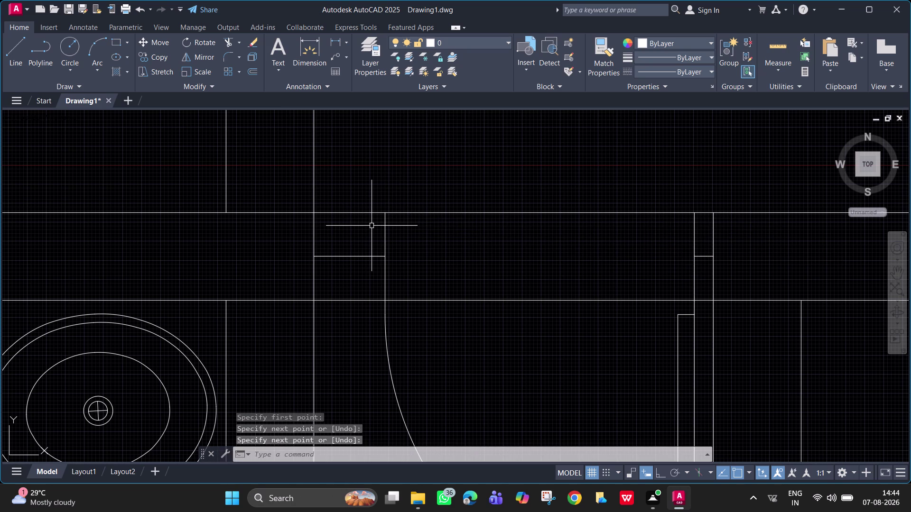
text(r)
key(space)
click(369, 212)
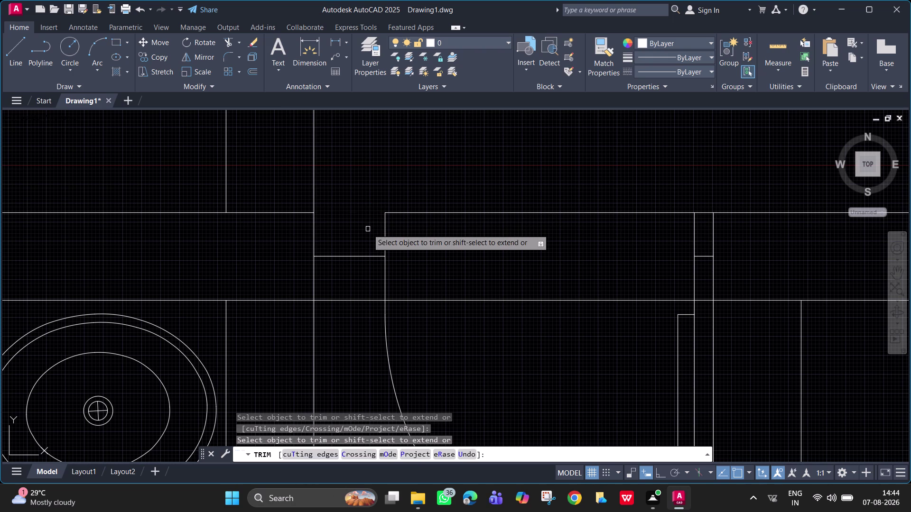
key(ctrl+z)
click(422, 212)
click(345, 299)
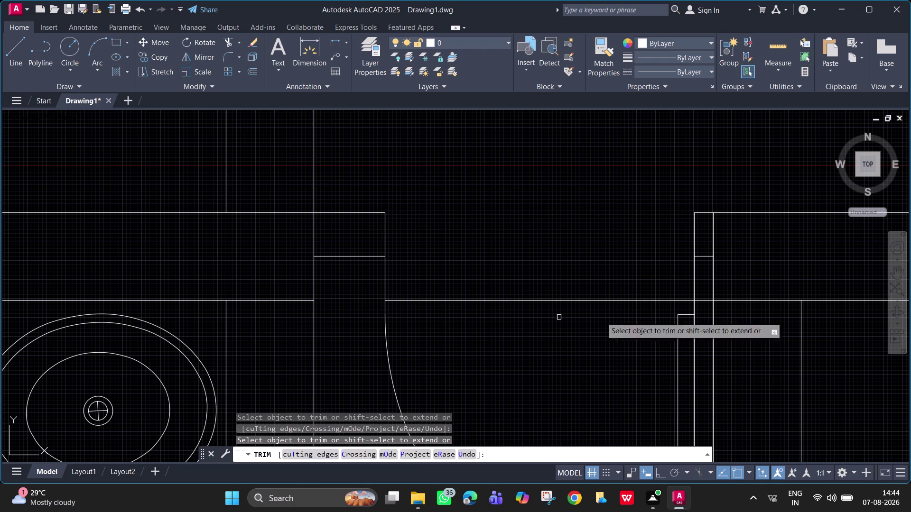
click(708, 299)
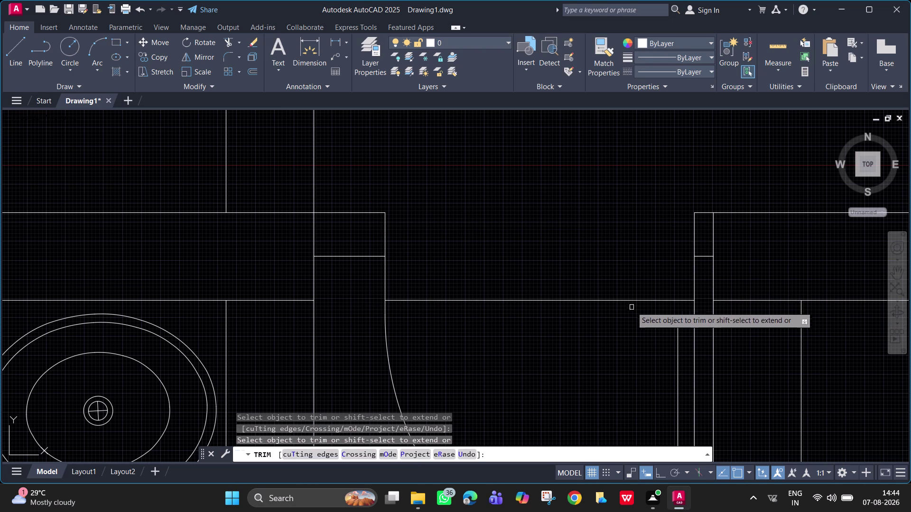
click(628, 300)
scroll(down, 3)
Pan over to the left bathroom door and cancel the TRIM command.
middle_drag(729, 259, 597, 197)
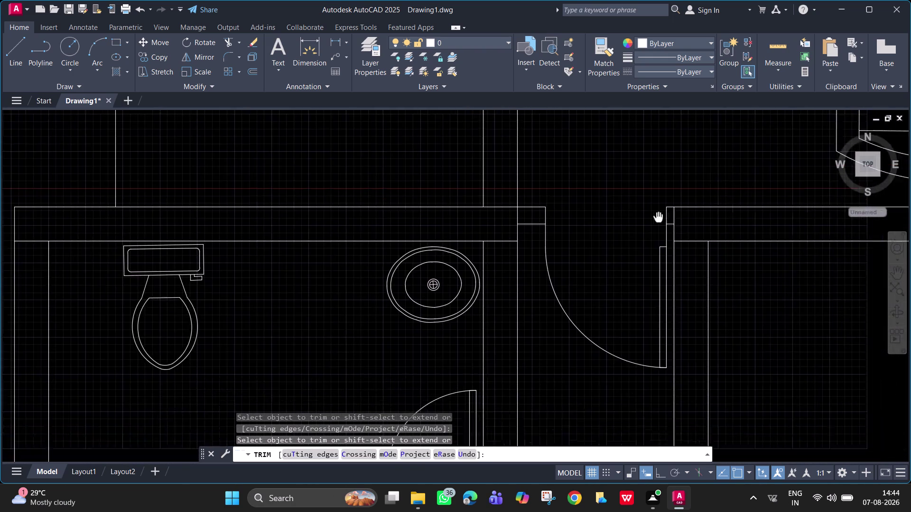
middle_drag(596, 198, 590, 196)
scroll(down, 3)
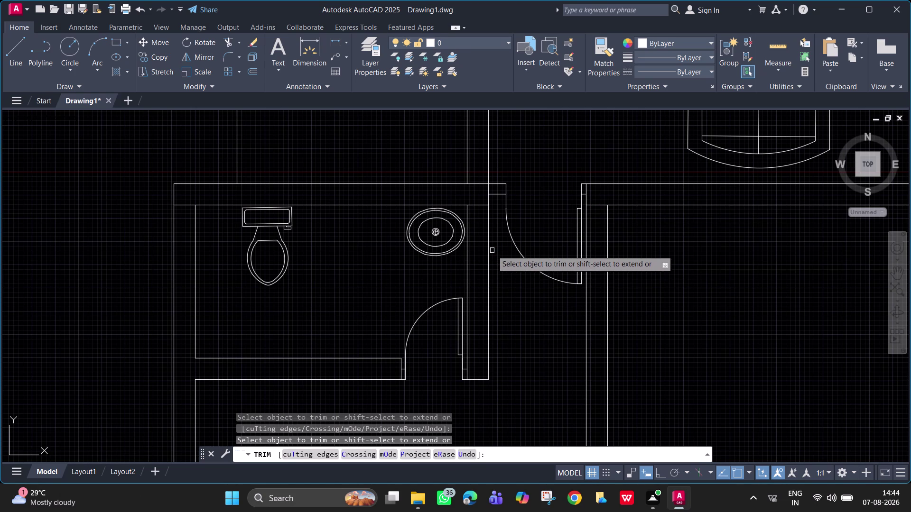
scroll(down, 3)
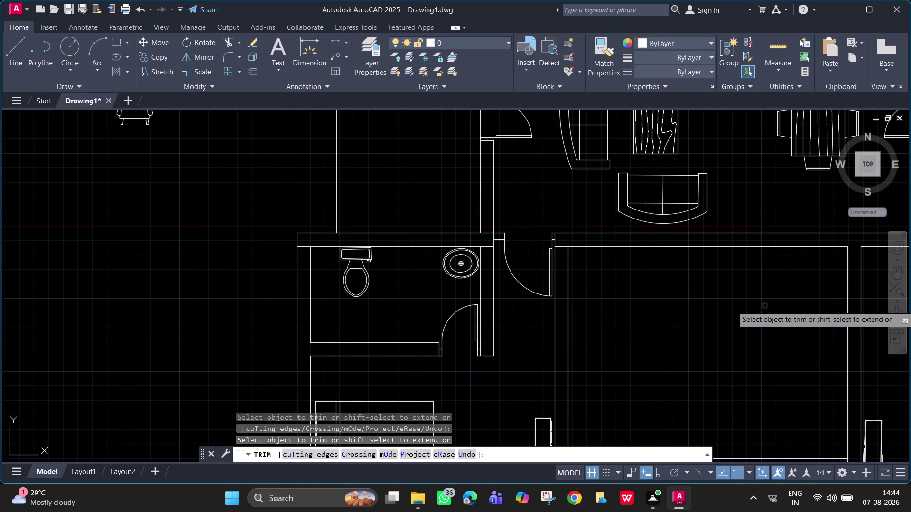
middle_drag(748, 304, 580, 328)
middle_drag(577, 330, 576, 329)
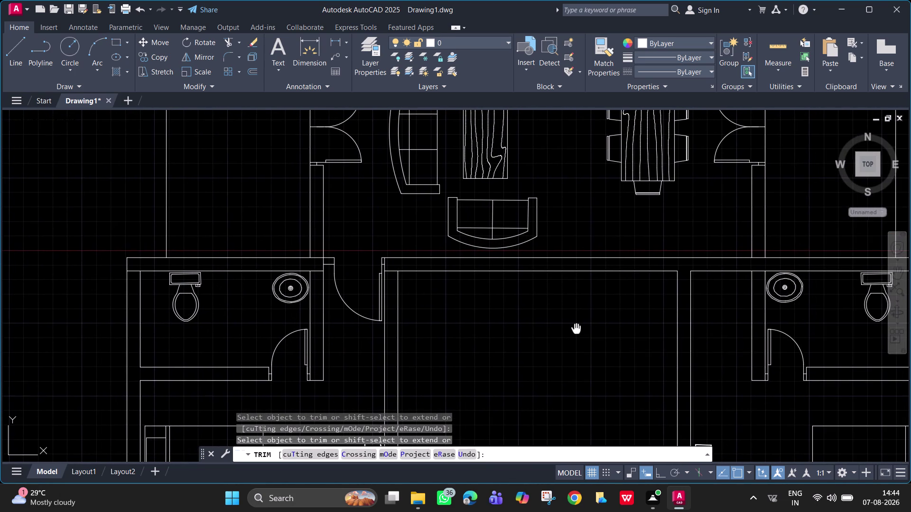
middle_drag(576, 329, 556, 329)
key(Escape)
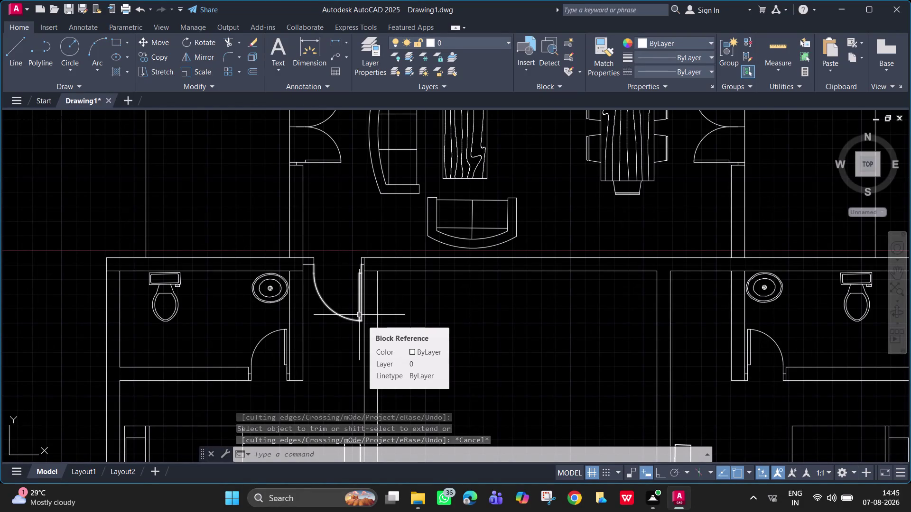
Mirror the left bathroom door across a vertical line between the bathrooms, keeping the original.
click(359, 315)
text(m)
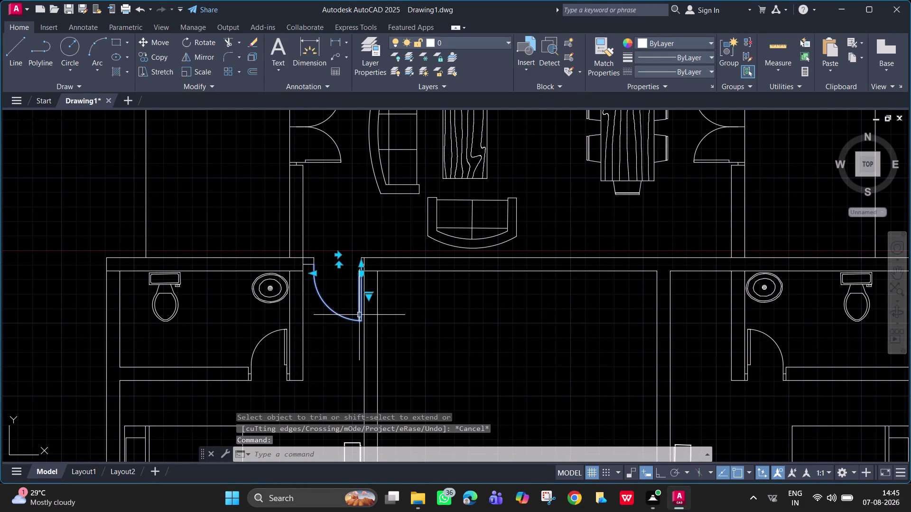
text(i)
key(space)
scroll(down, 3)
middle_drag(572, 401, 531, 248)
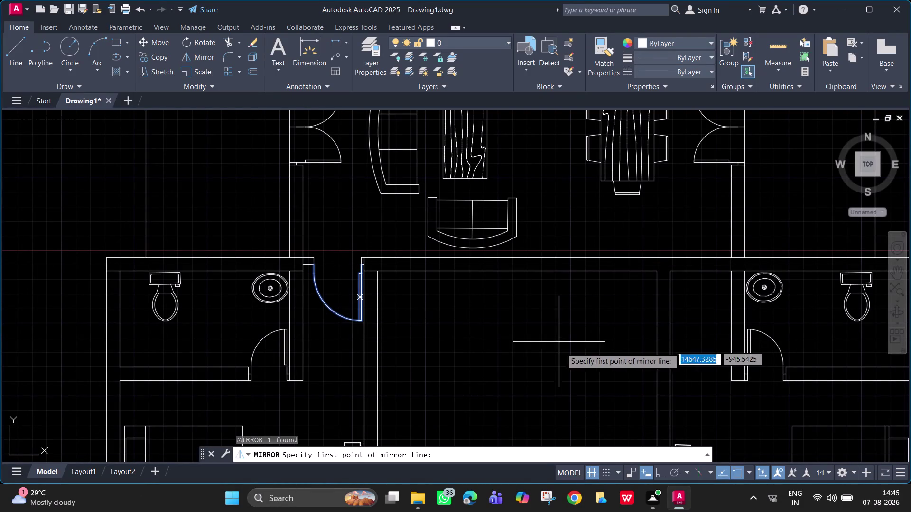
middle_drag(562, 360, 535, 240)
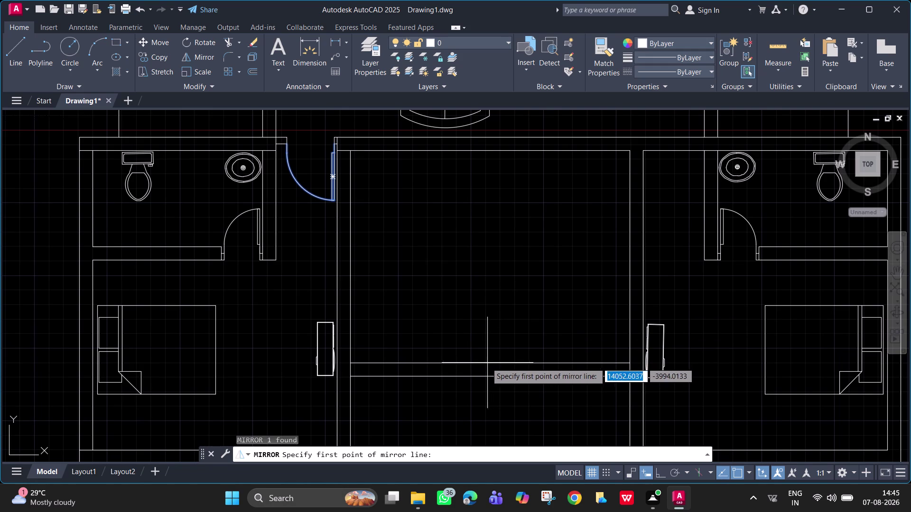
click(490, 363)
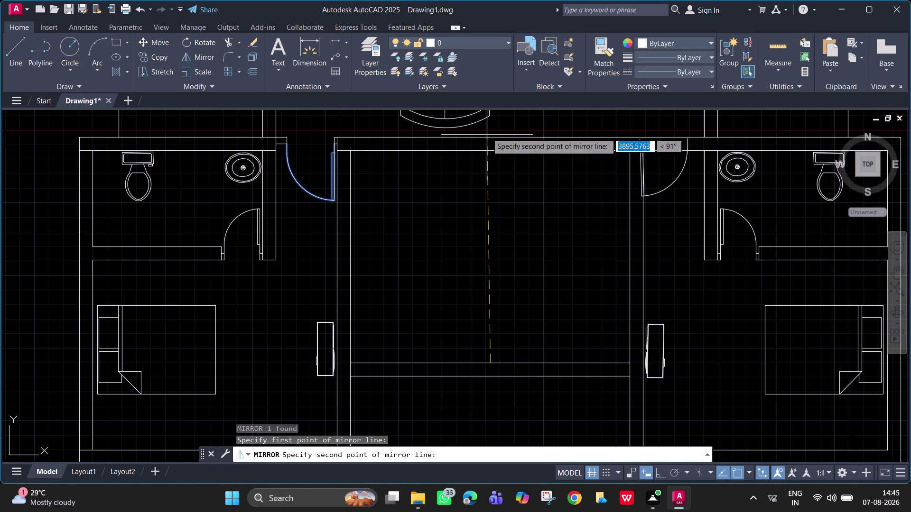
key(F8)
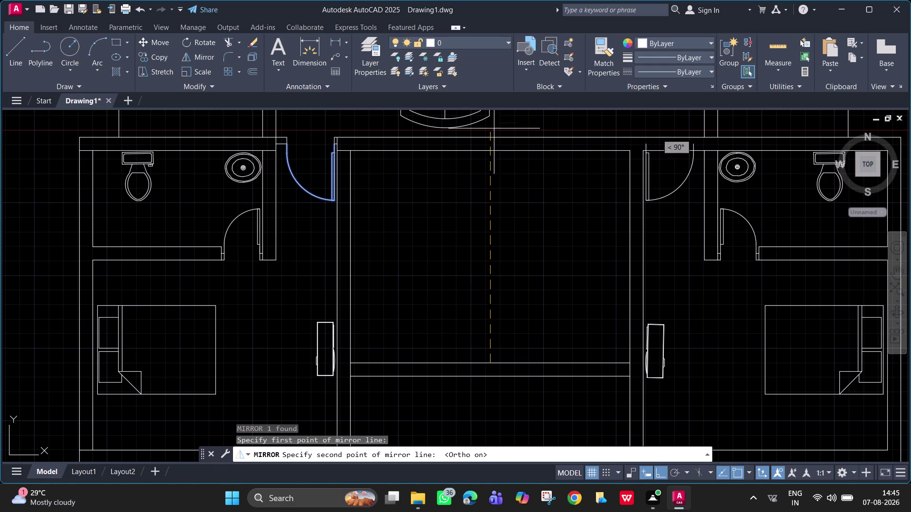
click(488, 176)
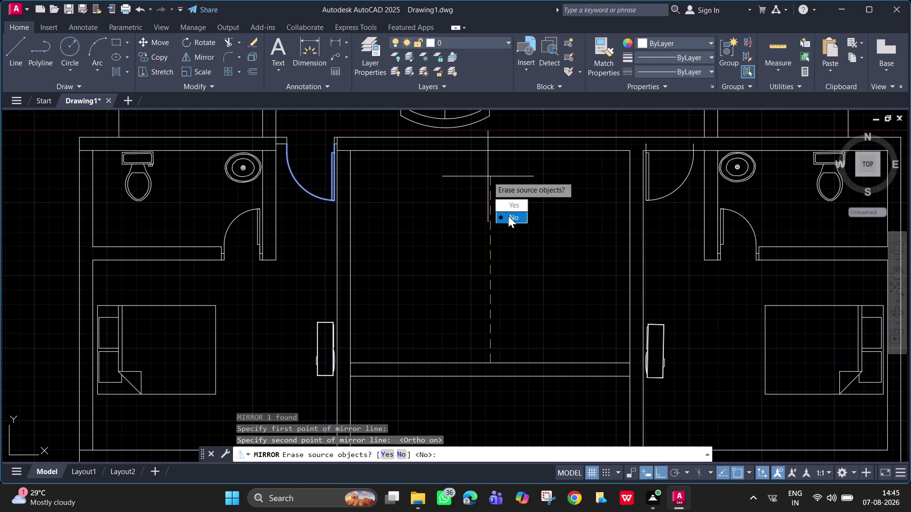
drag(508, 216, 488, 176)
scroll(up, 3)
middle_drag(661, 143, 528, 200)
scroll(up, 3)
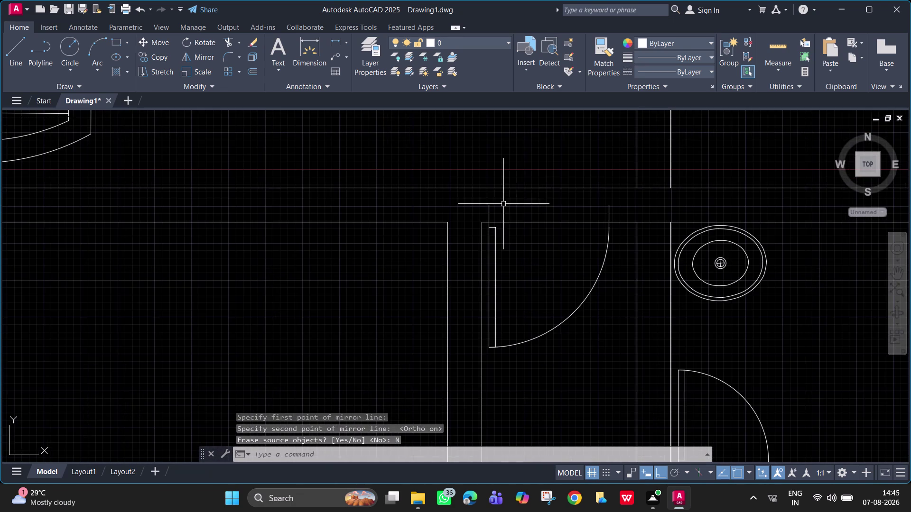
Draw a short horizontal line capping the wall end at the door jamb corner.
scroll(up, 3)
text(l)
key(space)
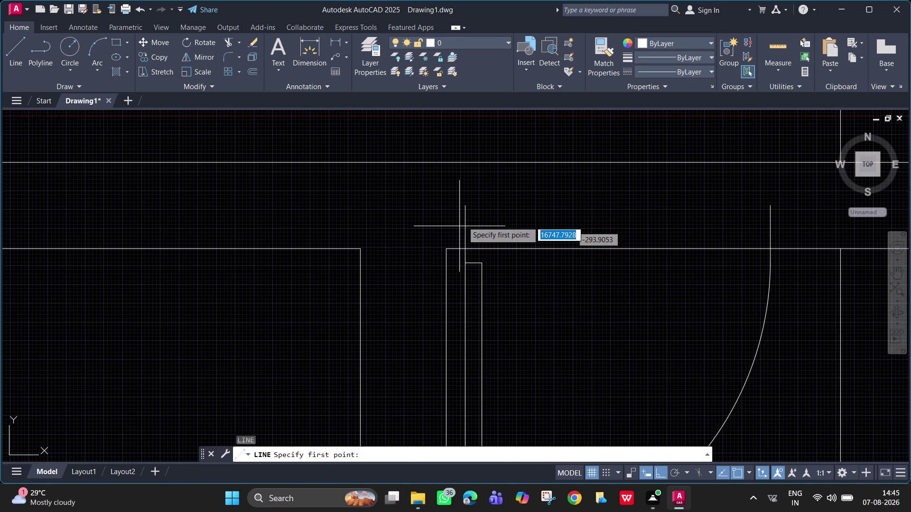
click(464, 205)
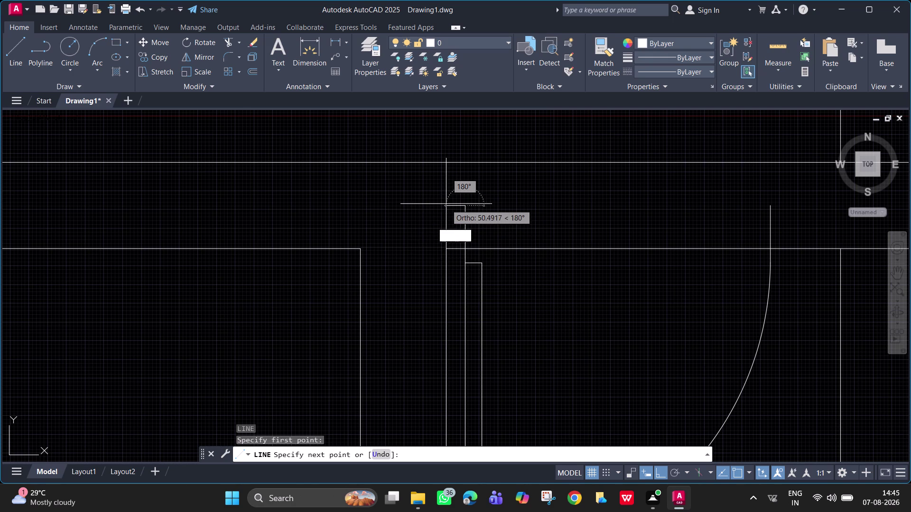
click(435, 206)
key(space)
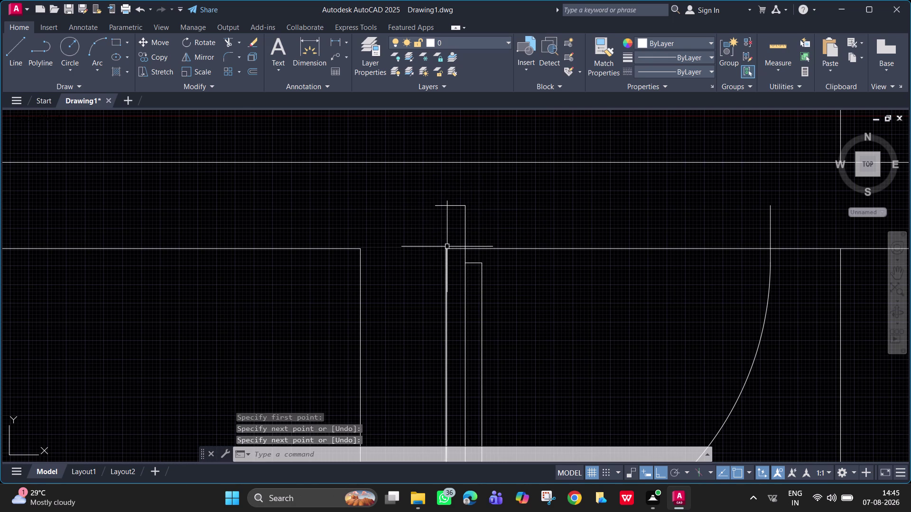
Draw two vertical jamb lines running up to the outer wall.
key(space)
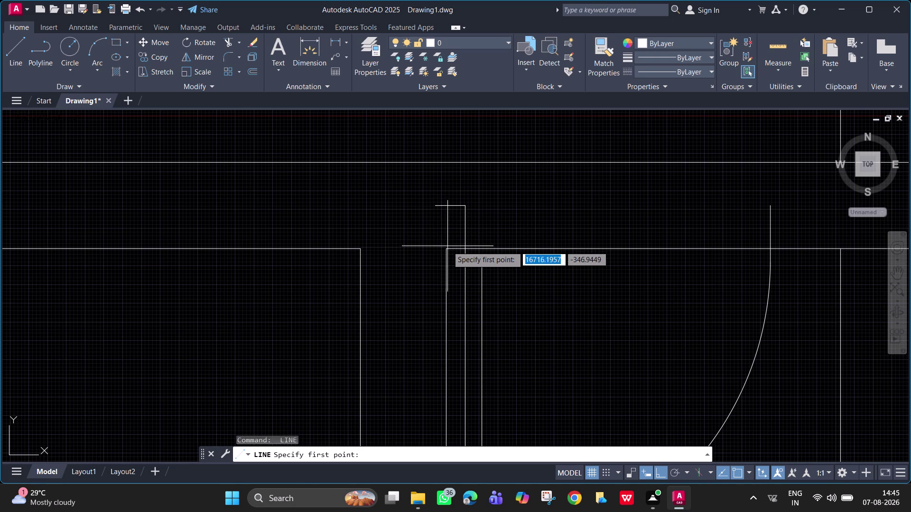
click(446, 250)
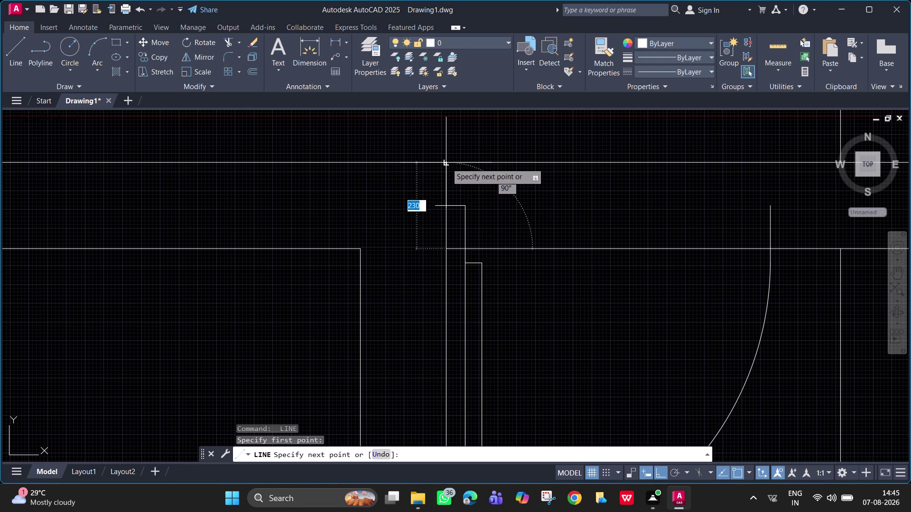
click(446, 162)
key(space)
key(space)
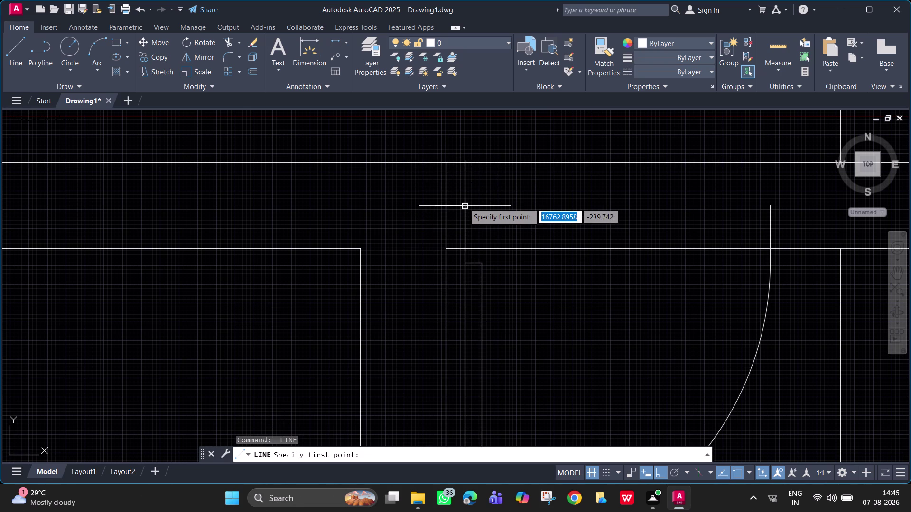
click(464, 203)
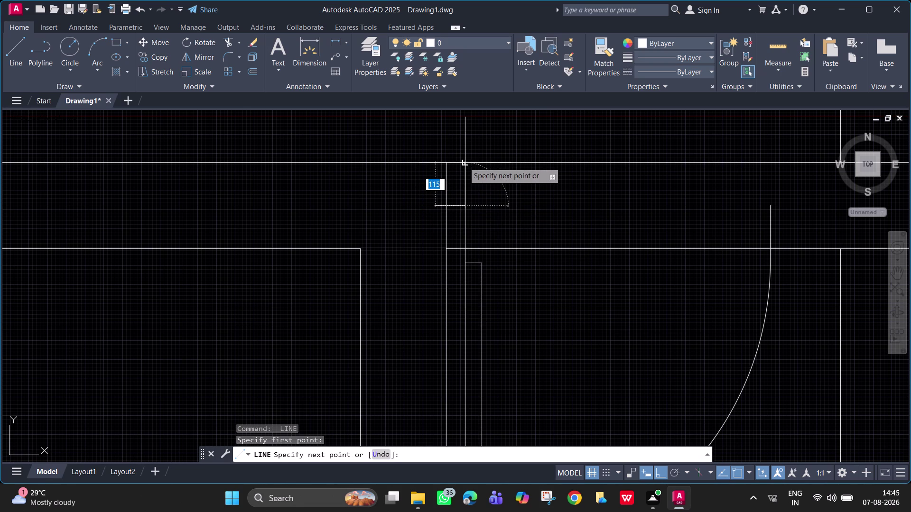
click(463, 163)
key(space)
Trim the two leftover wall segments beside the new jamb lines.
text(tr)
key(space)
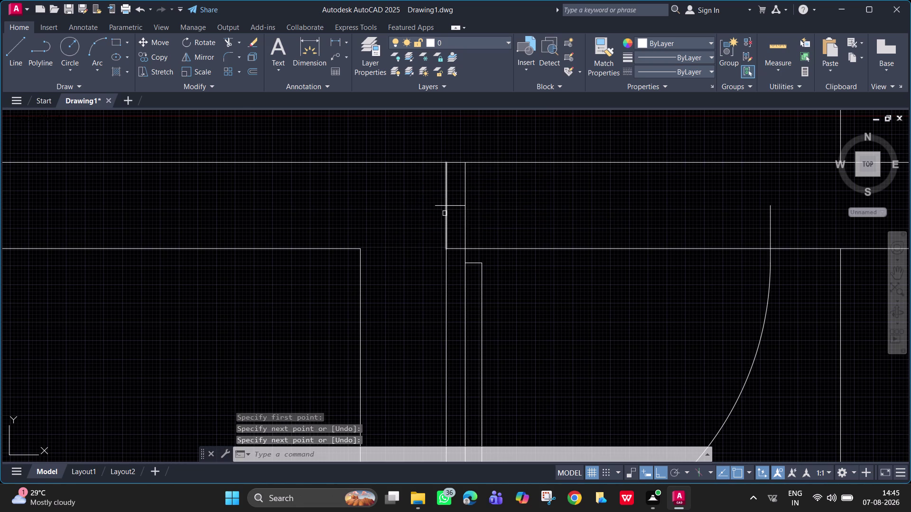
click(439, 207)
click(457, 206)
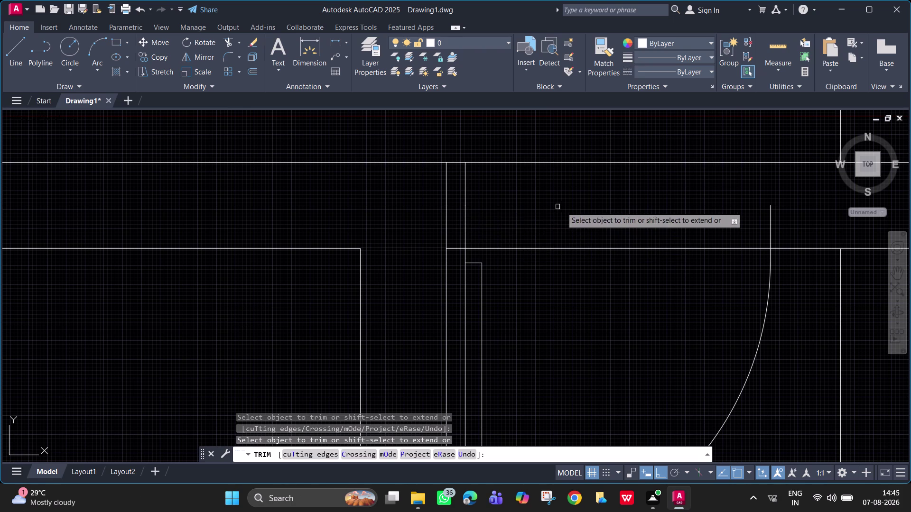
scroll(down, 3)
middle_drag(559, 210, 514, 222)
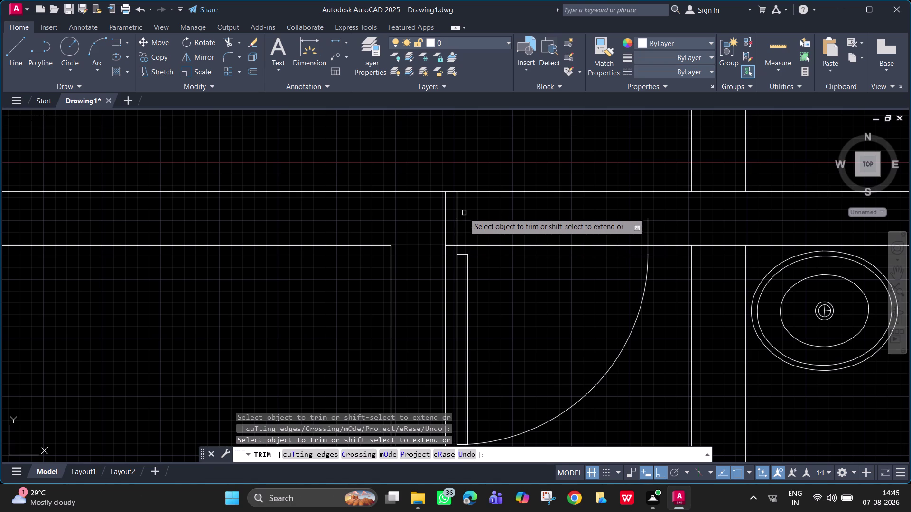
key(Escape)
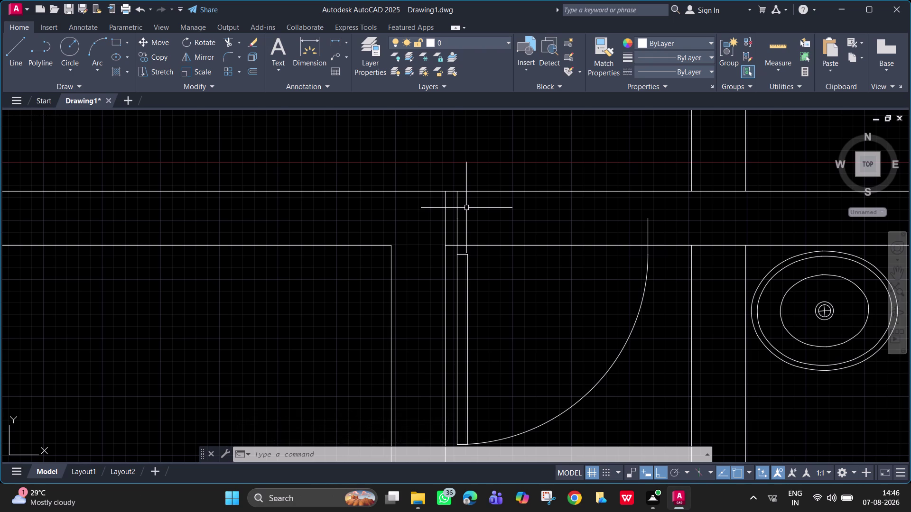
middle_drag(461, 209, 337, 234)
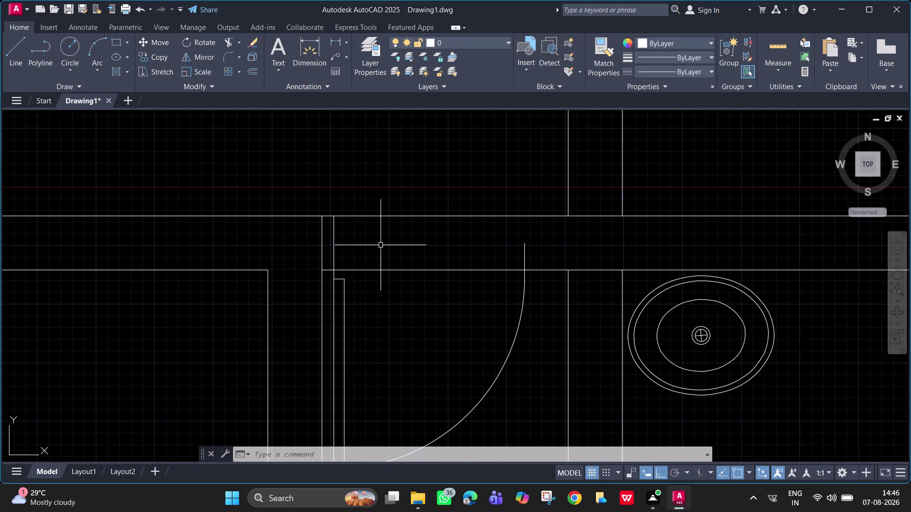
Draw a short line across the left jamb of the door opening.
key(l)
key(space)
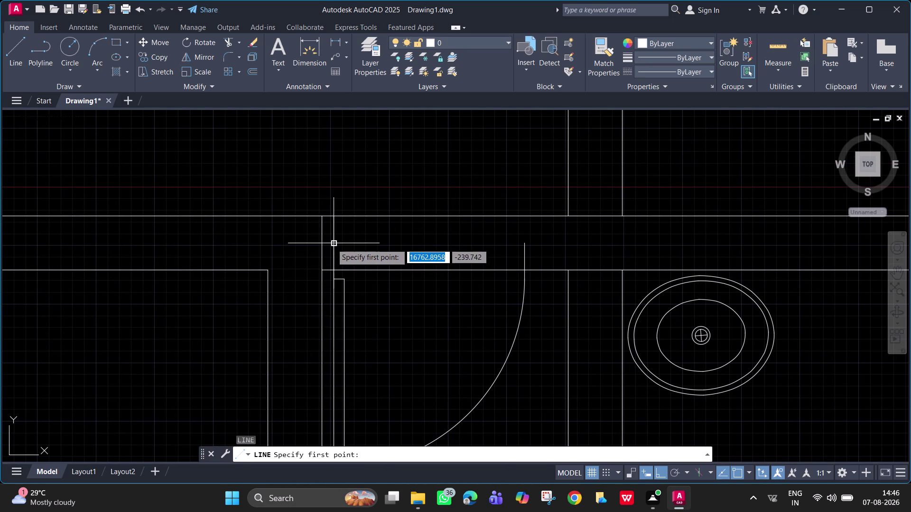
click(332, 243)
click(320, 244)
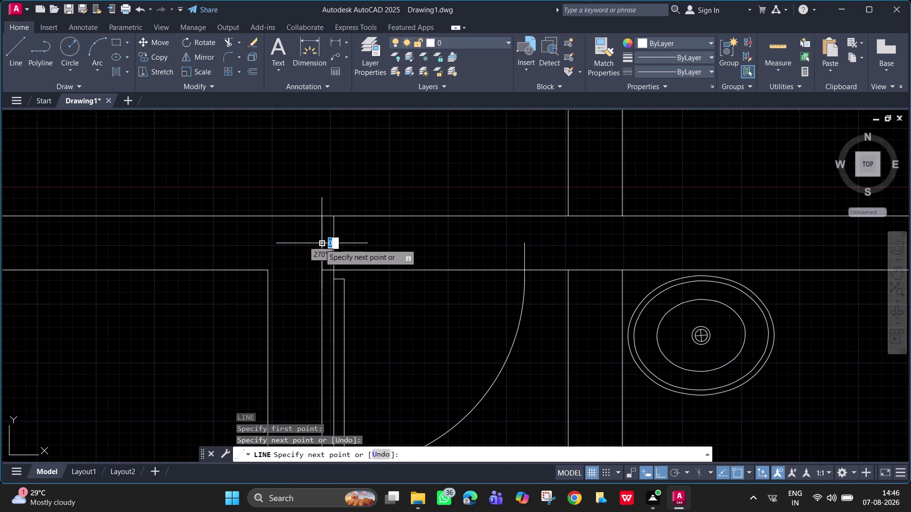
key(space)
Draw an L-shaped closing line from the door arc's free end to the right wall.
key(space)
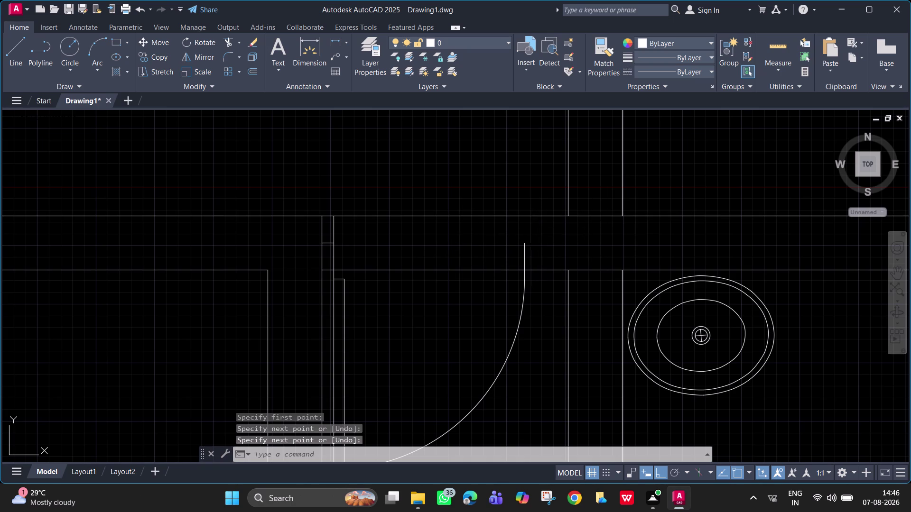
click(522, 245)
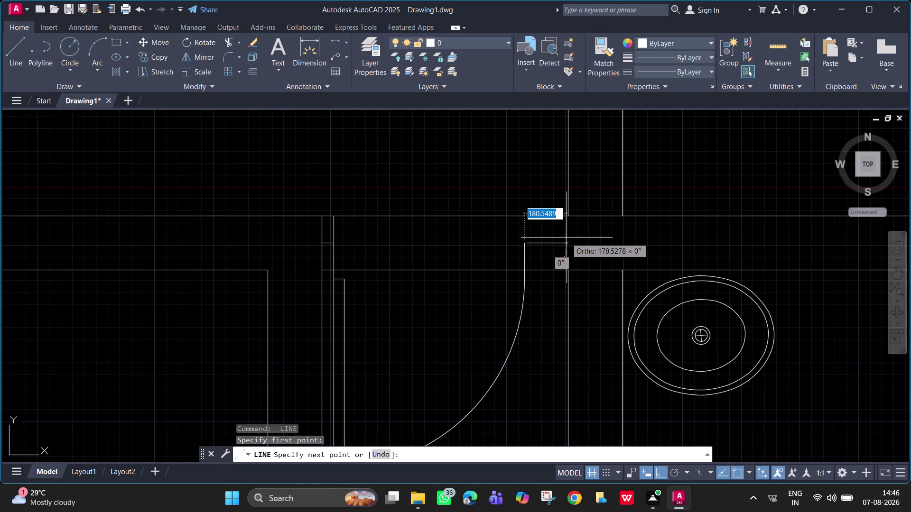
click(568, 238)
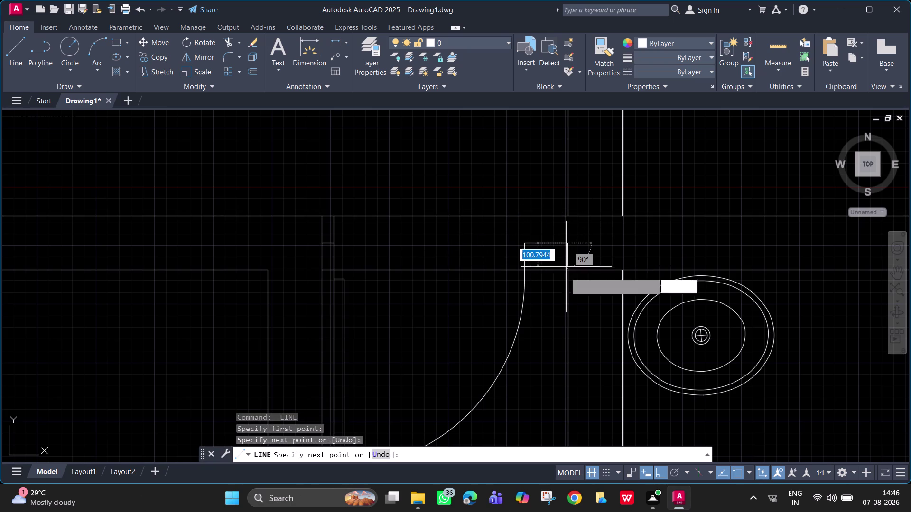
click(568, 271)
key(space)
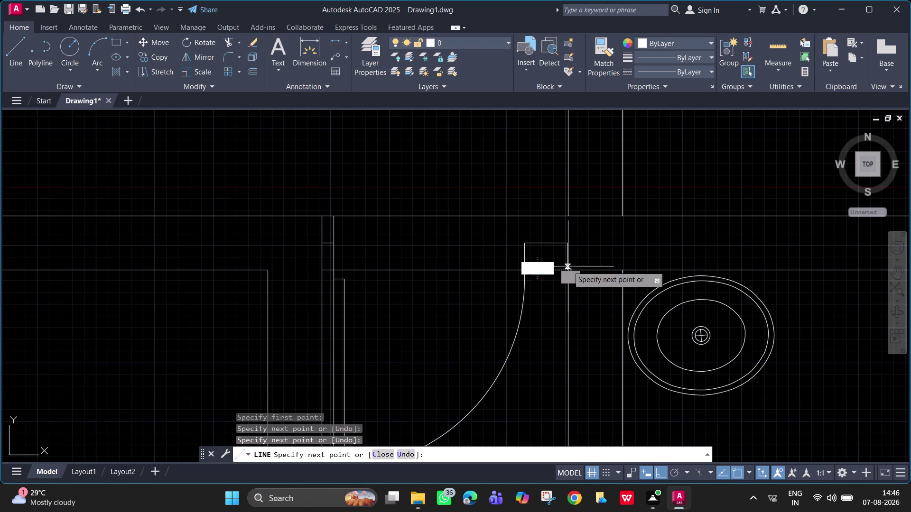
key(space)
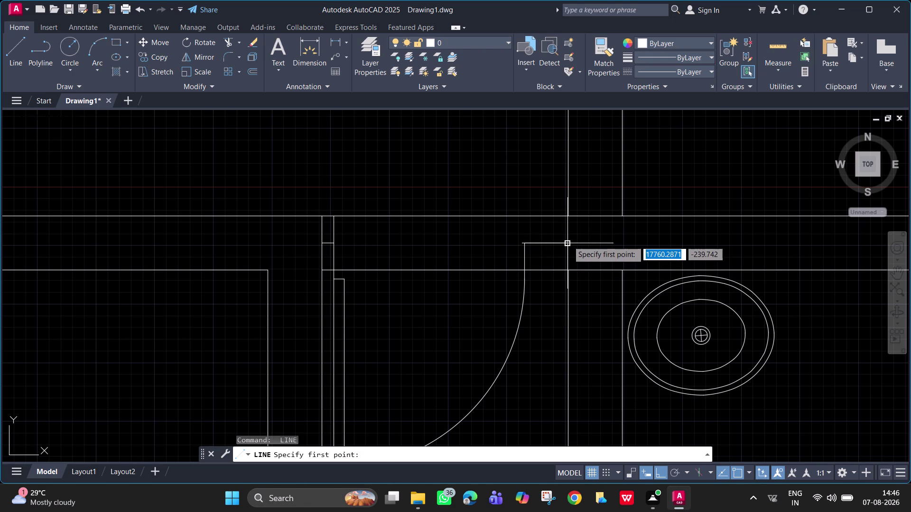
click(568, 241)
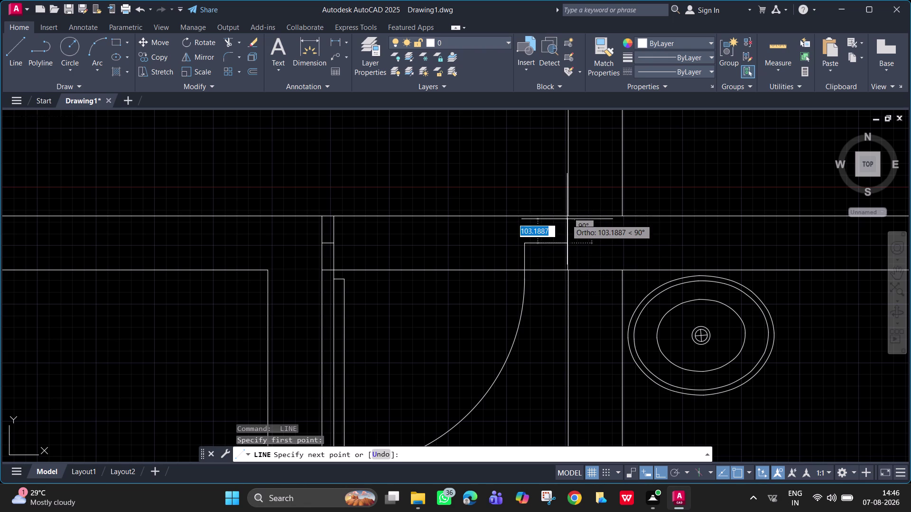
scroll(up, 3)
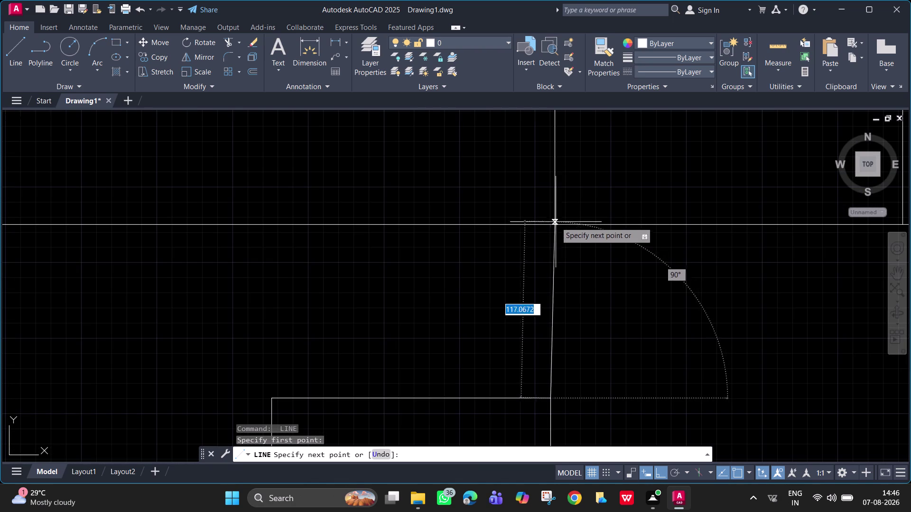
key(Escape)
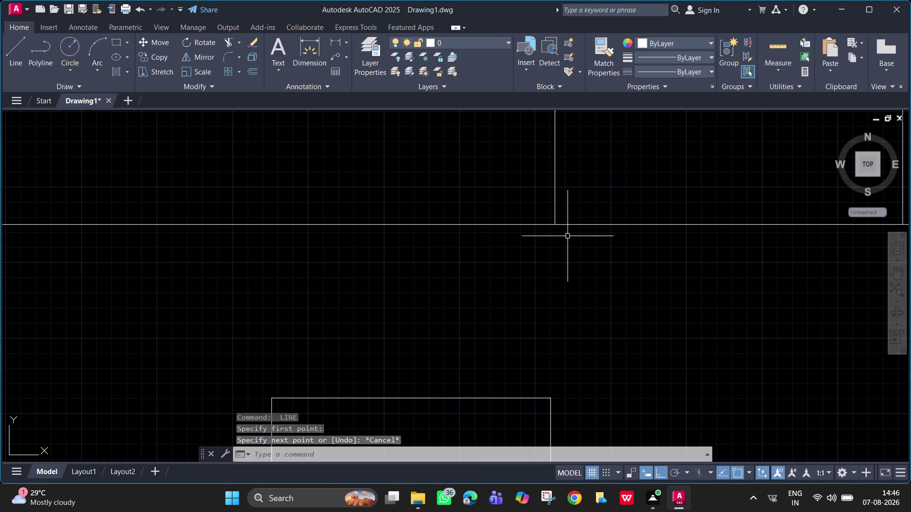
key(space)
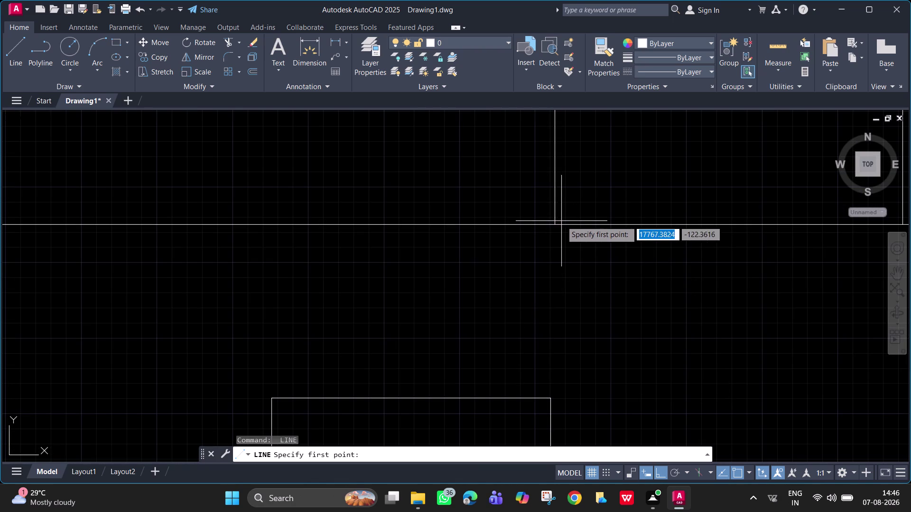
Draw a line from the jamb down to the wall below.
scroll(up, 3)
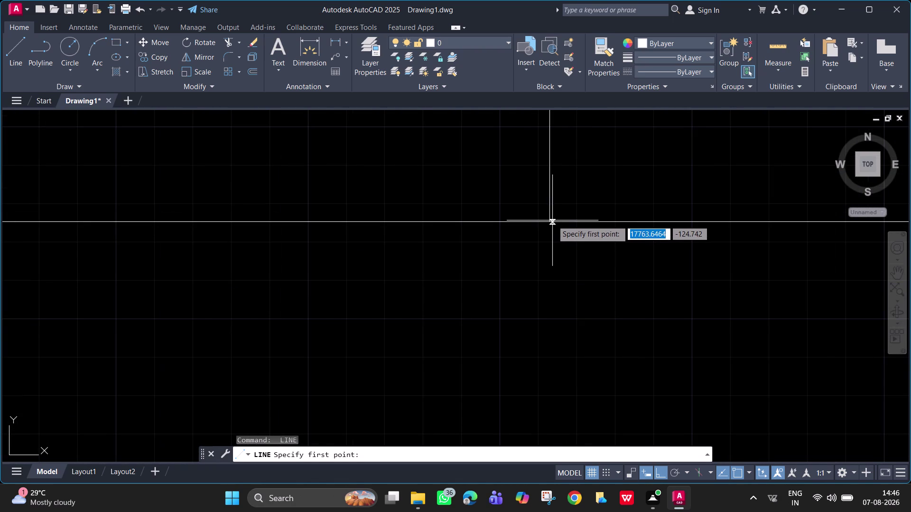
click(549, 221)
scroll(down, 3)
middle_drag(541, 293, 518, 137)
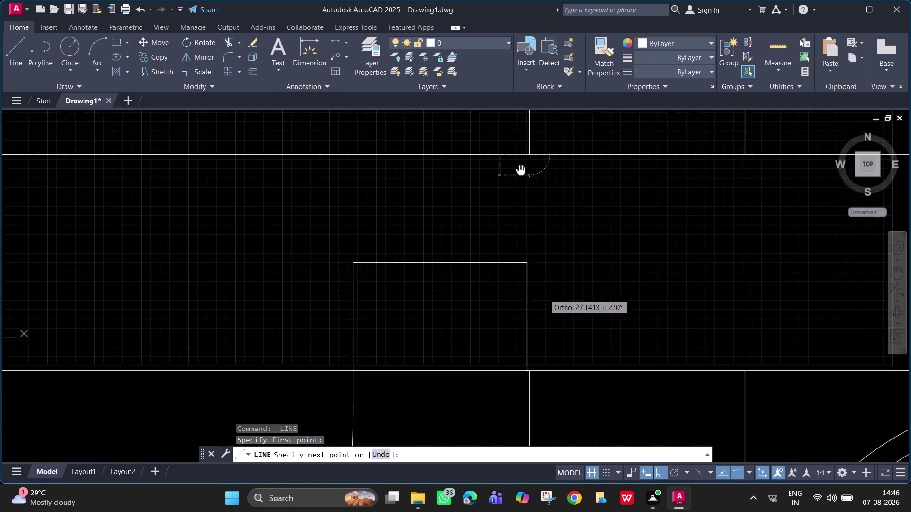
middle_drag(519, 138, 517, 93)
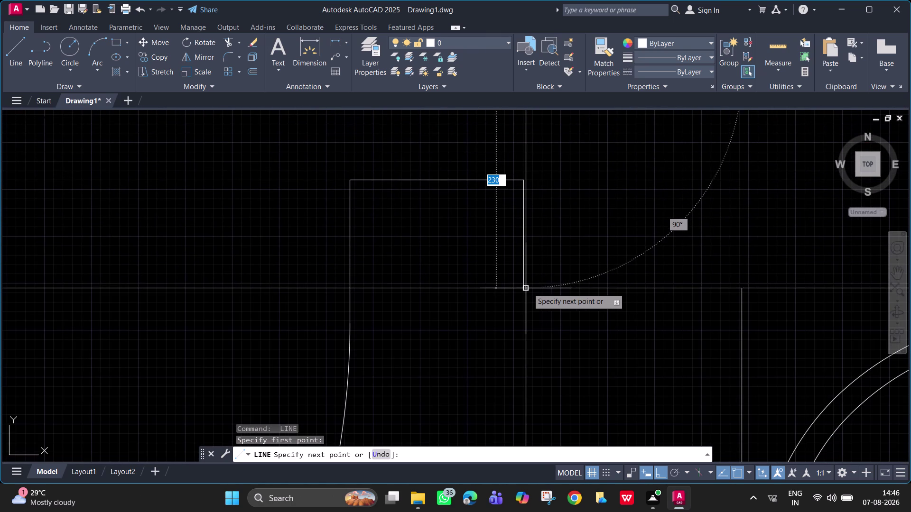
click(526, 286)
key(Escape)
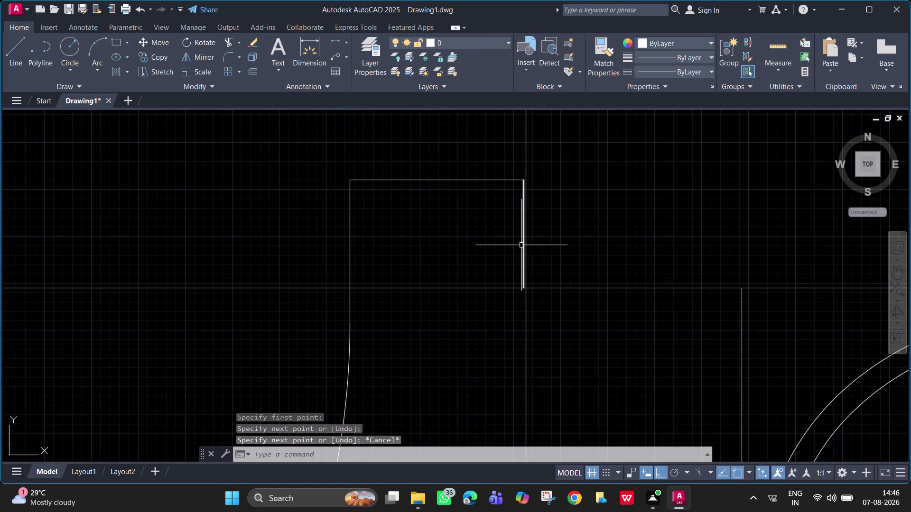
Erase the stray line and extend the wall stub near the washbasin to the boundary wall.
click(523, 240)
key(Delete)
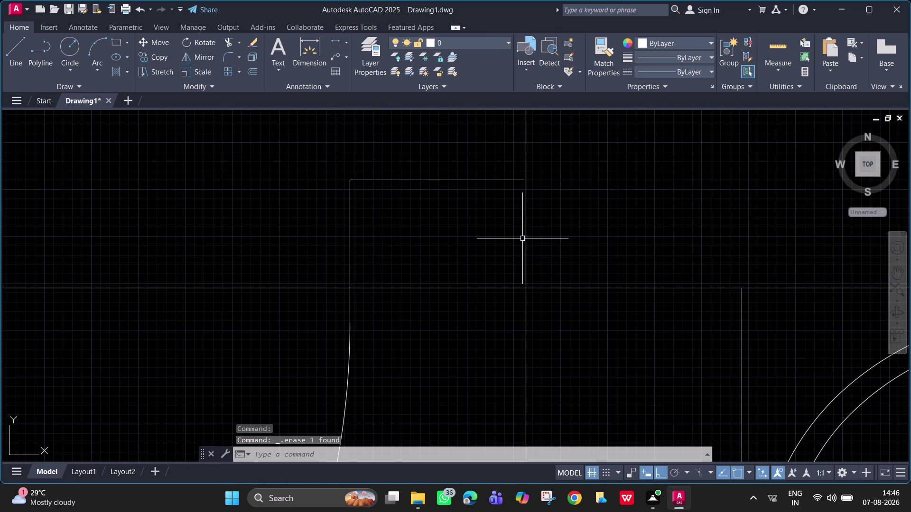
text(ex)
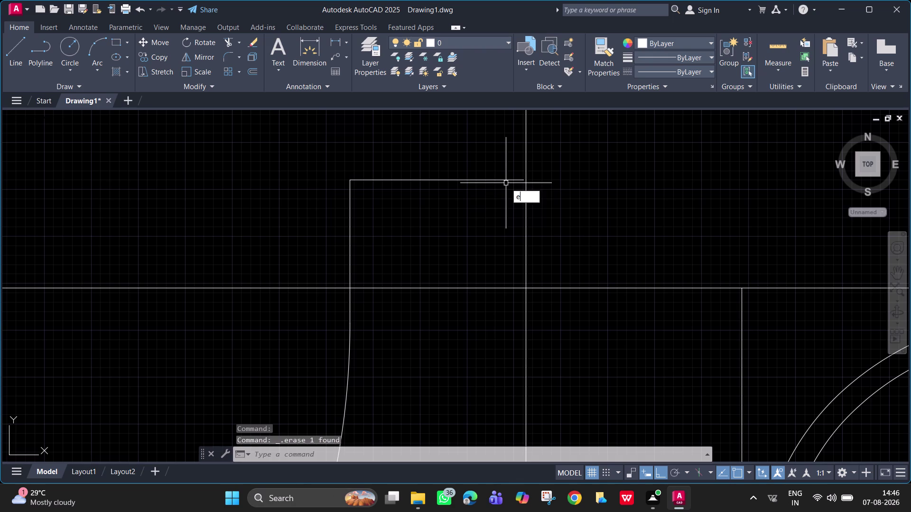
key(space)
click(512, 181)
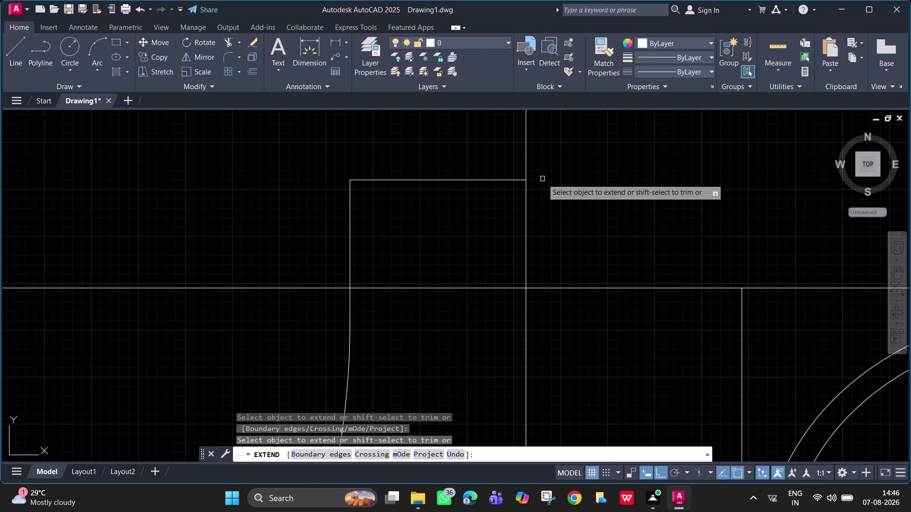
scroll(down, 3)
middle_drag(665, 212, 699, 212)
scroll(down, 3)
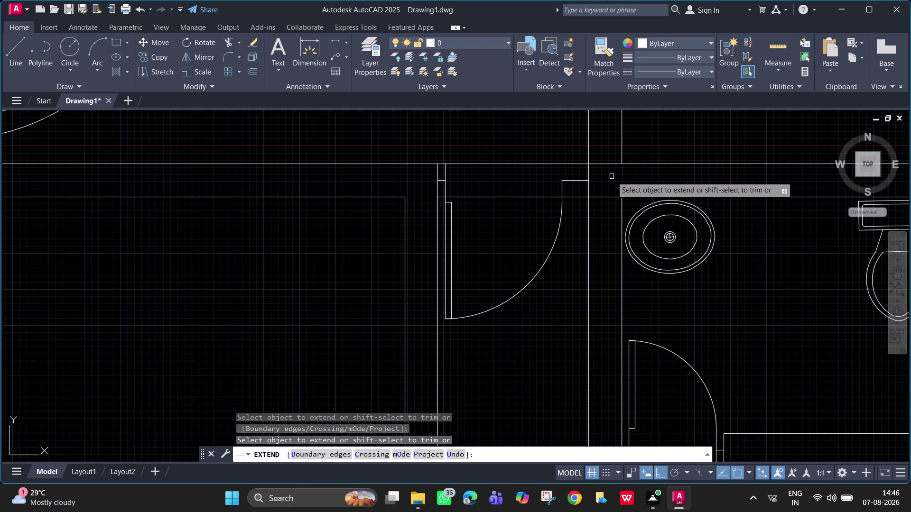
middle_drag(612, 177, 649, 218)
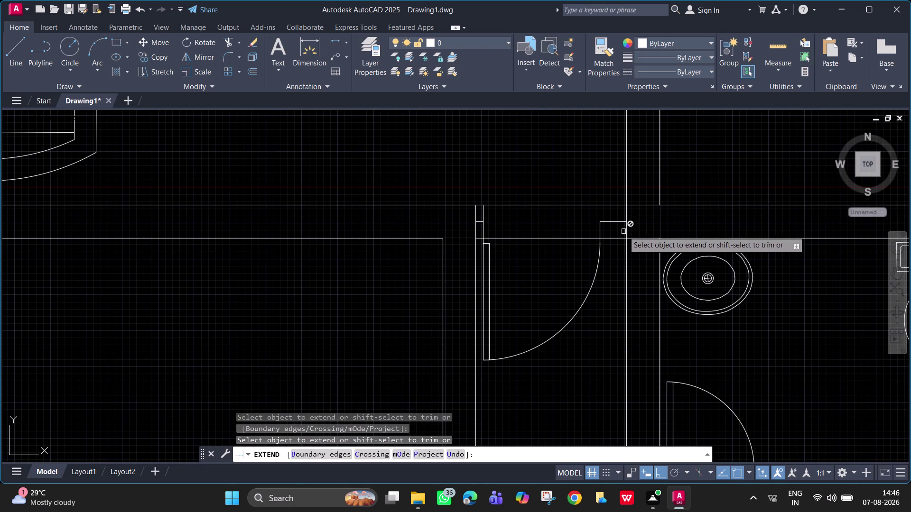
key(space)
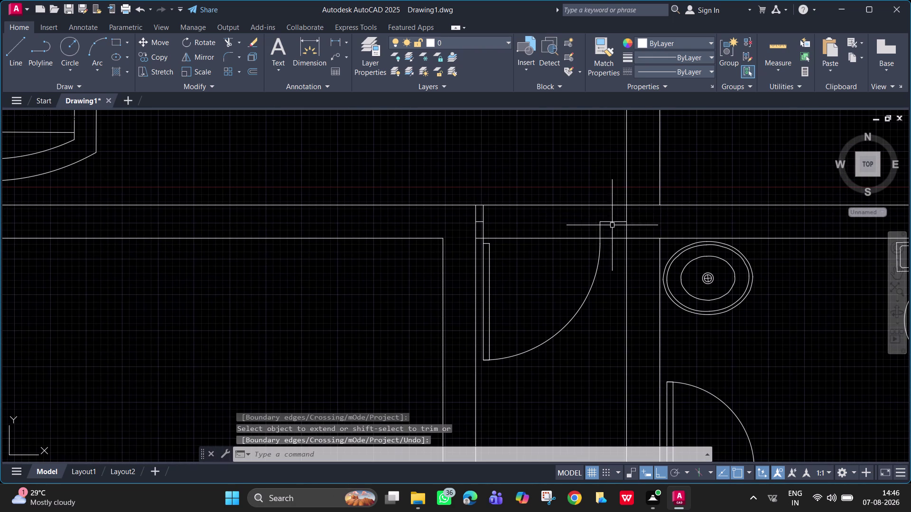
text(l)
key(space)
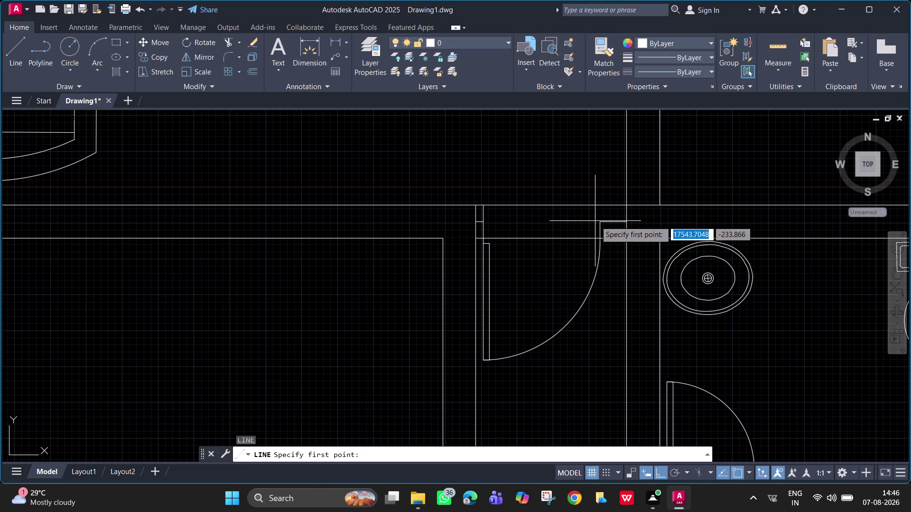
Draw a short vertical closing line at the wall stub corner.
click(598, 223)
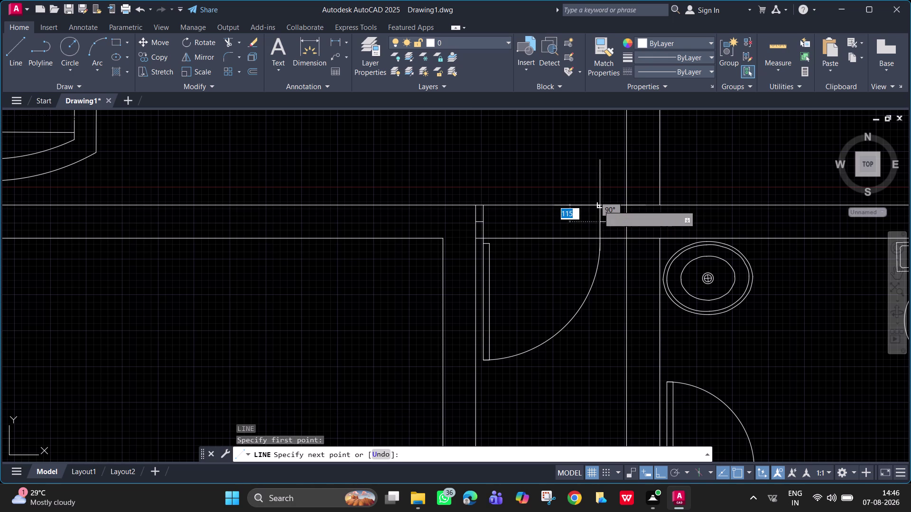
click(599, 206)
key(space)
Trim the wall line across the opening and the leftover pieces at the left jamb.
text(tr)
key(space)
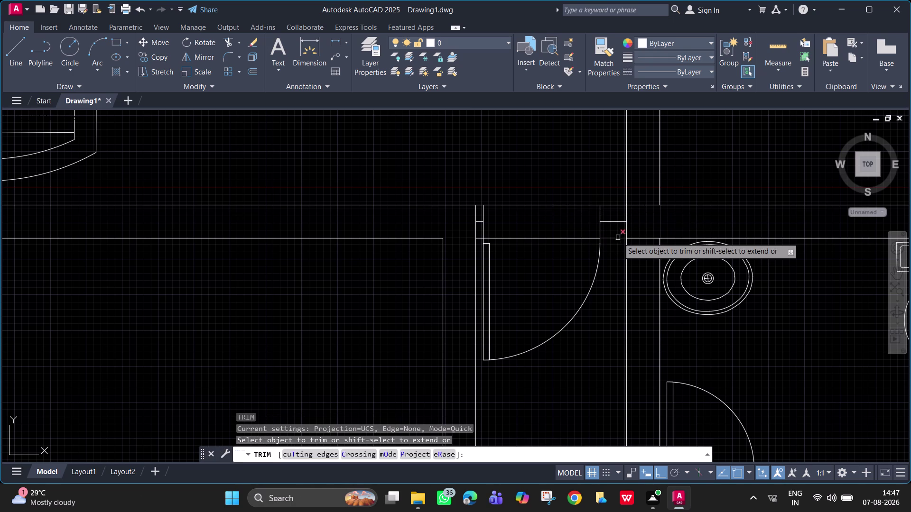
click(614, 236)
click(548, 234)
click(551, 246)
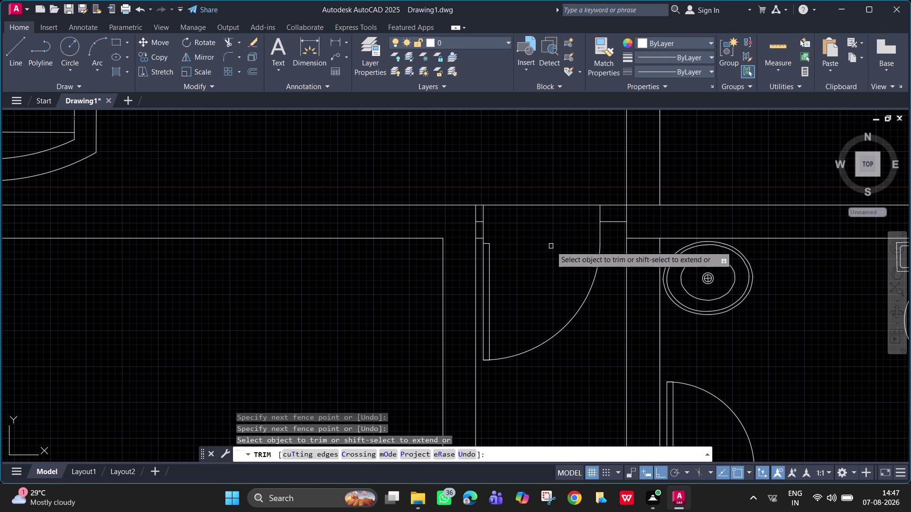
click(551, 204)
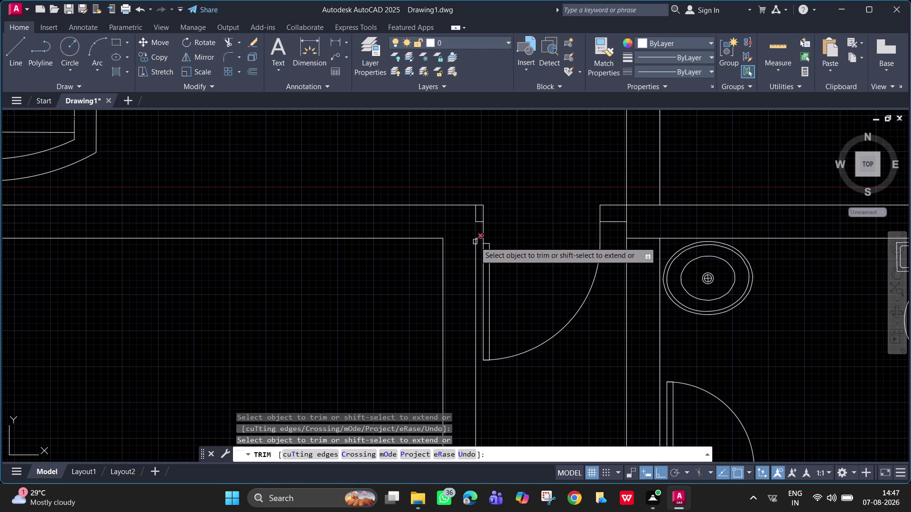
Fence-trim the remaining crossed wall lines at the left bathroom doorway.
scroll(up, 3)
click(462, 243)
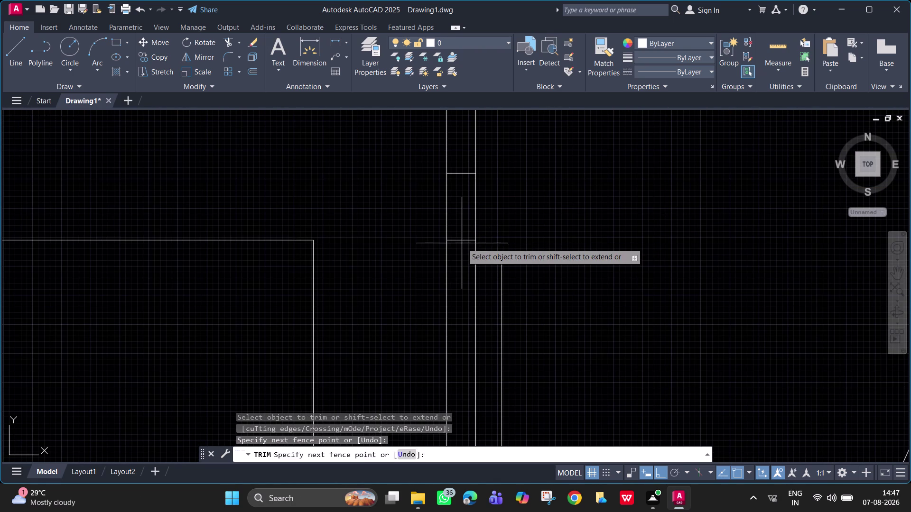
click(461, 237)
scroll(down, 3)
middle_drag(633, 243, 536, 228)
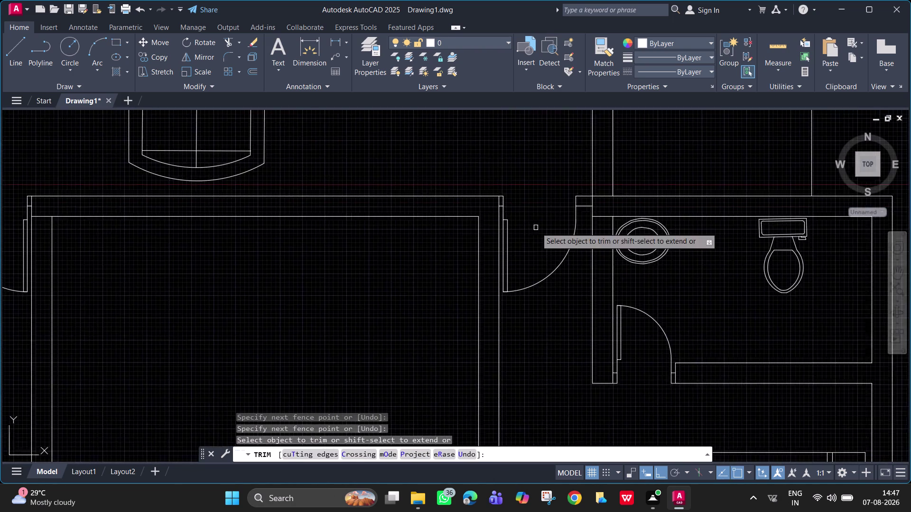
scroll(down, 3)
scroll(up, 3)
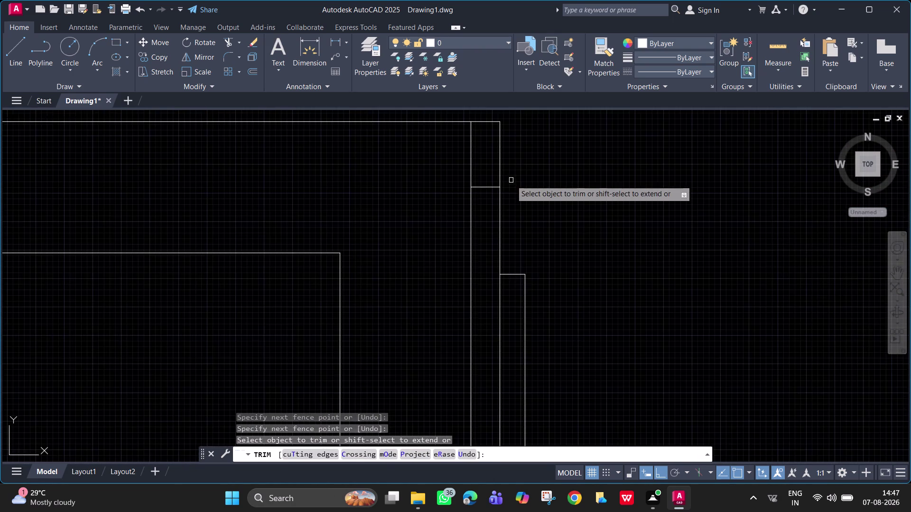
scroll(down, 3)
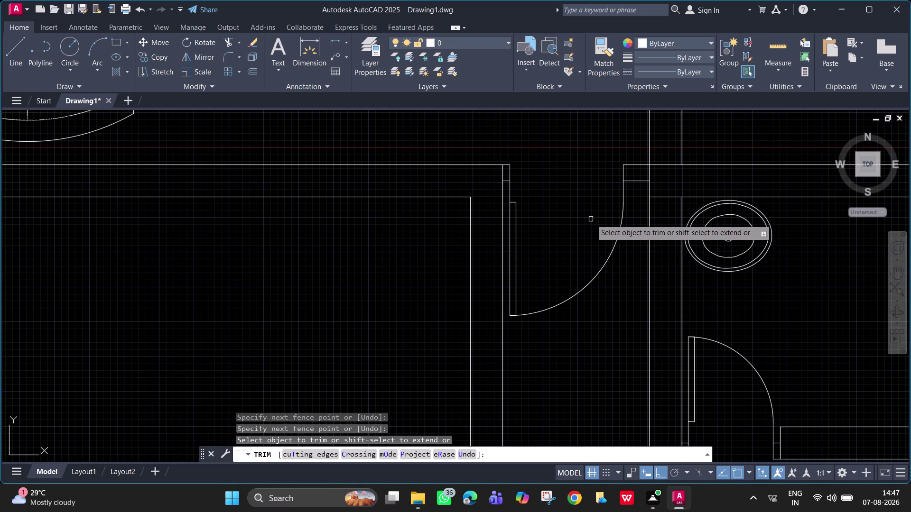
scroll(down, 3)
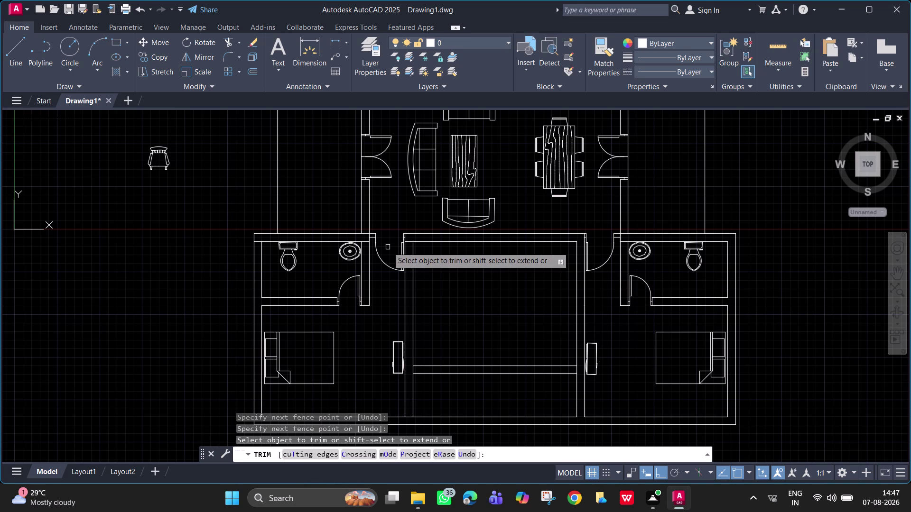
key(Escape)
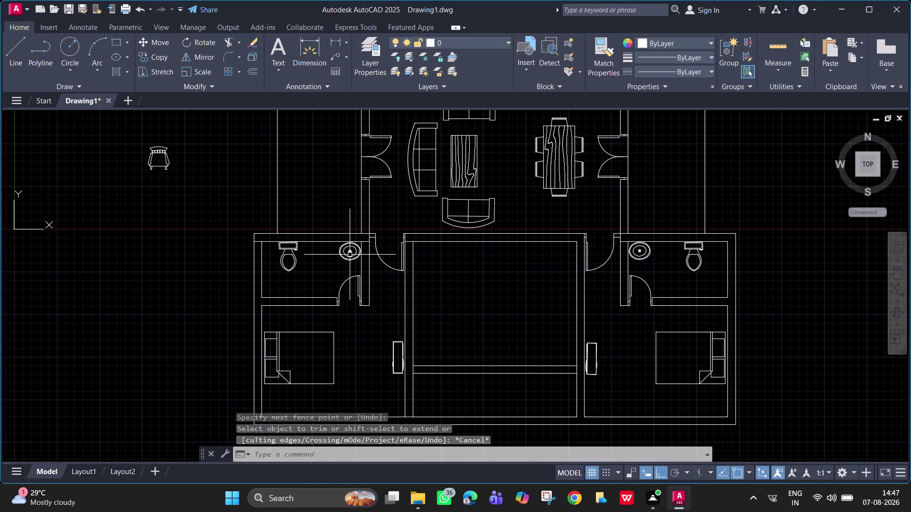
Trim the wall lines at the bathroom's top corner and near the washbasin.
scroll(down, 3)
scroll(down, 3)
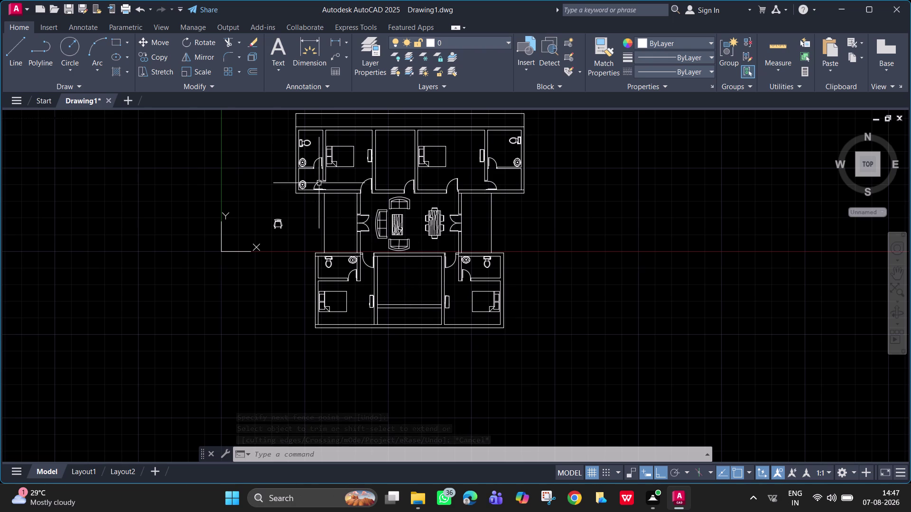
scroll(up, 3)
middle_drag(395, 236, 497, 205)
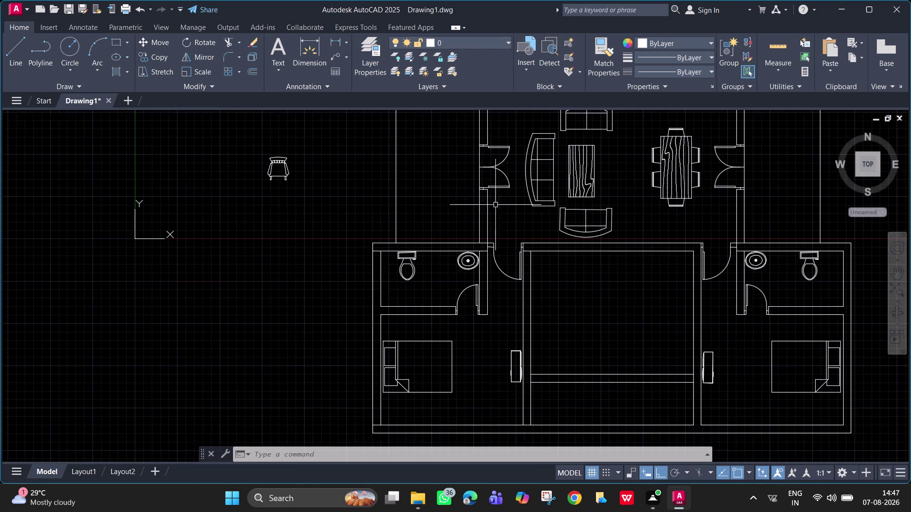
scroll(up, 3)
middle_drag(374, 278, 361, 346)
text(tr)
key(space)
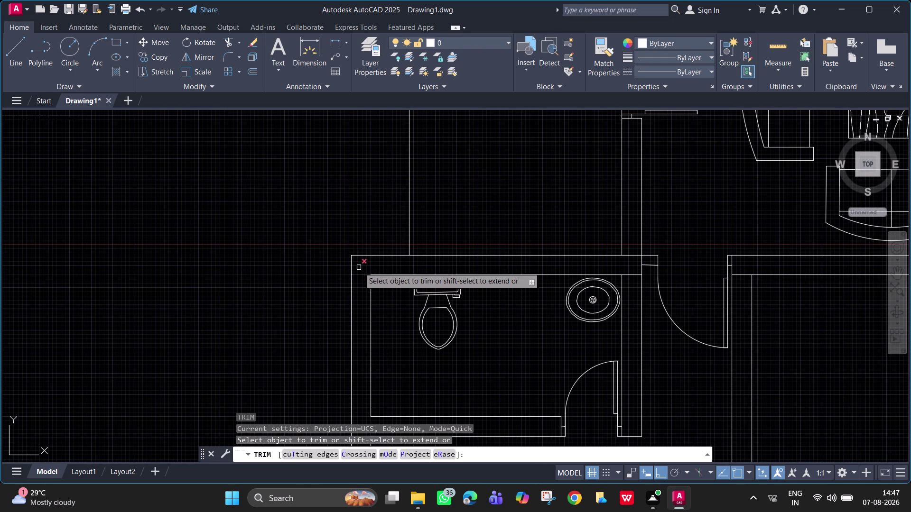
drag(361, 271, 361, 285)
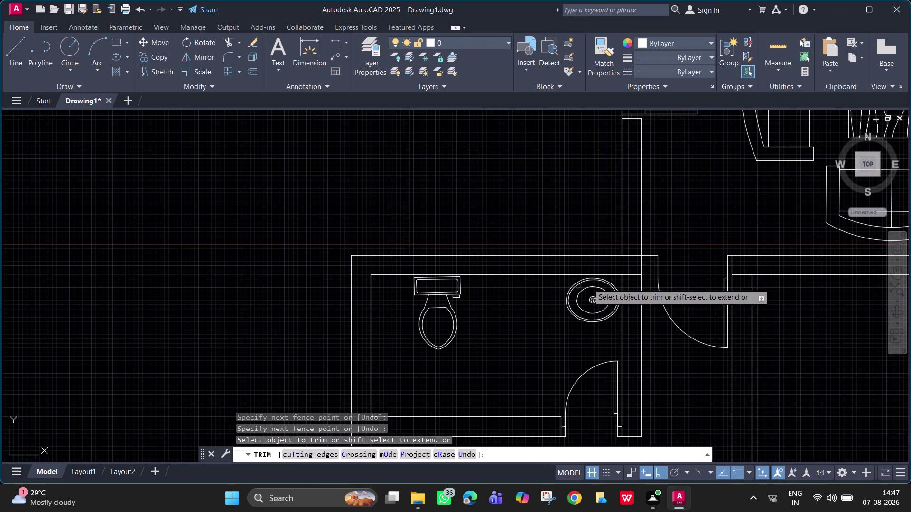
drag(633, 269, 635, 287)
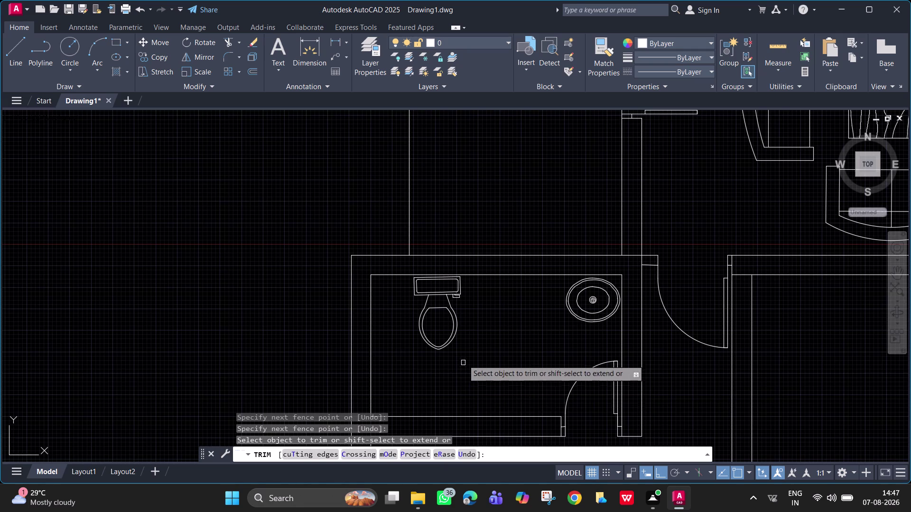
Trim the wall lines crossing below the bedroom and the overlapping bottom wall segments.
middle_drag(462, 353, 463, 123)
scroll(down, 3)
middle_drag(459, 365, 418, 195)
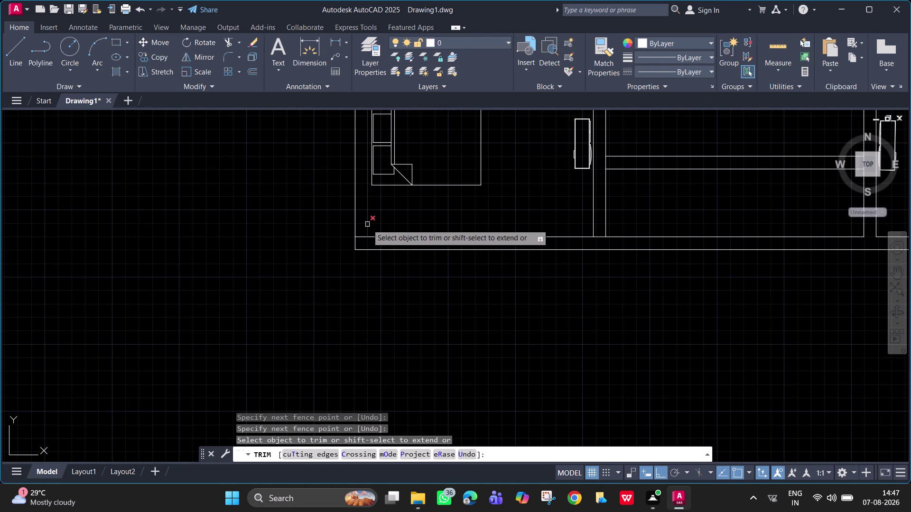
drag(361, 229, 361, 243)
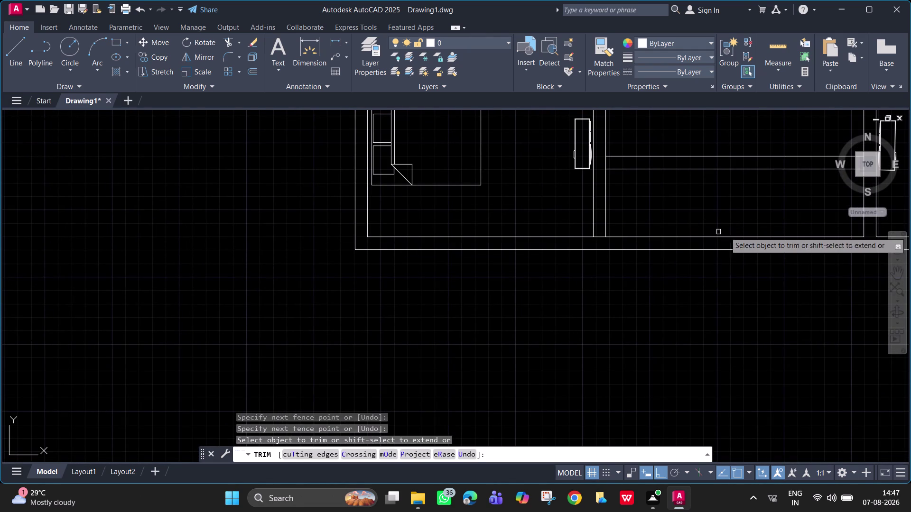
middle_drag(736, 236, 591, 282)
scroll(up, 3)
drag(463, 279, 464, 287)
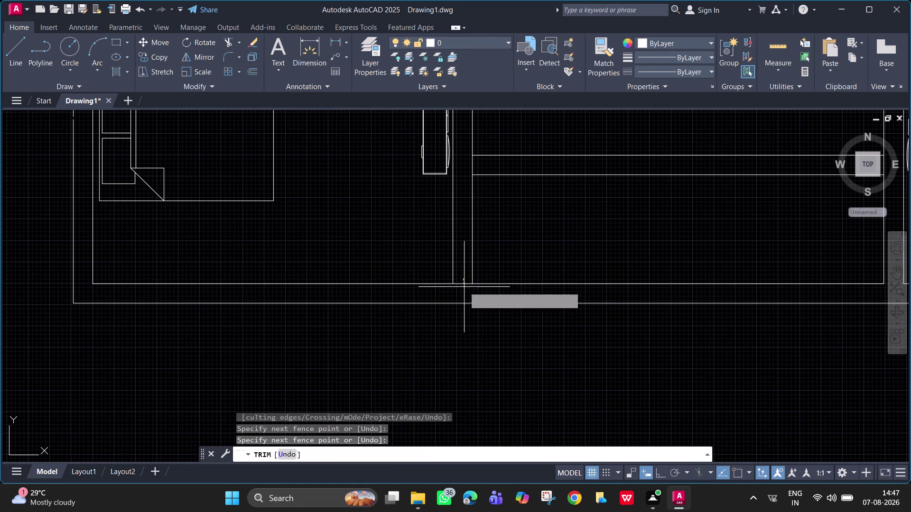
click(466, 288)
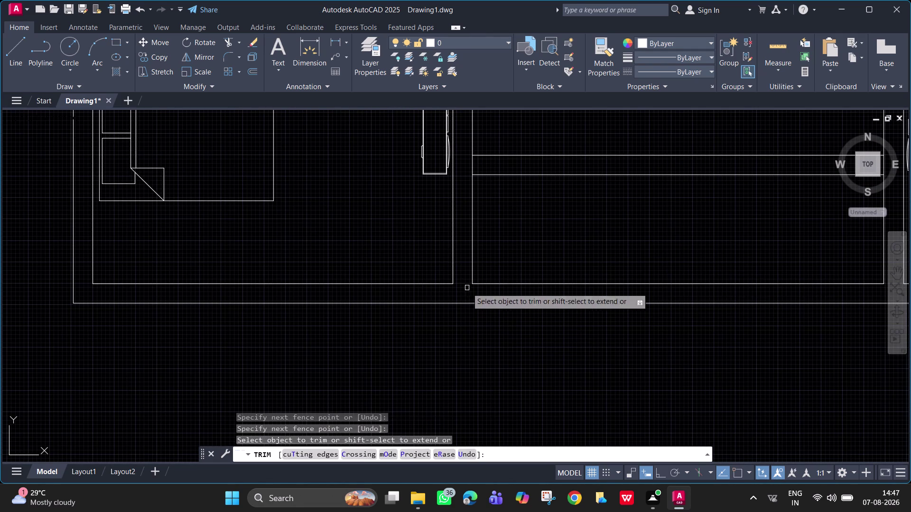
Trim the wall stub and wall end at the bathroom doorway and the corridor corner overlap.
middle_drag(688, 266, 249, 301)
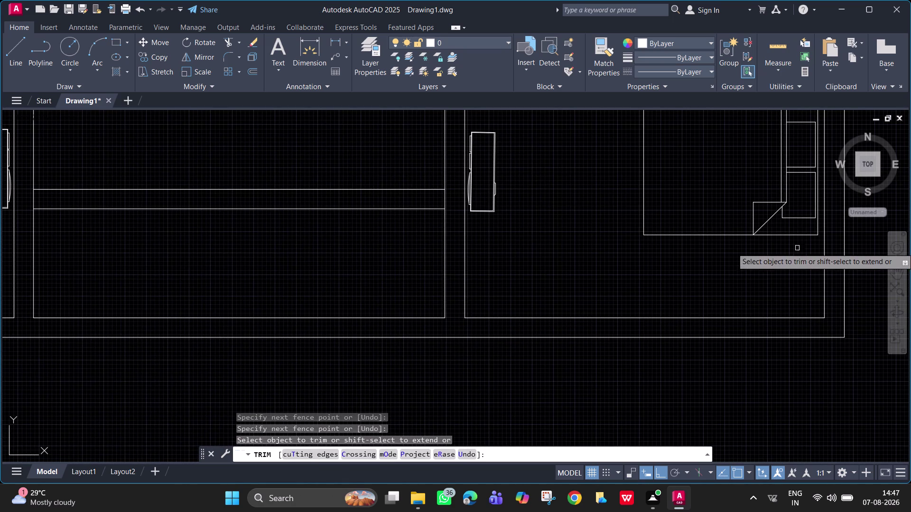
middle_drag(797, 257, 716, 510)
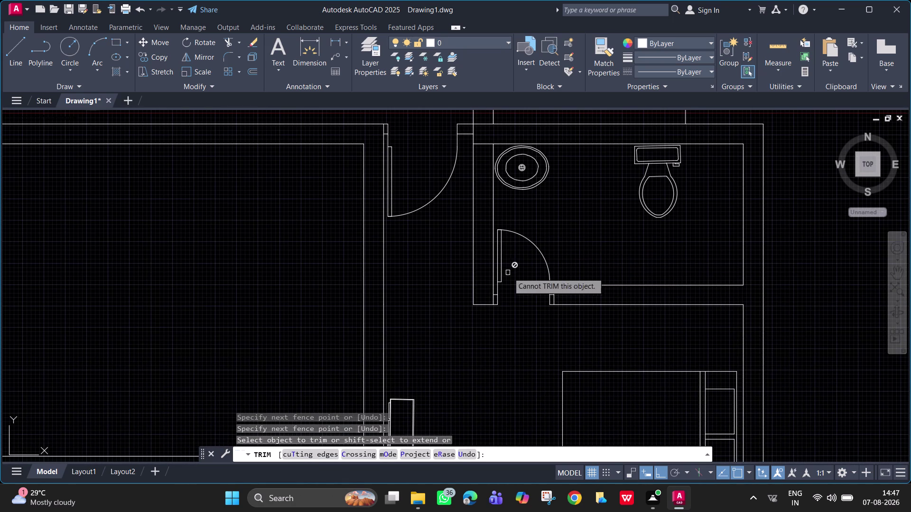
click(553, 300)
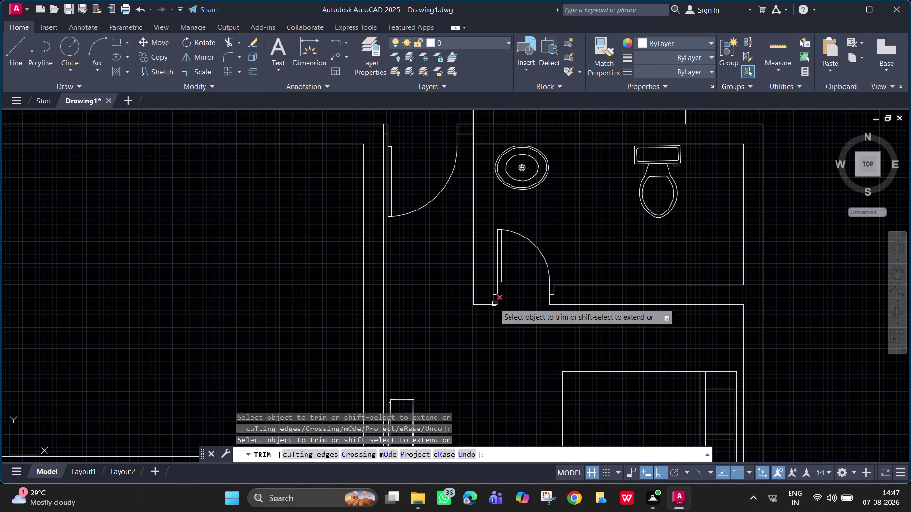
click(491, 299)
middle_drag(603, 221, 700, 323)
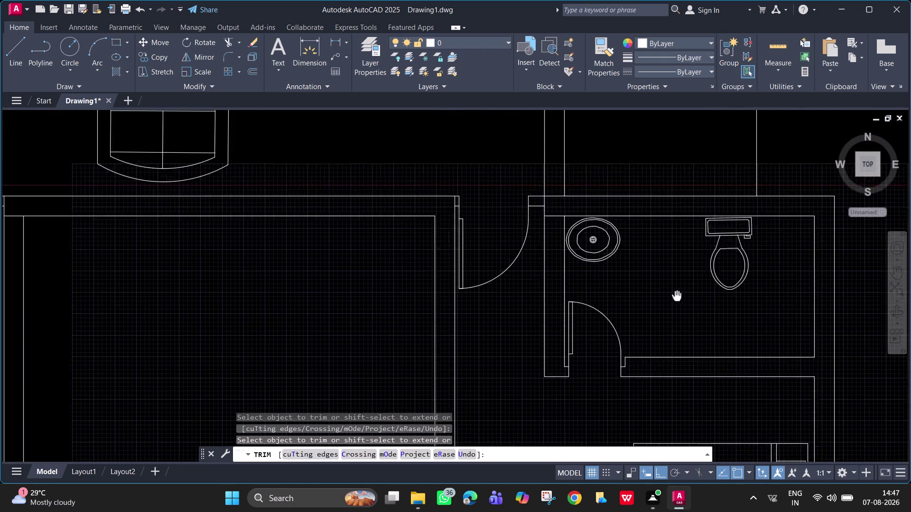
middle_drag(700, 323, 714, 350)
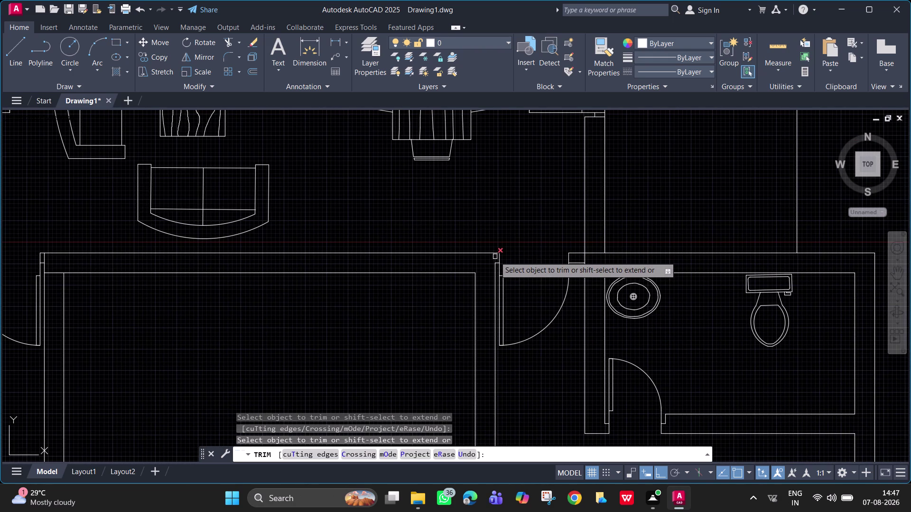
click(495, 257)
Trim the extra line beside the doorway and the overlaps at the bathroom's upper corner.
middle_drag(176, 240, 664, 242)
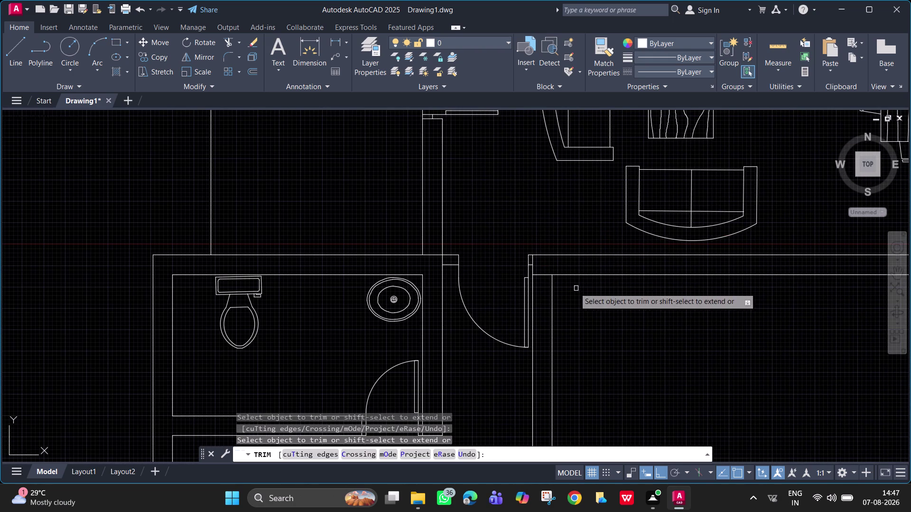
click(542, 275)
middle_drag(781, 271, 127, 319)
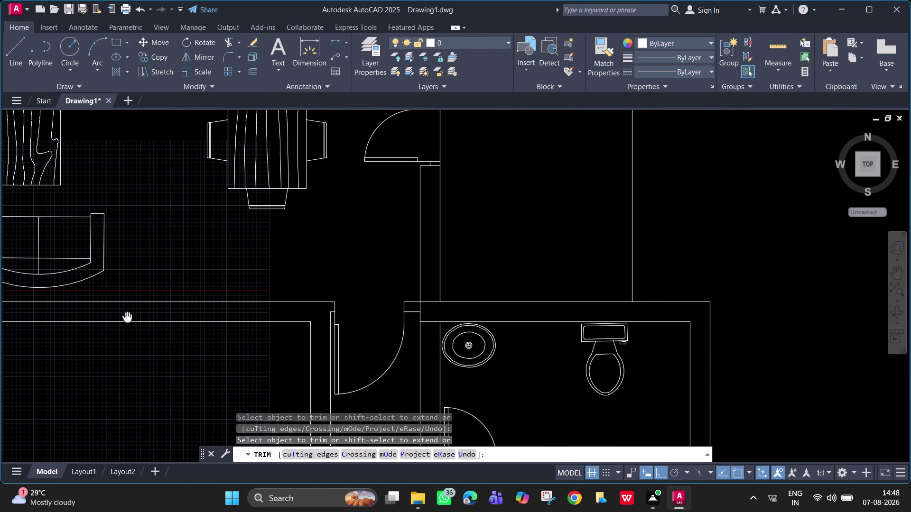
middle_drag(127, 318, 131, 321)
click(431, 323)
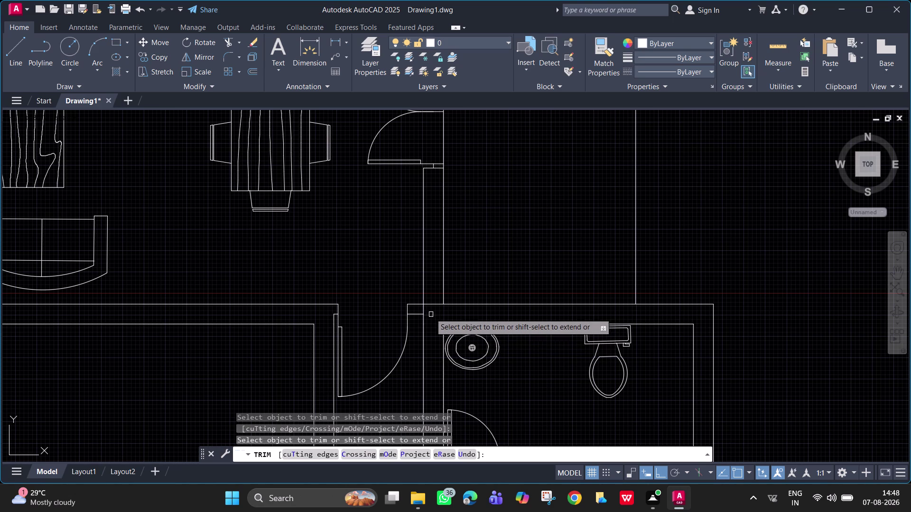
click(431, 307)
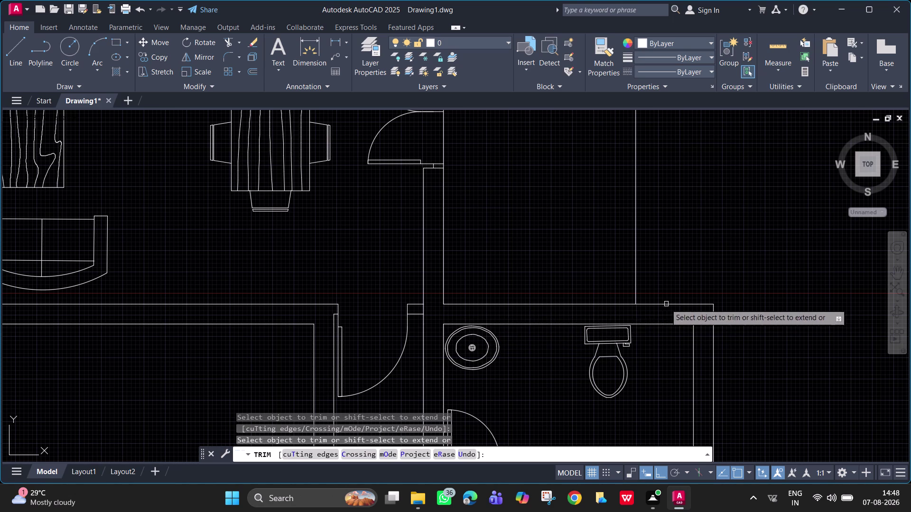
Trim the wall lines at the dining room door swing and the double doorway.
scroll(down, 3)
middle_drag(436, 259, 527, 330)
scroll(up, 3)
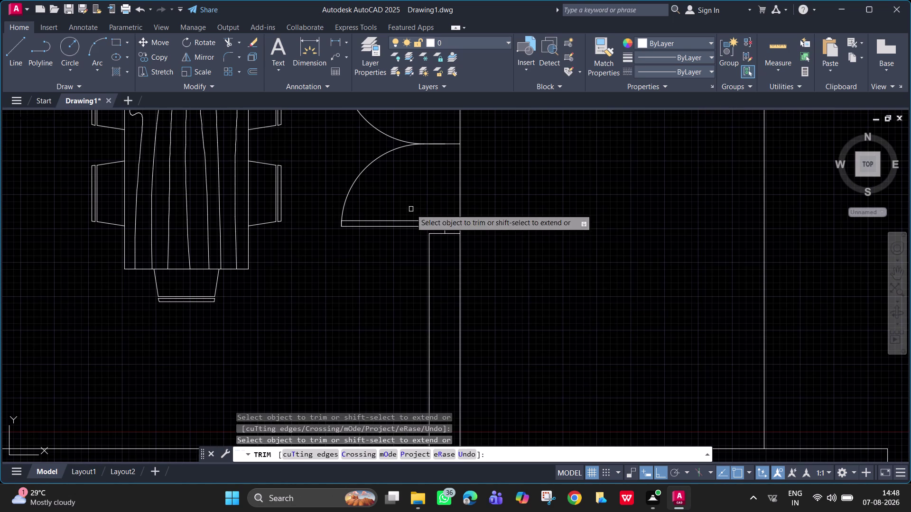
click(454, 233)
middle_drag(490, 194, 521, 342)
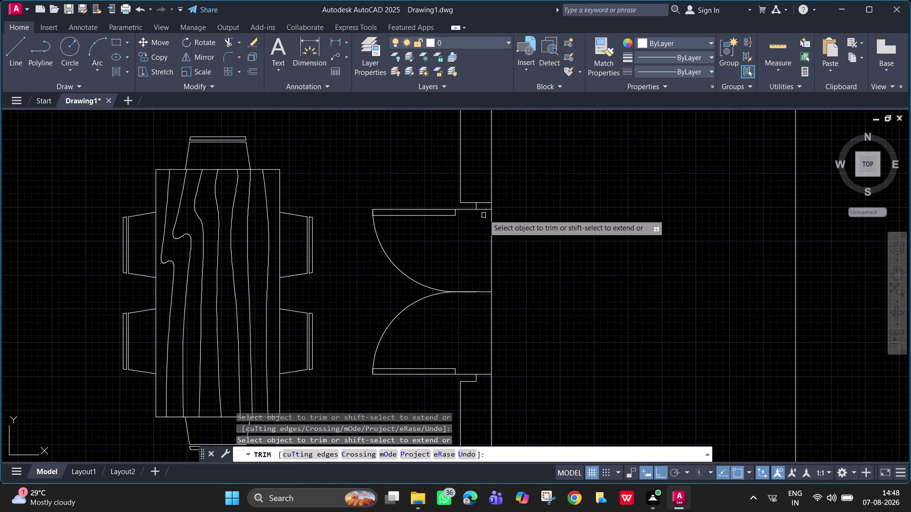
click(484, 203)
Trim the hall corner overlap and the leftover wall stubs at the door jamb.
scroll(down, 3)
middle_drag(549, 222, 556, 359)
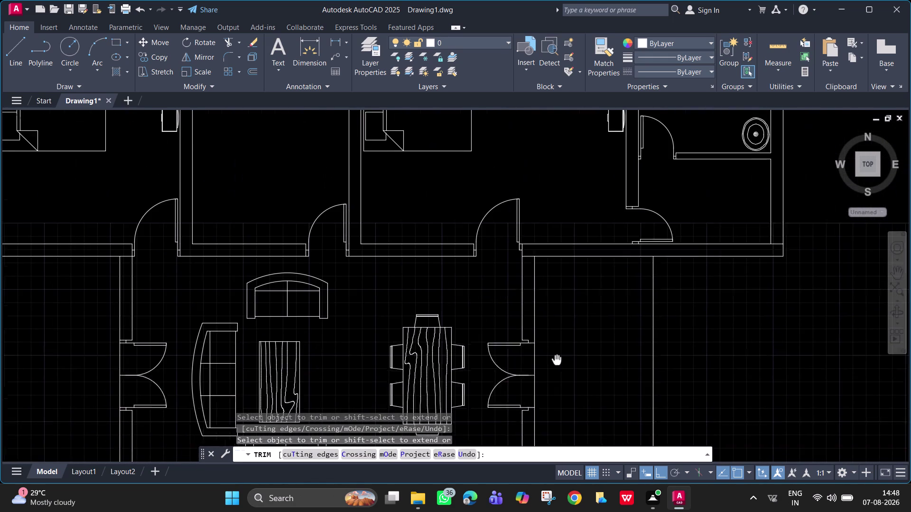
middle_drag(556, 359, 557, 368)
click(528, 271)
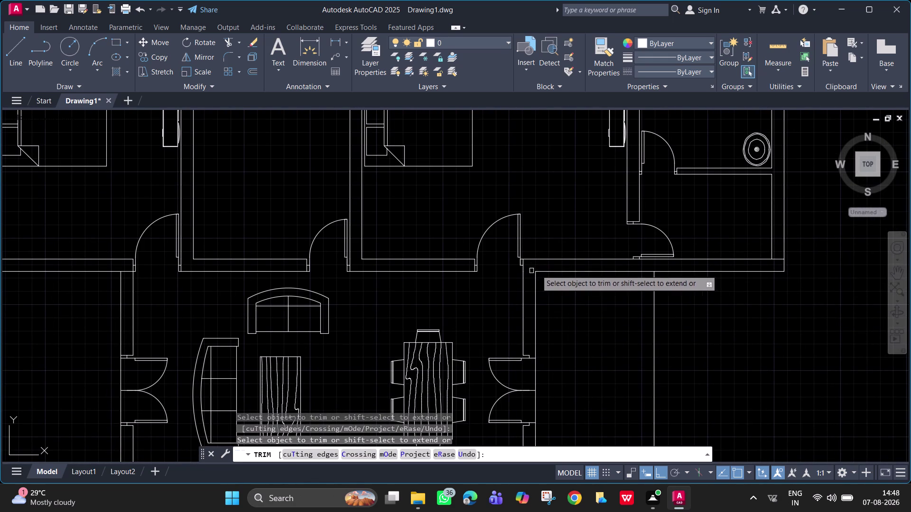
scroll(up, 3)
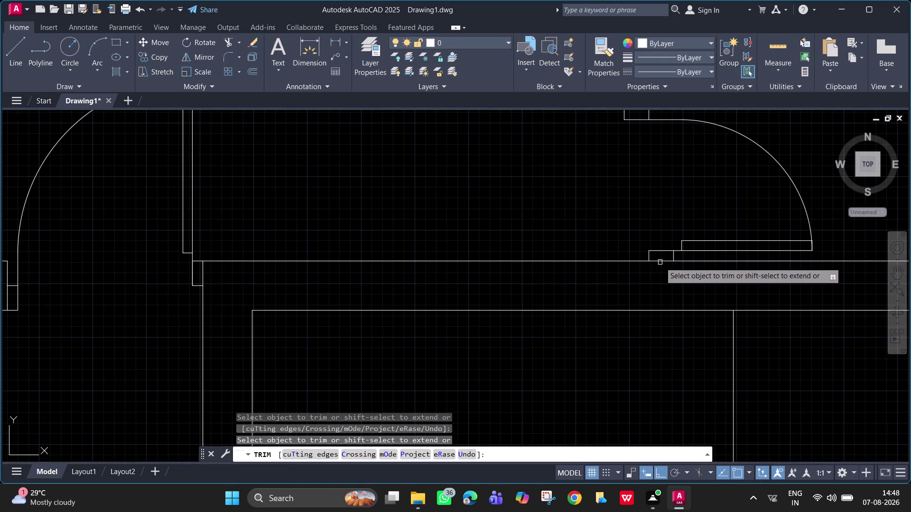
click(660, 262)
middle_drag(641, 185, 642, 327)
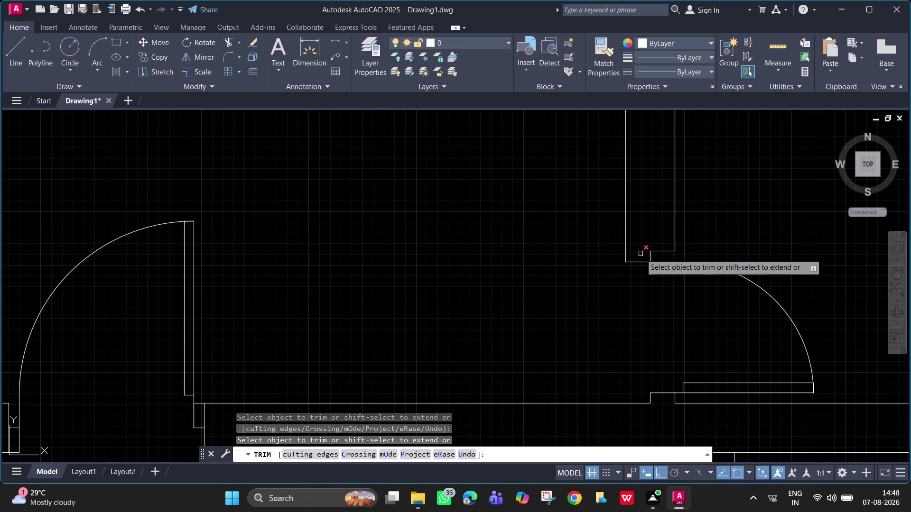
click(637, 248)
click(633, 256)
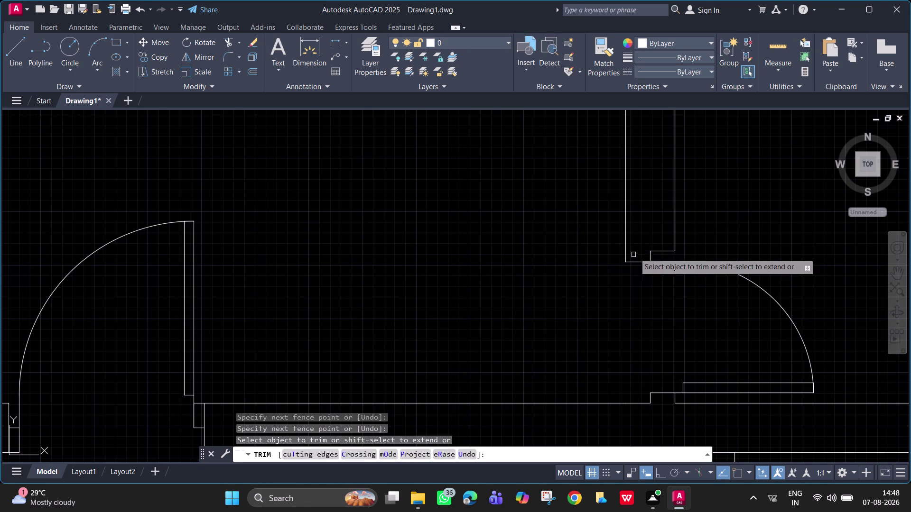
Trim the wall line and short stub at the bedroom's bathroom door.
scroll(down, 3)
middle_drag(665, 263, 660, 377)
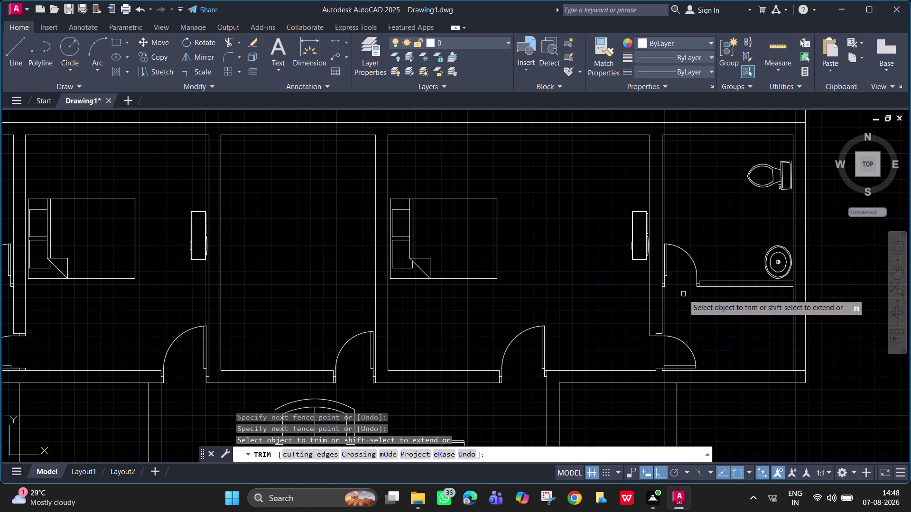
scroll(up, 3)
scroll(up, 3)
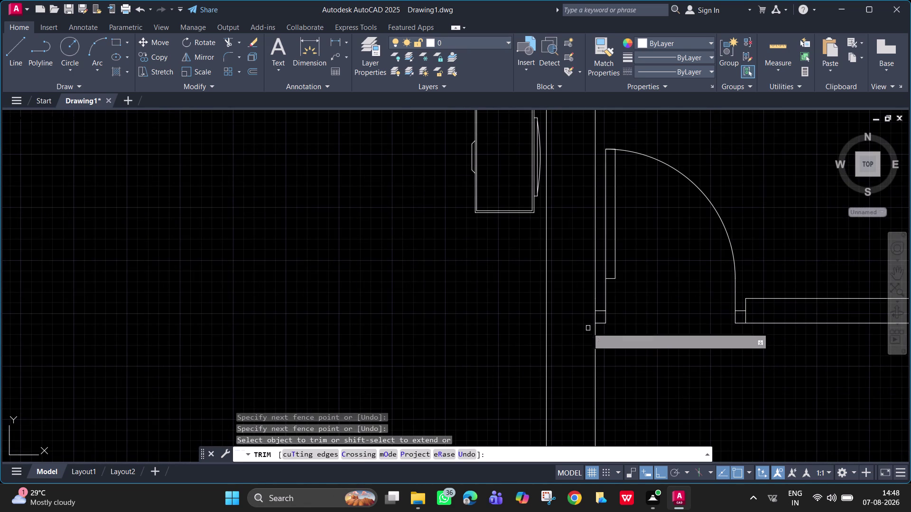
click(594, 316)
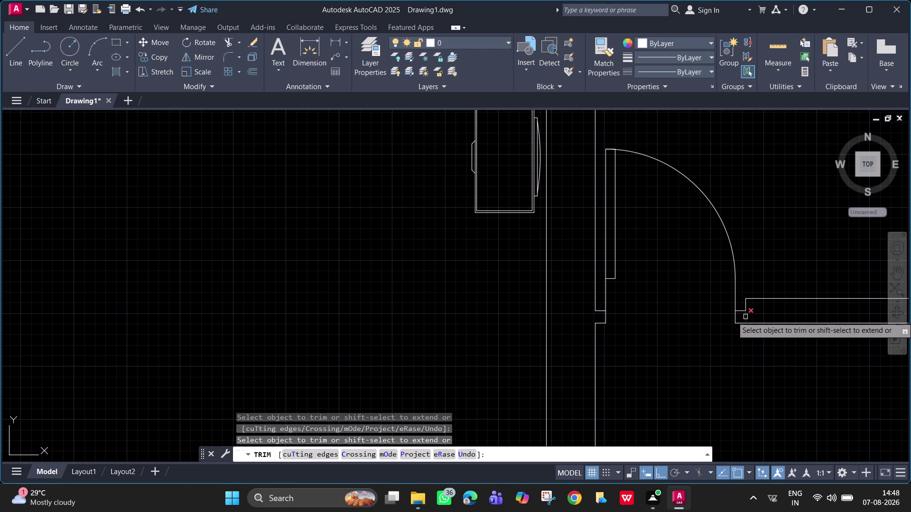
click(745, 317)
scroll(down, 3)
scroll(down, 3)
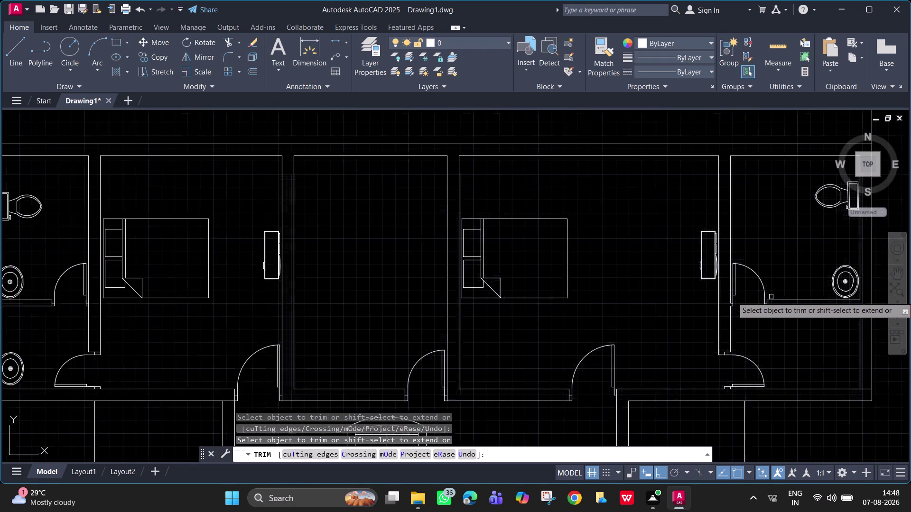
scroll(down, 3)
scroll(up, 3)
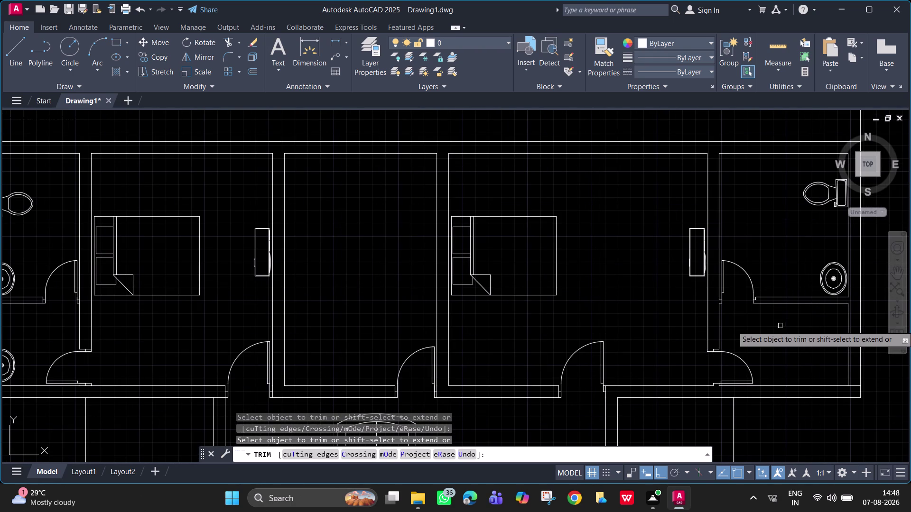
middle_drag(577, 189, 670, 319)
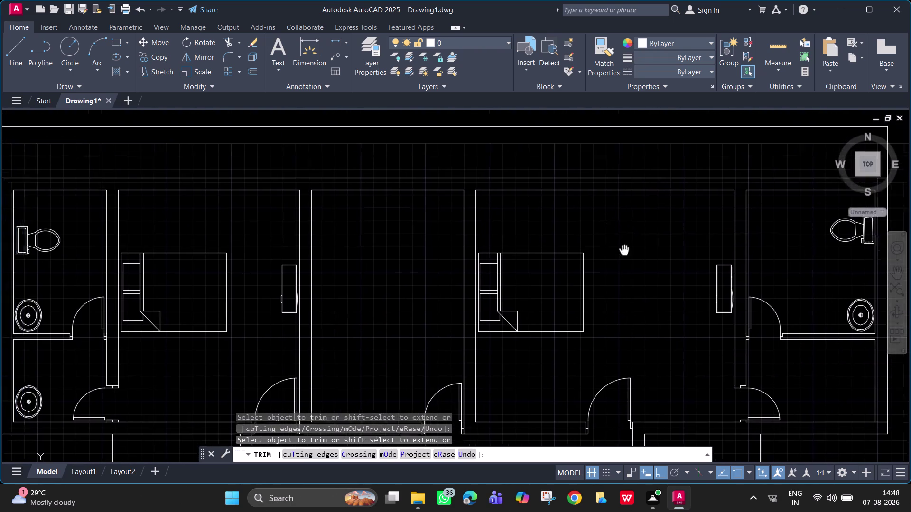
Trim the wall overlap at the hall junction and the stub beside the door opening.
middle_drag(670, 319, 736, 423)
scroll(down, 3)
middle_drag(616, 339, 494, 57)
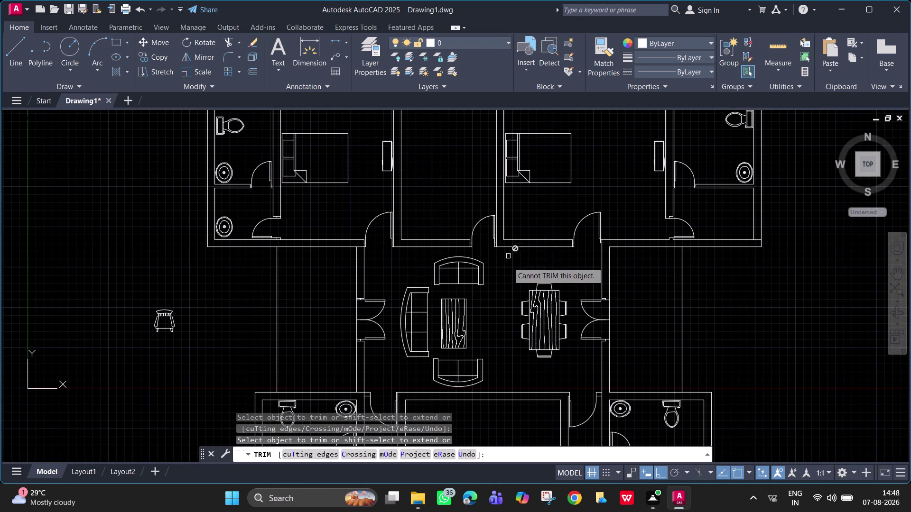
scroll(up, 3)
scroll(up, 3)
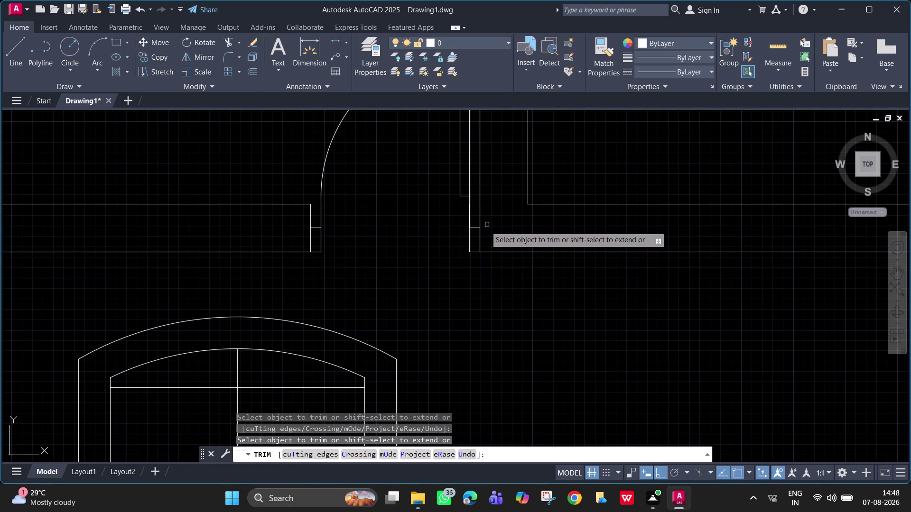
click(480, 238)
click(312, 238)
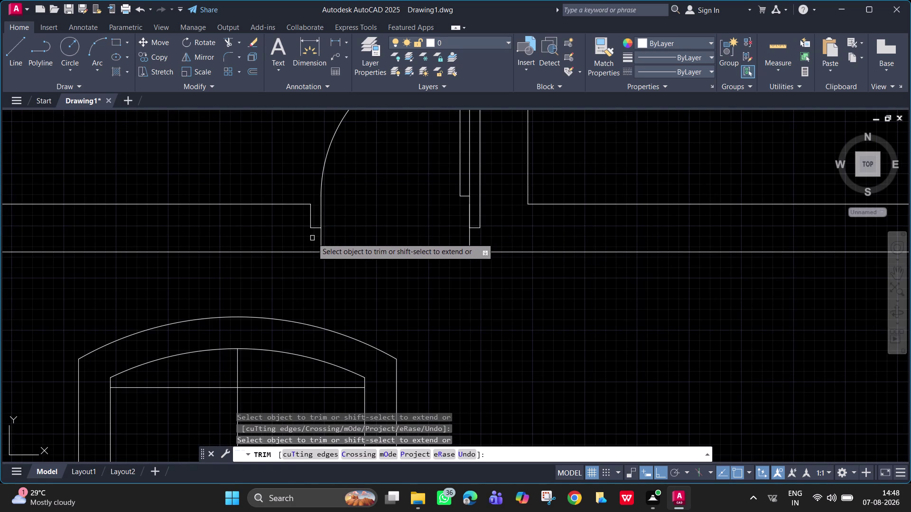
Trim the overlaps at the corridor wall junction and the stubs across the doorway and corridor opening.
middle_drag(295, 239, 777, 215)
middle_drag(395, 206, 724, 237)
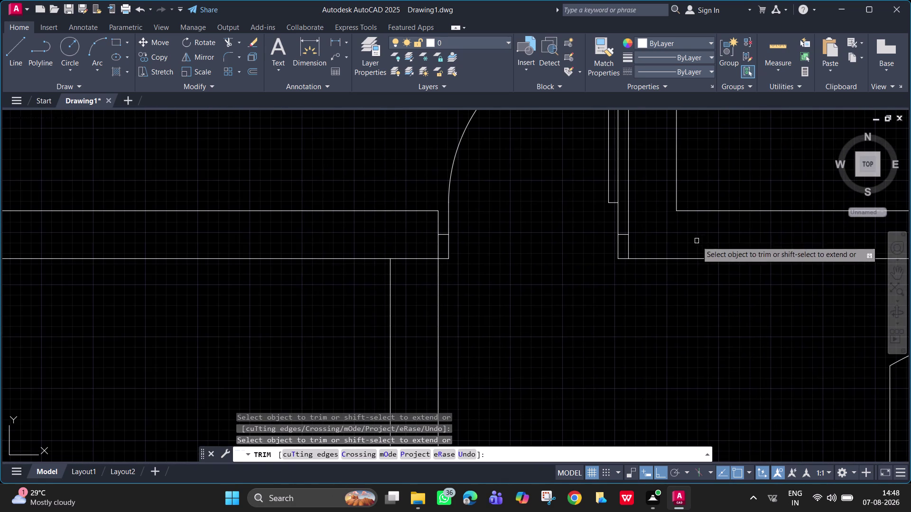
drag(628, 250, 626, 244)
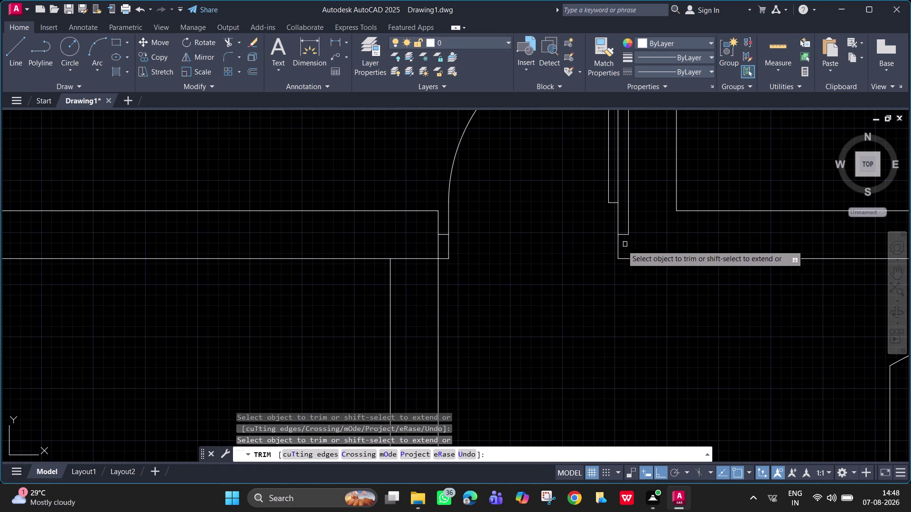
click(437, 248)
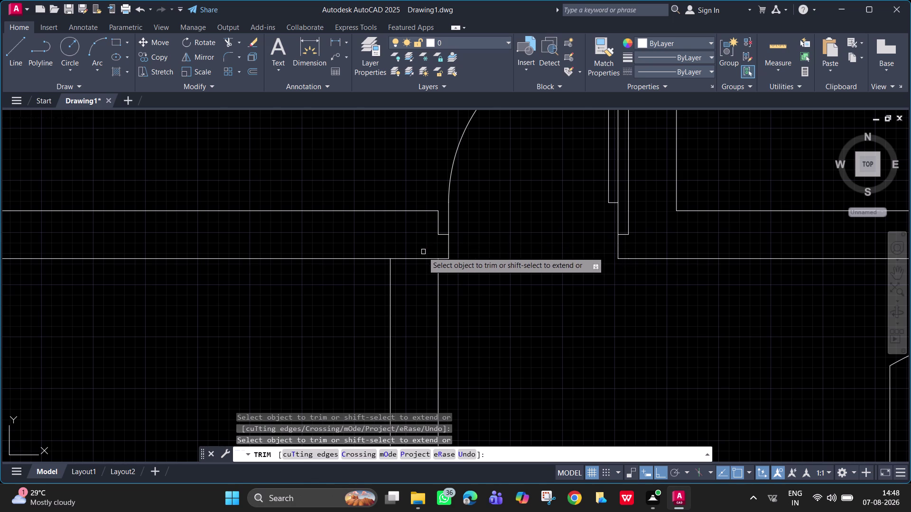
click(419, 258)
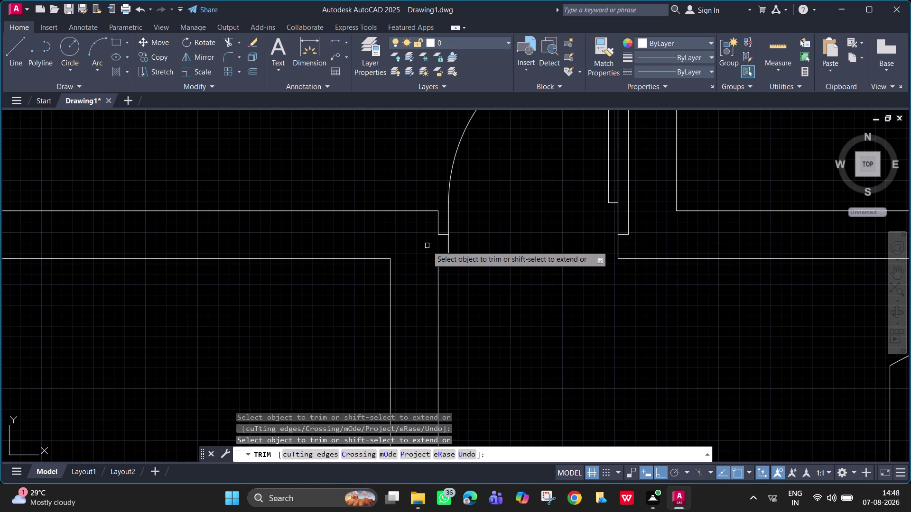
scroll(down, 3)
scroll(down, 3)
scroll(down, 3)
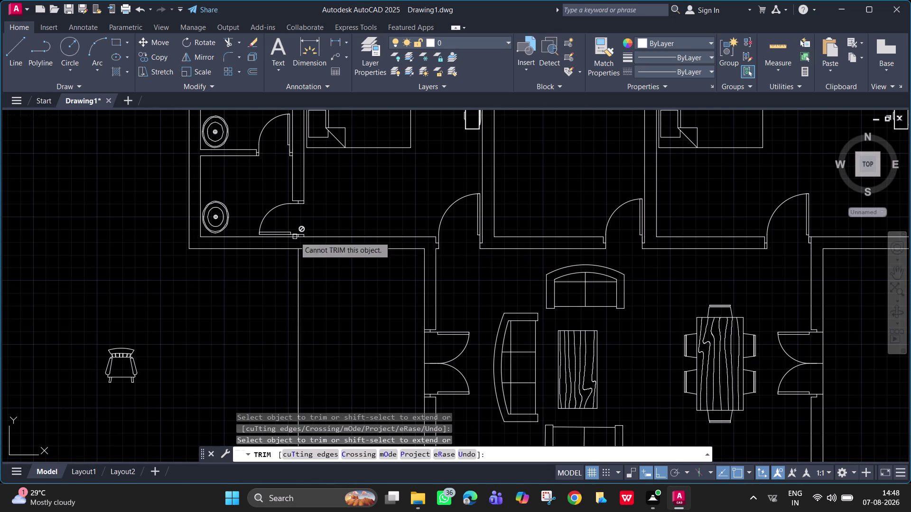
Cut the overlapping wall lines and stub below the bathroom door.
drag(295, 236, 360, 240)
middle_drag(360, 240, 431, 228)
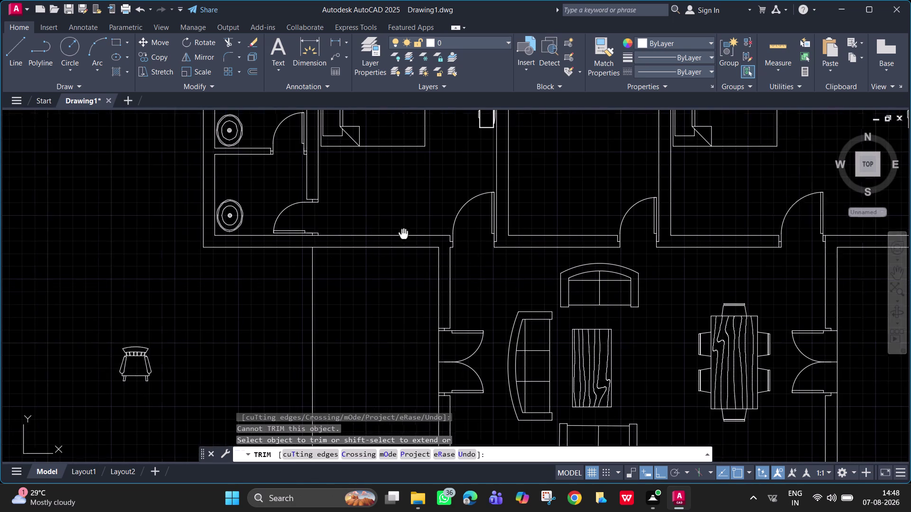
middle_drag(430, 228, 540, 223)
scroll(up, 3)
click(388, 200)
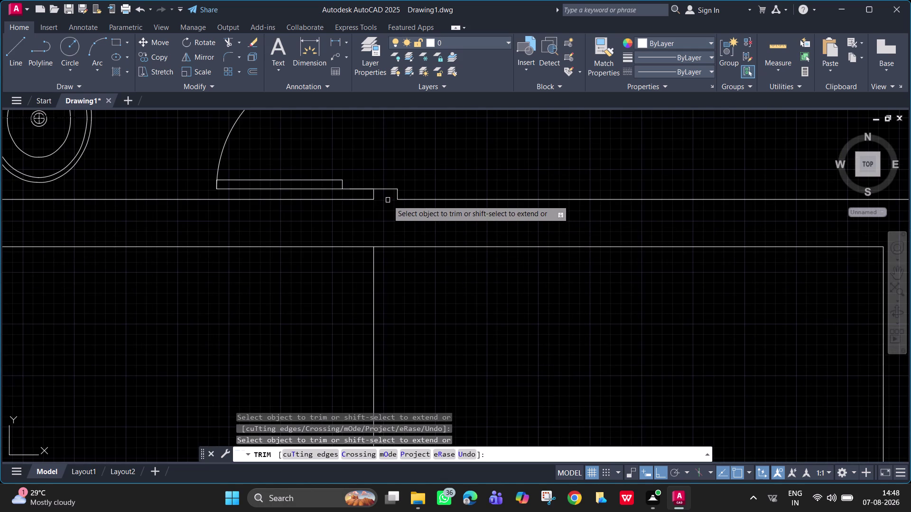
middle_drag(368, 210, 726, 220)
scroll(down, 3)
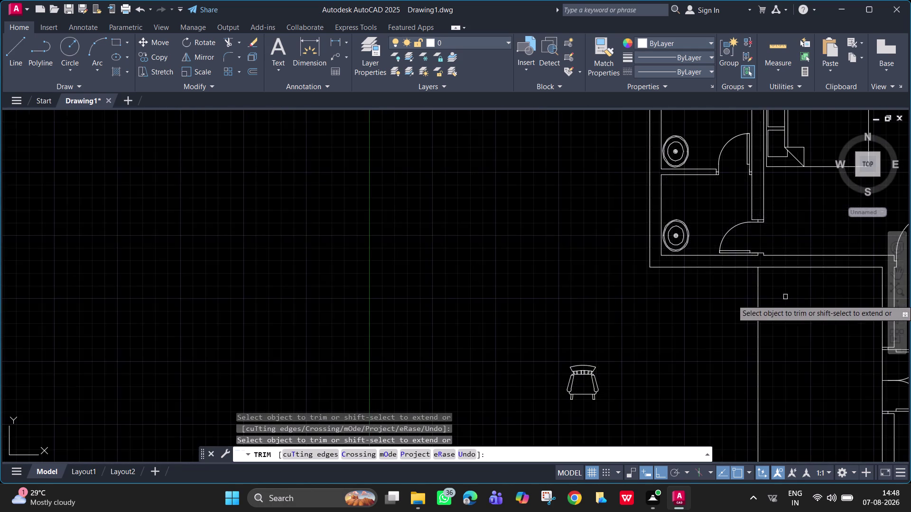
scroll(down, 3)
drag(698, 255, 680, 244)
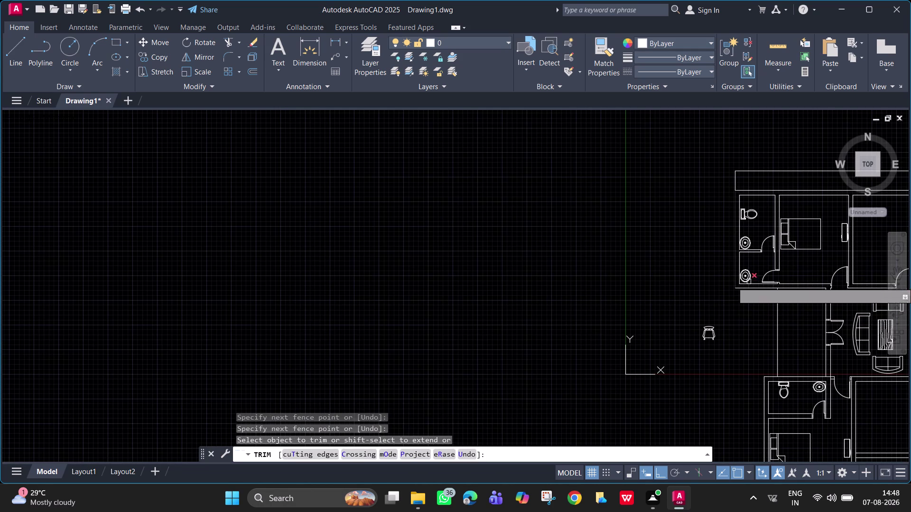
middle_drag(760, 306, 386, 237)
End trimming, review the upper rooms and full plan, then save with Ctrl+S.
key(Escape)
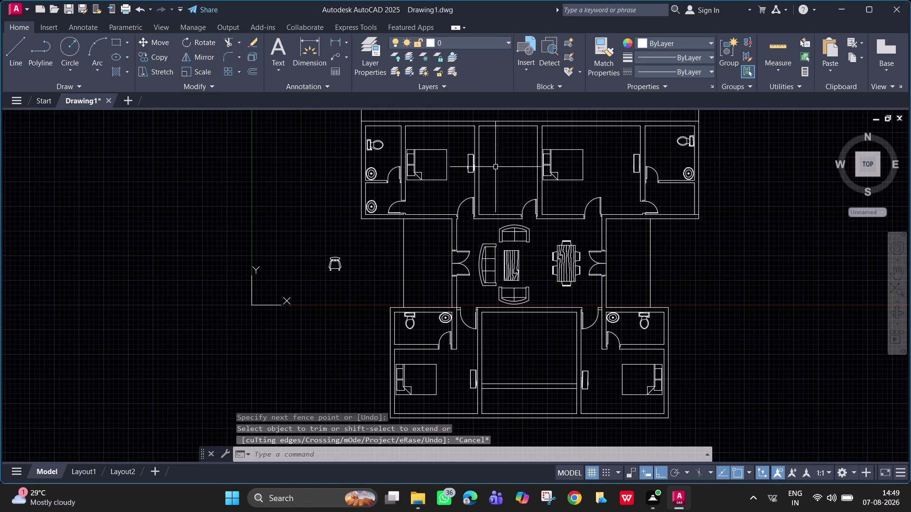
scroll(up, 3)
middle_drag(506, 156, 531, 231)
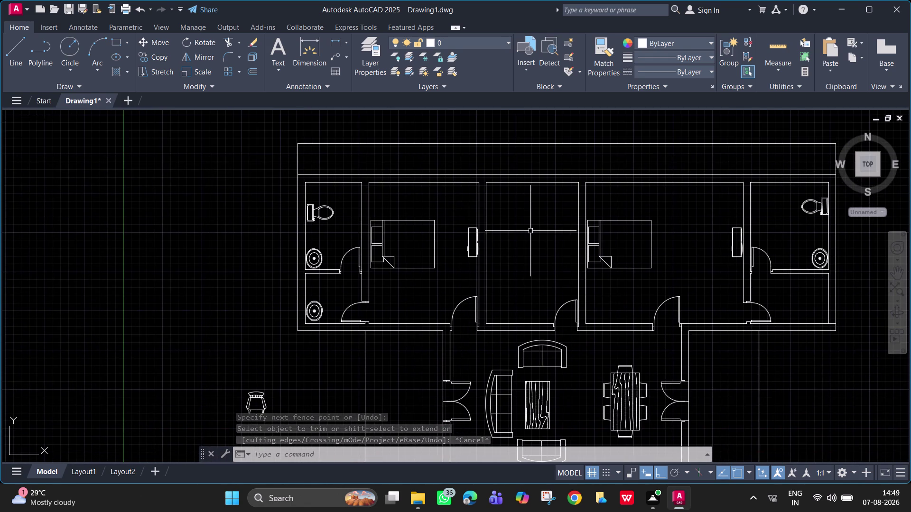
scroll(down, 3)
middle_drag(527, 229, 480, 183)
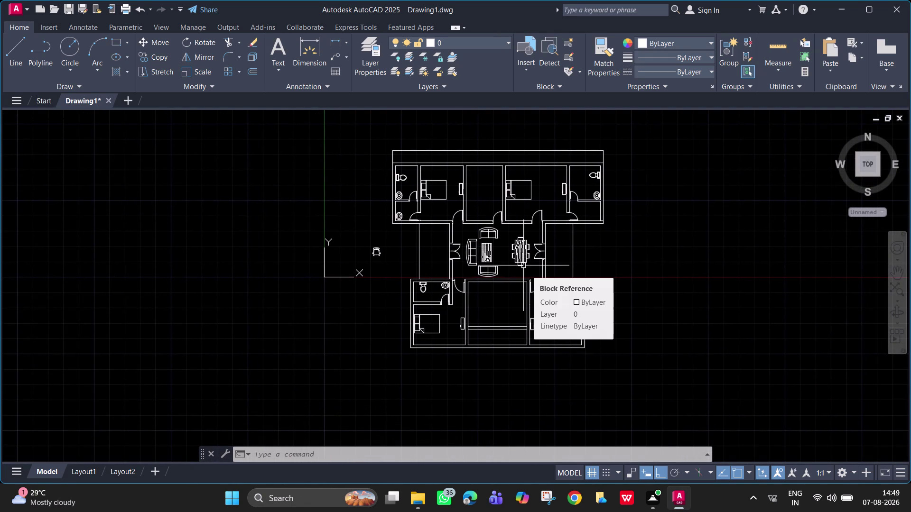
key(ctrl+s)
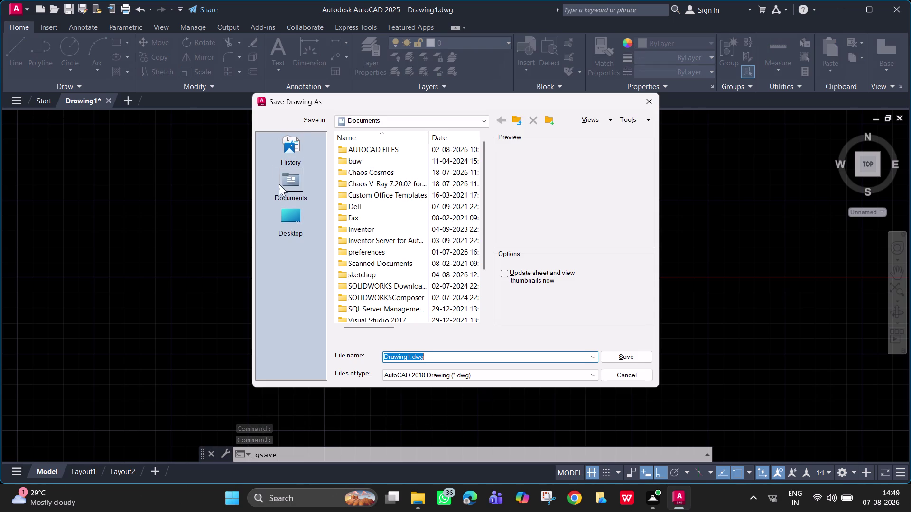
Browse to Documents > AUTOCAD FILES and clear the default file name.
click(286, 183)
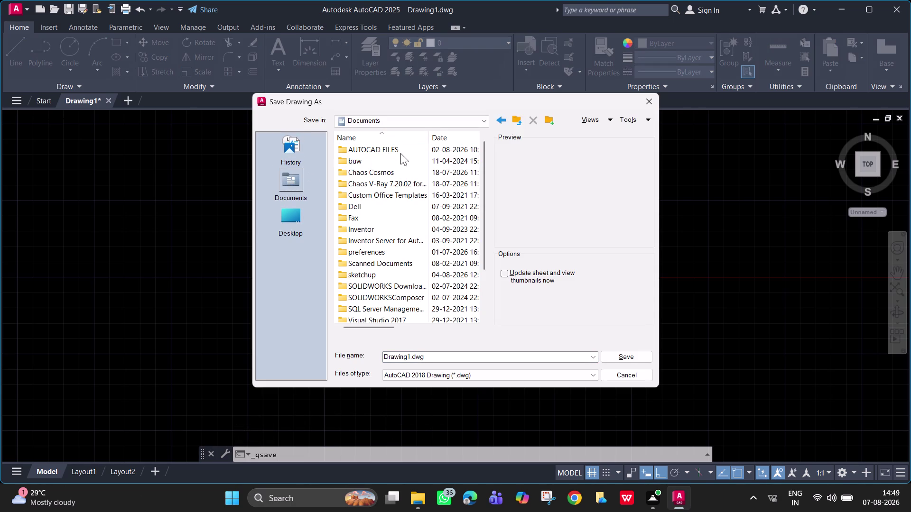
double_click(403, 150)
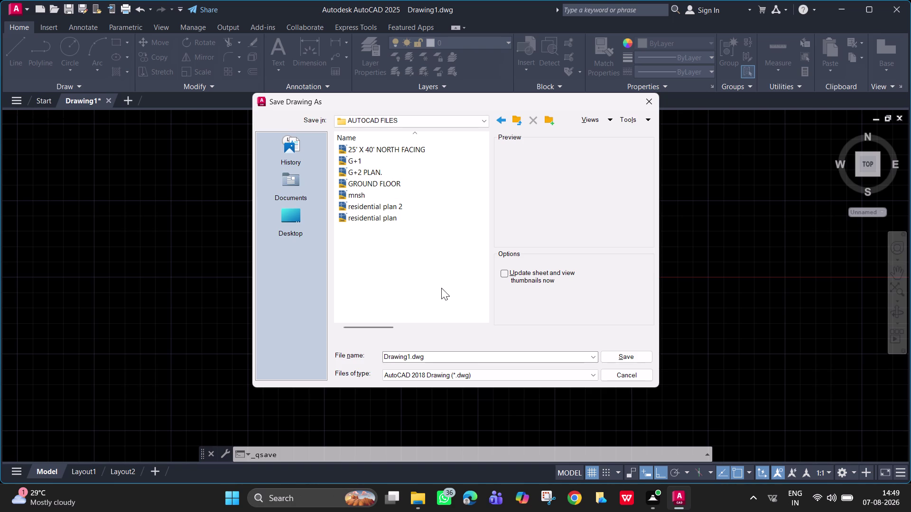
click(452, 358)
key(BackSpace)
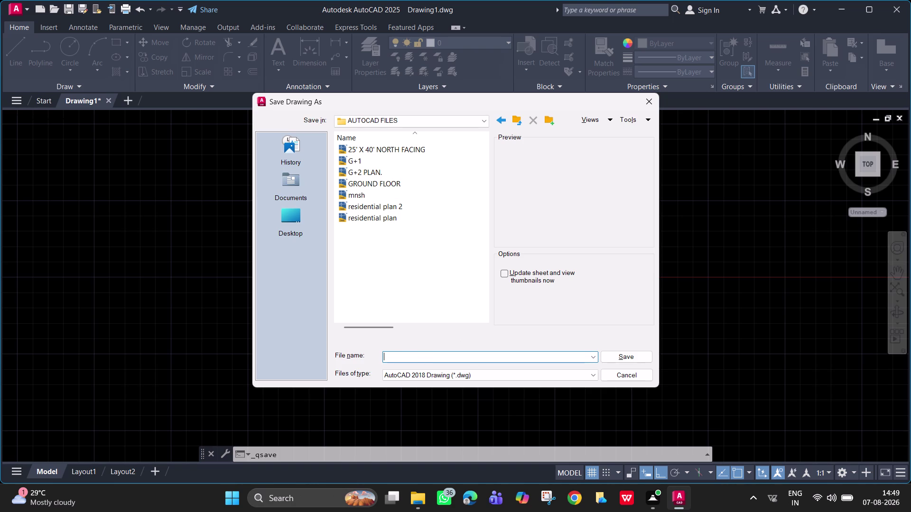
Name the drawing 'ground floor plan ex-8' and save it.
text(groun)
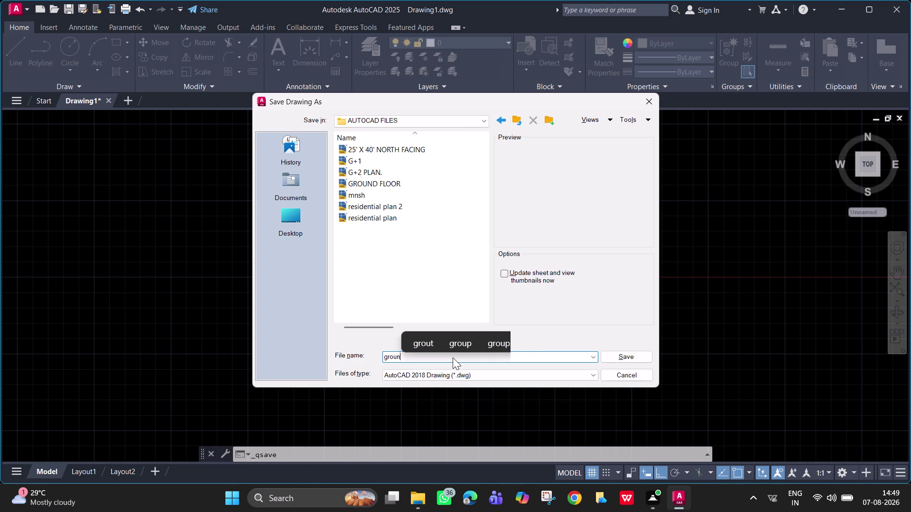
text(d)
key(space)
text(floo)
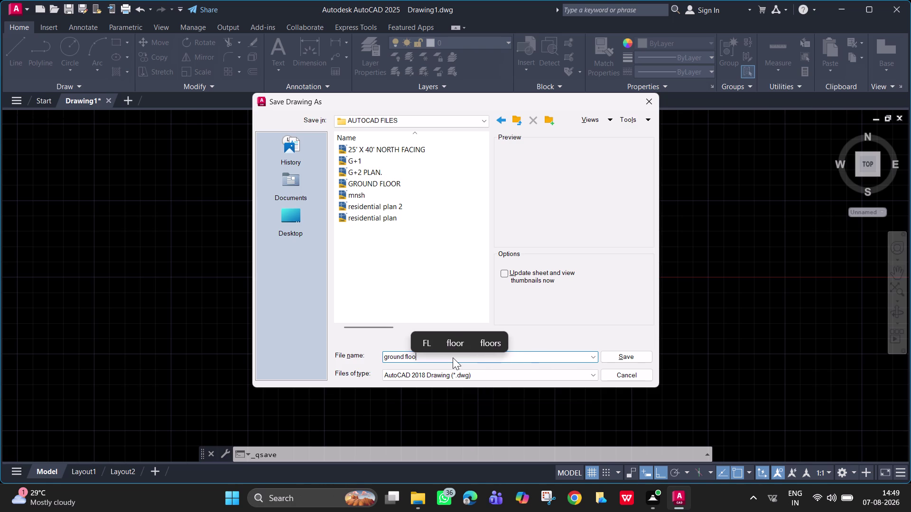
text(r plam)
key(space)
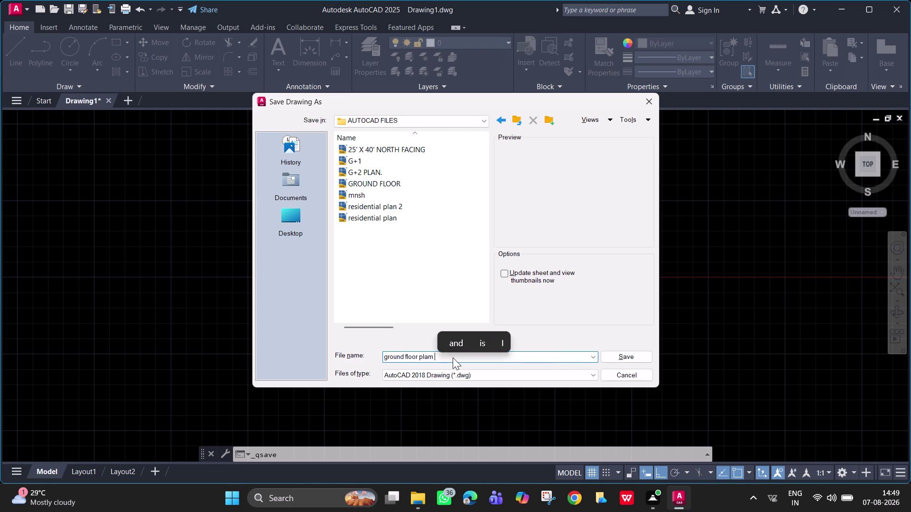
key(BackSpace)
key(BackSpace)
text(n)
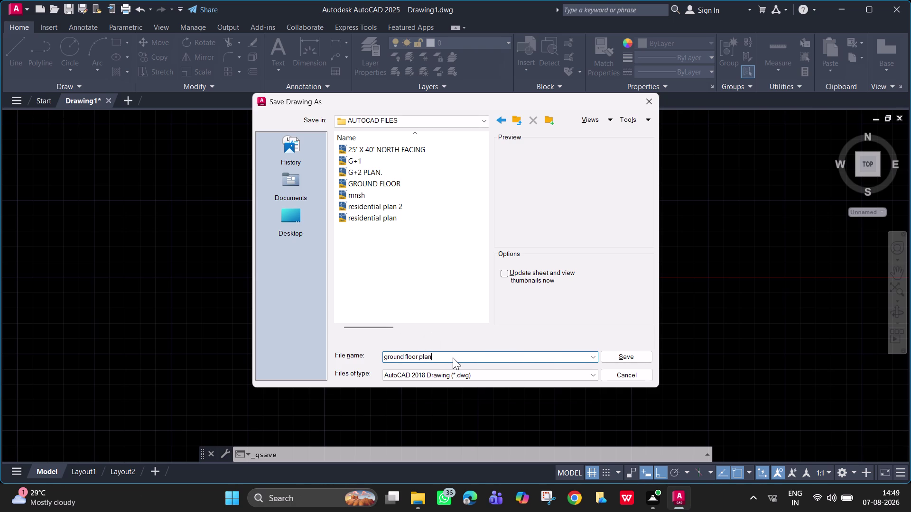
key(space)
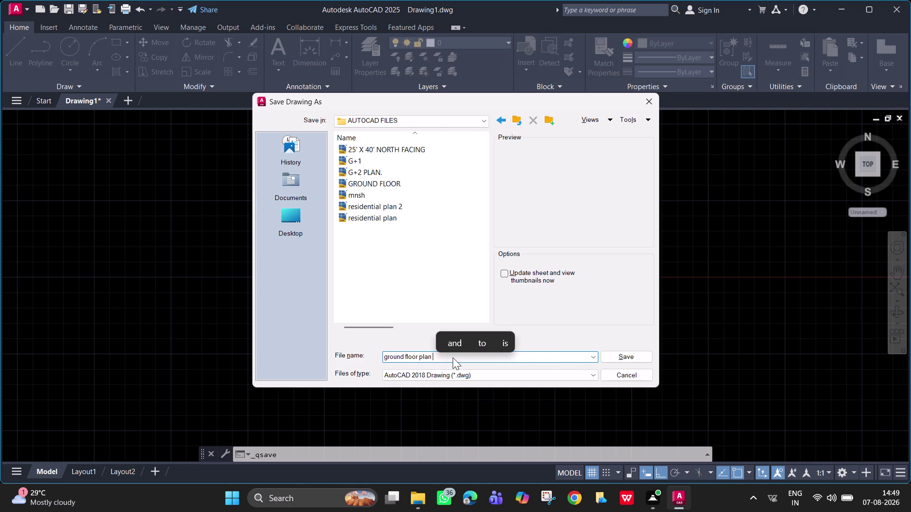
text(ex)
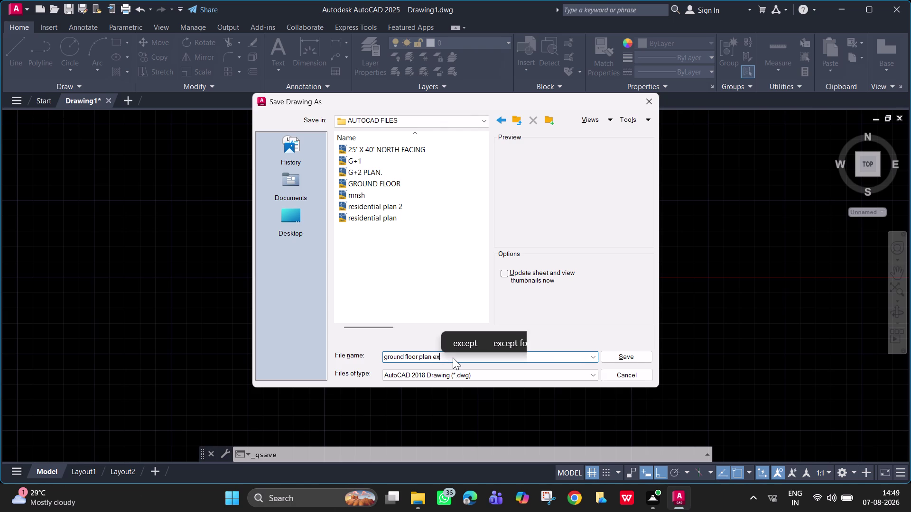
text(-8)
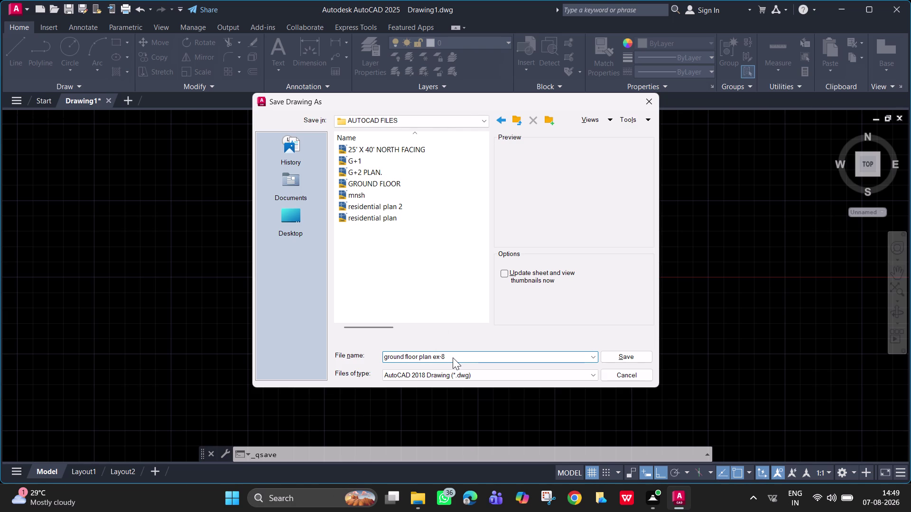
key(BackSpace)
key(2)
key(Return)
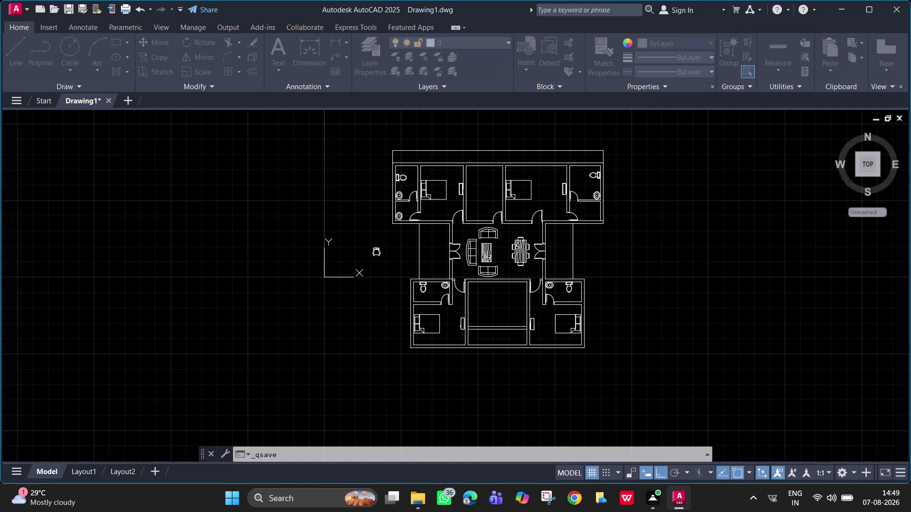